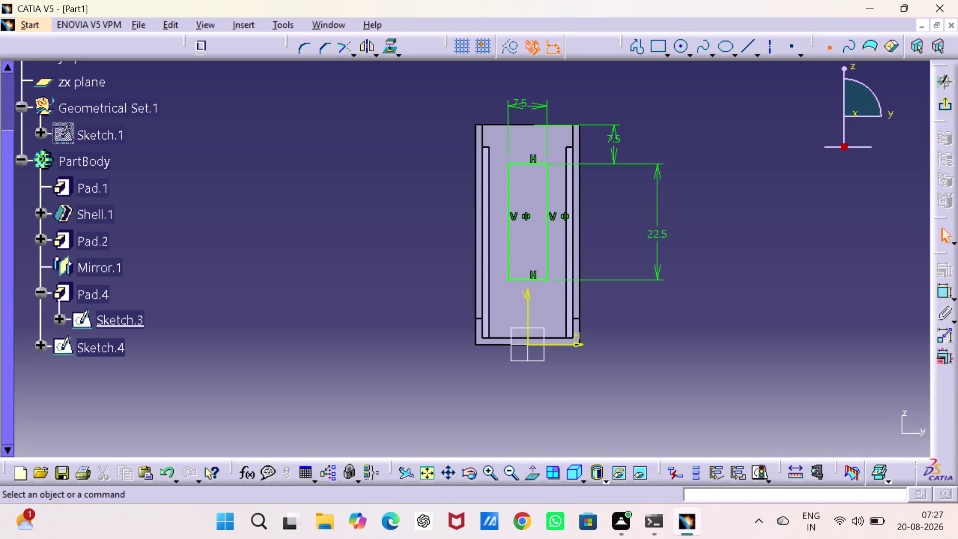
Change the rectangle's top offset from 7.5 to 3.5 mm and exit the sketch.
double_click(619, 138)
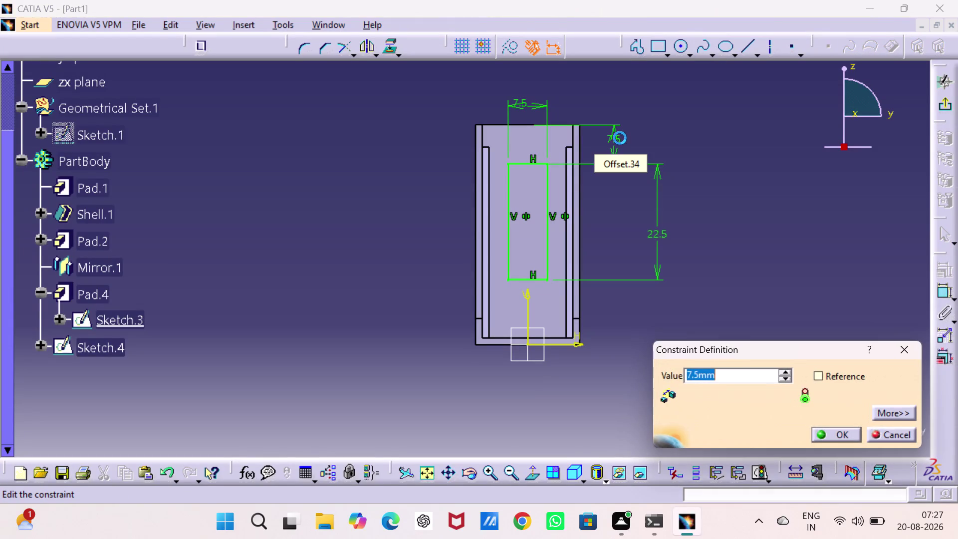
key(5)
key(BackSpace)
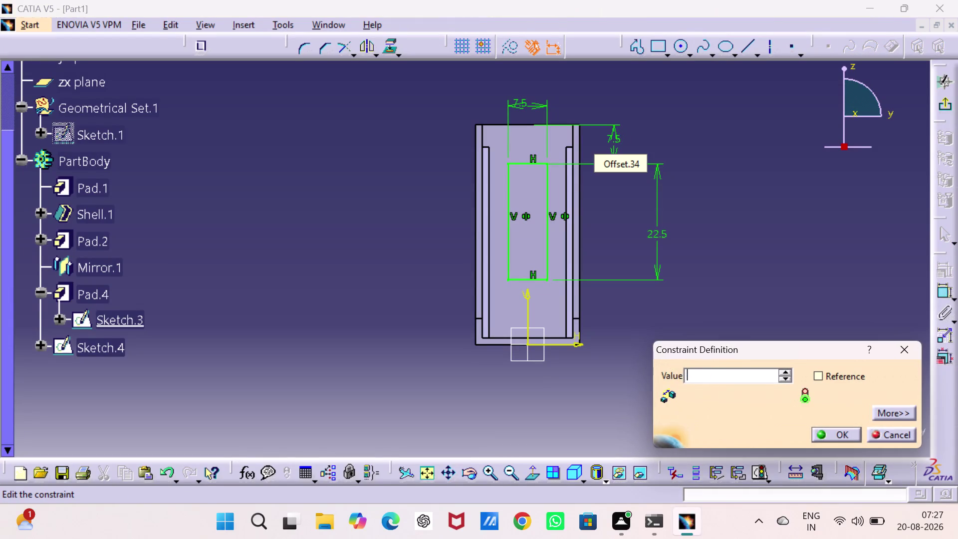
text(3.)
text(5)
key(Return)
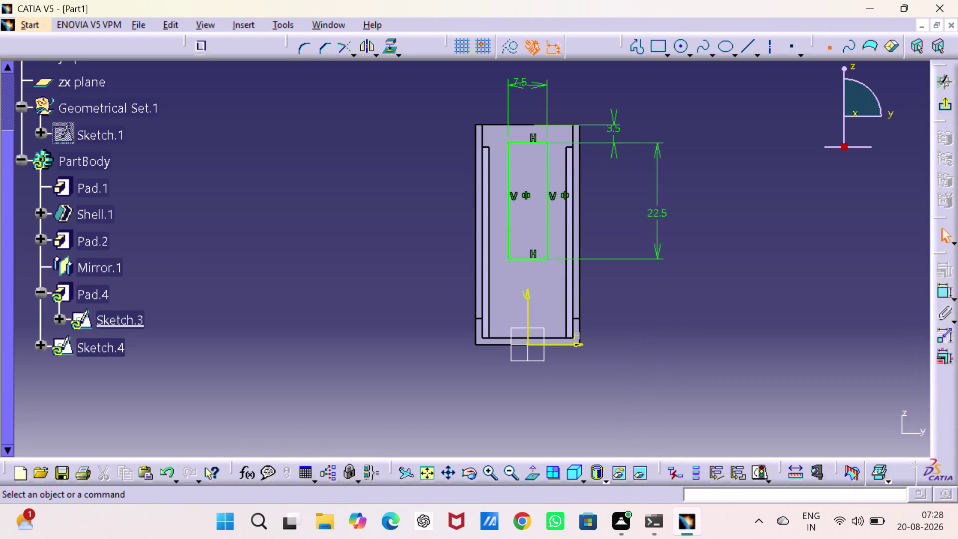
click(751, 147)
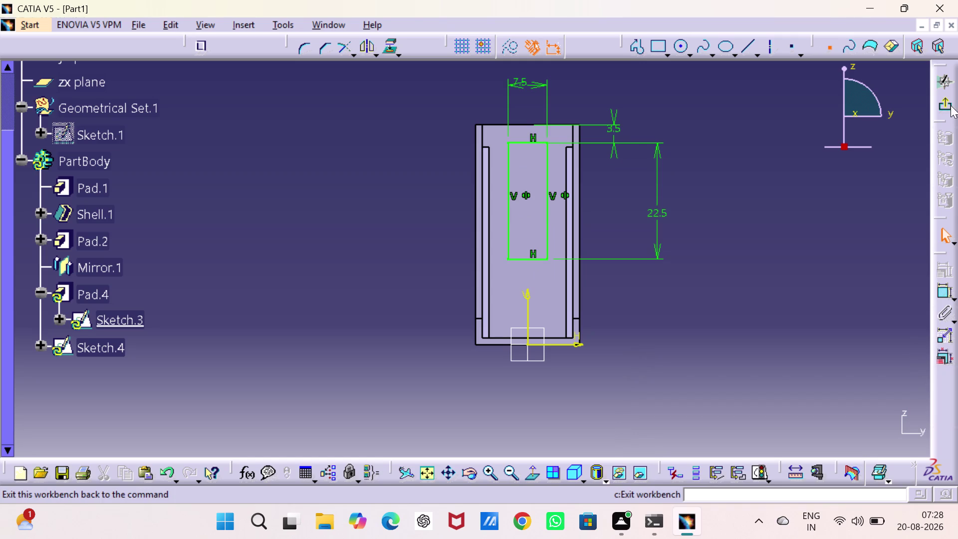
click(948, 105)
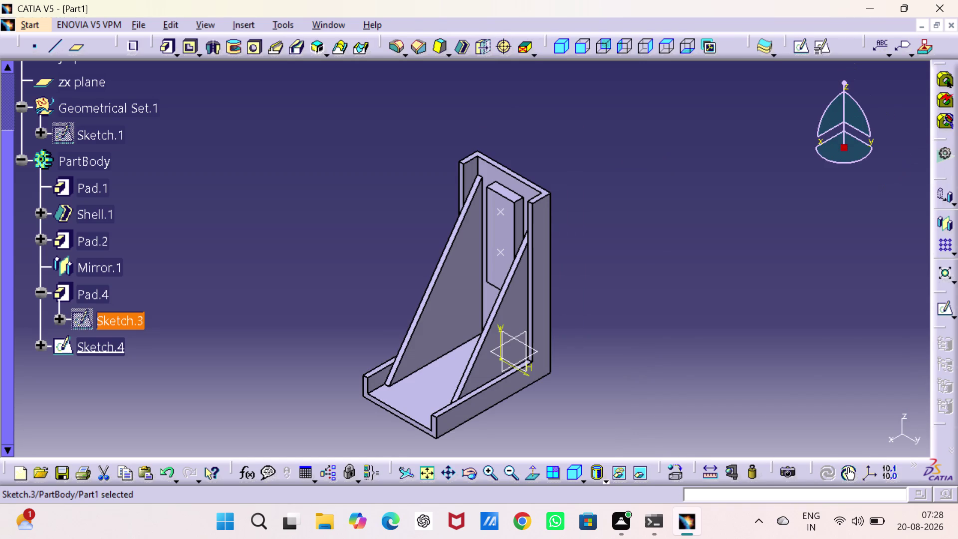
Deselect Sketch.3 and launch the Hole tool on the part.
click(711, 243)
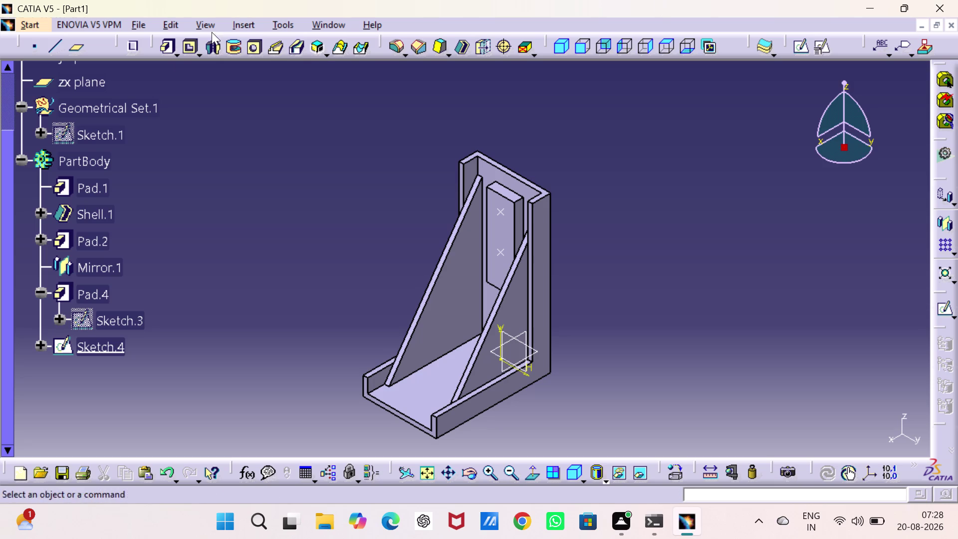
click(424, 466)
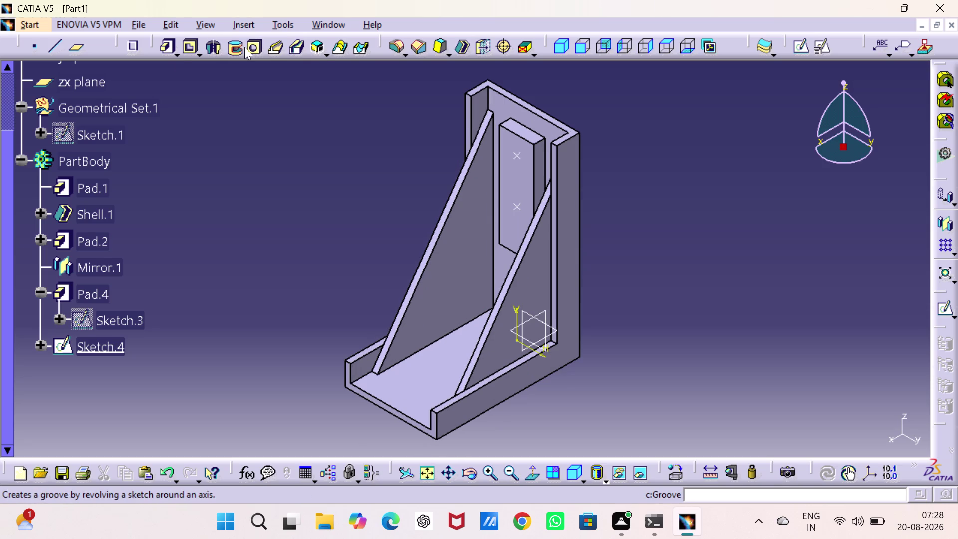
click(249, 47)
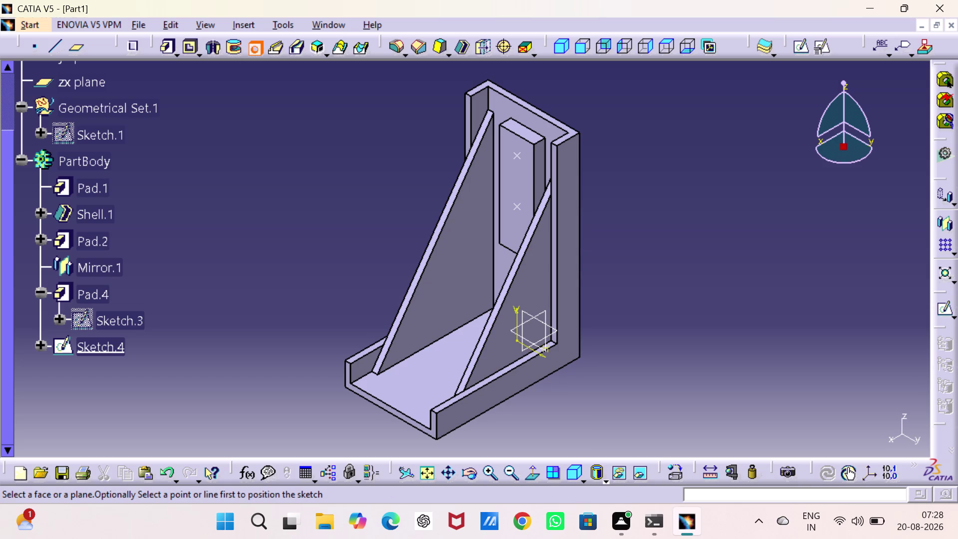
Create a 2.5 mm Up To Last hole in the upper rib face, then place another lower.
click(519, 156)
click(518, 174)
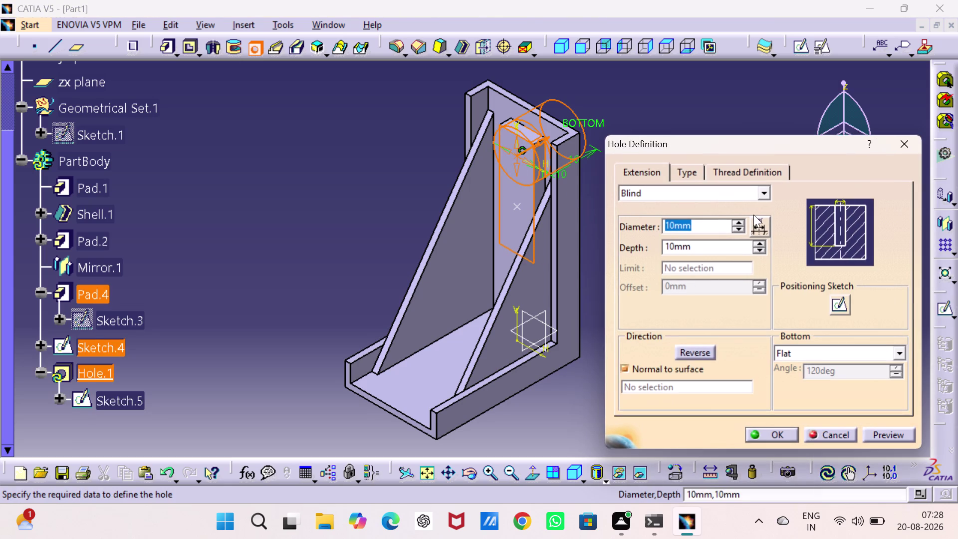
text(2.)
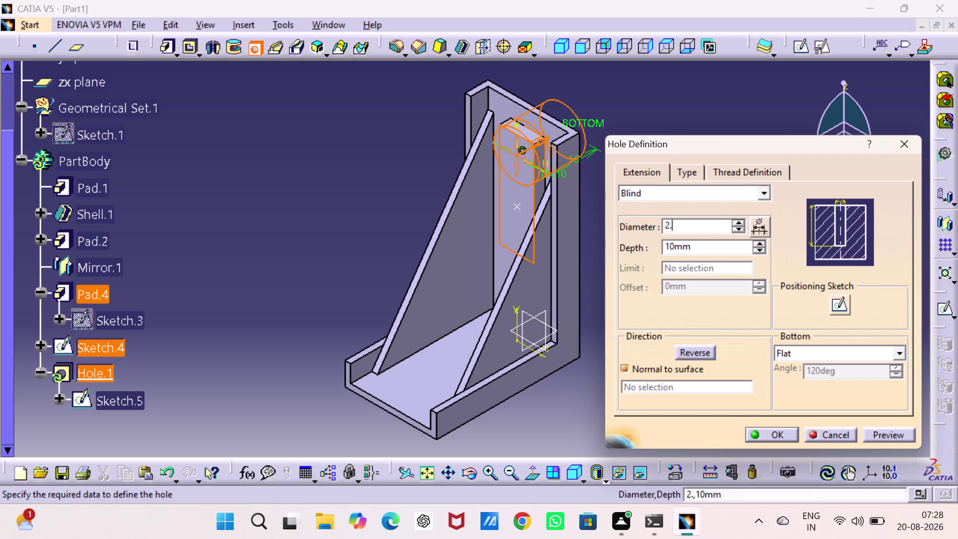
text(5)
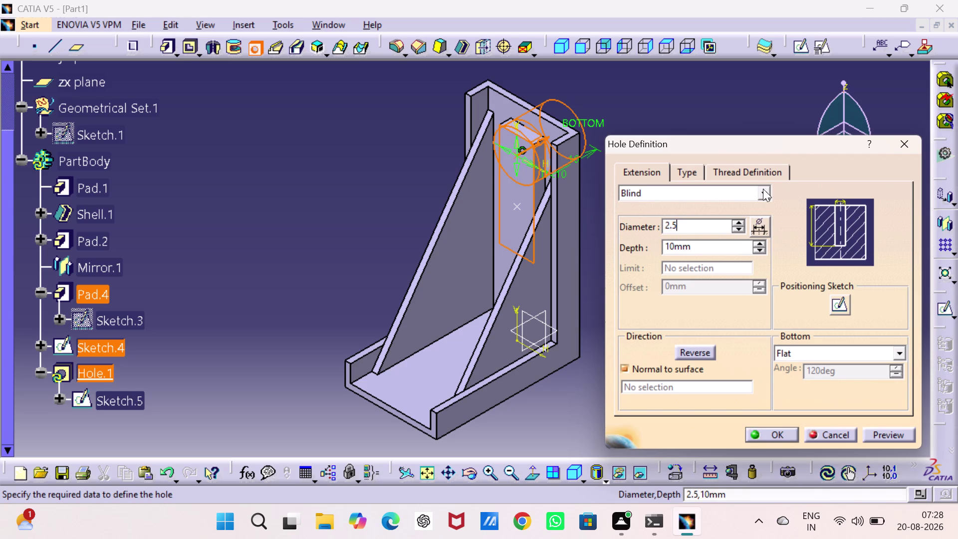
click(764, 188)
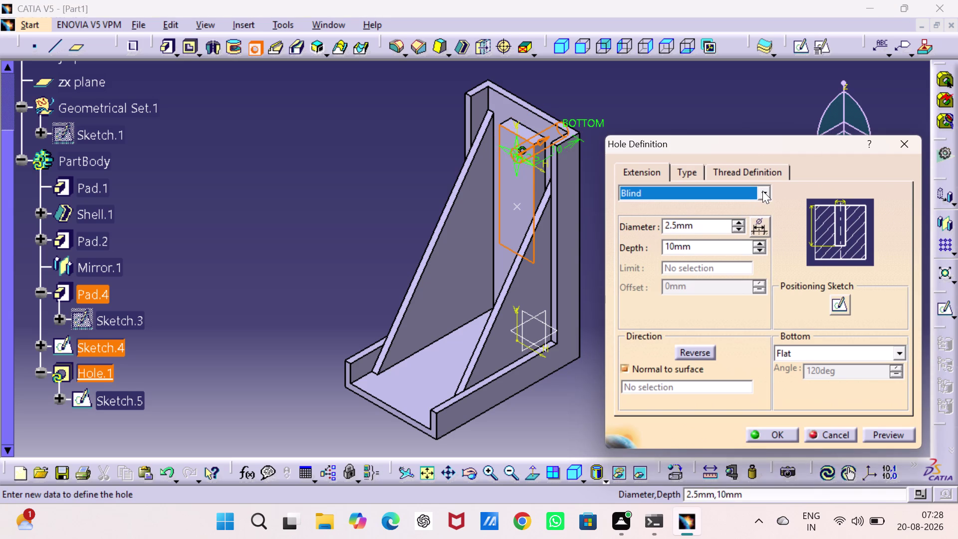
click(764, 191)
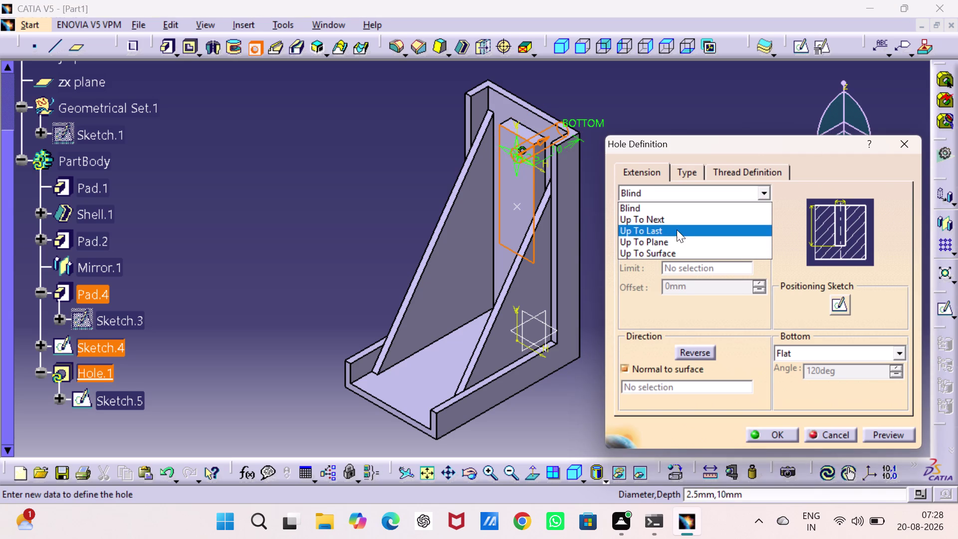
click(677, 230)
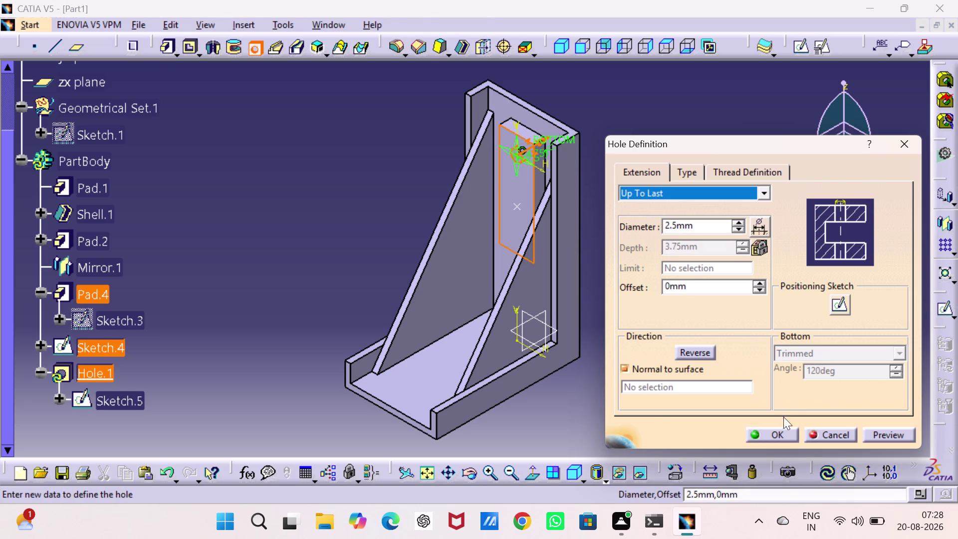
click(780, 434)
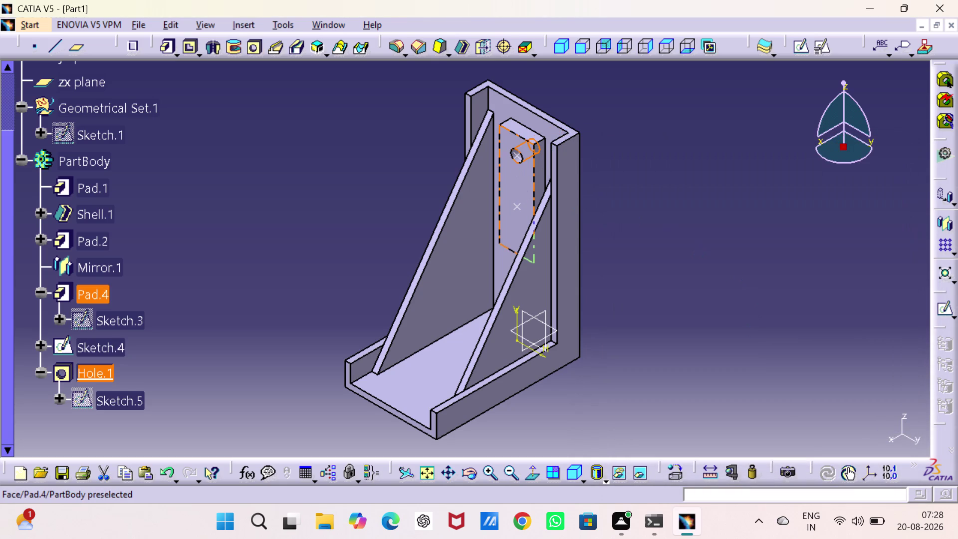
click(248, 49)
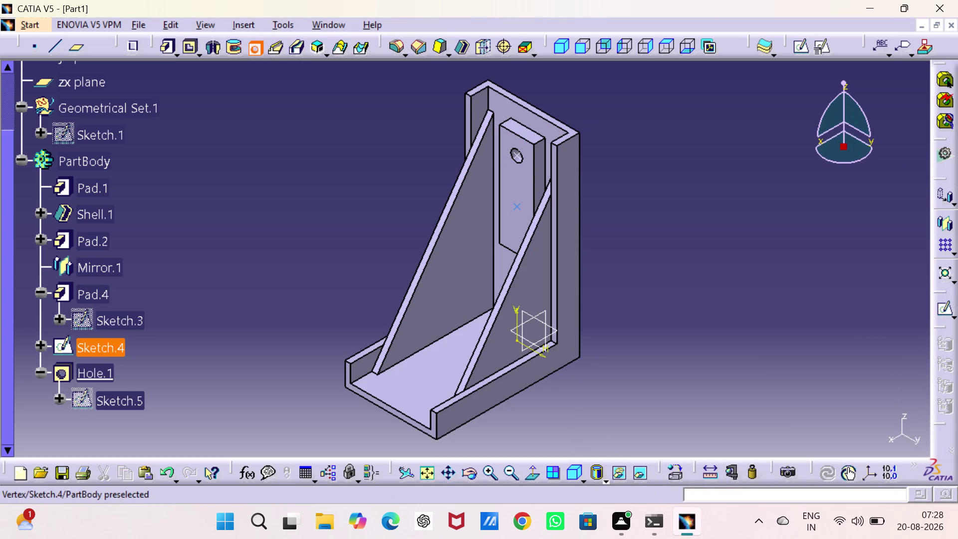
click(518, 208)
Complete the second 2.5 mm hole lower on the rib face.
click(520, 186)
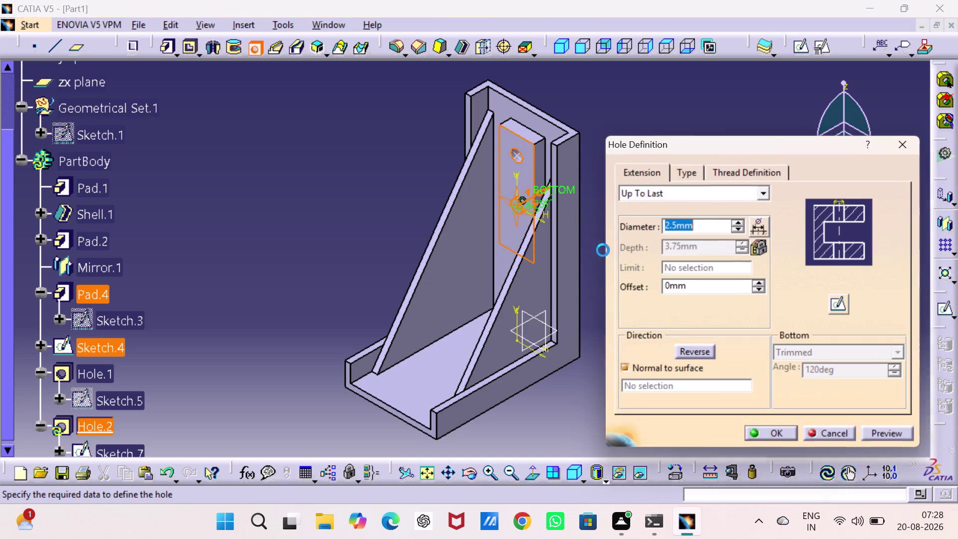
click(761, 430)
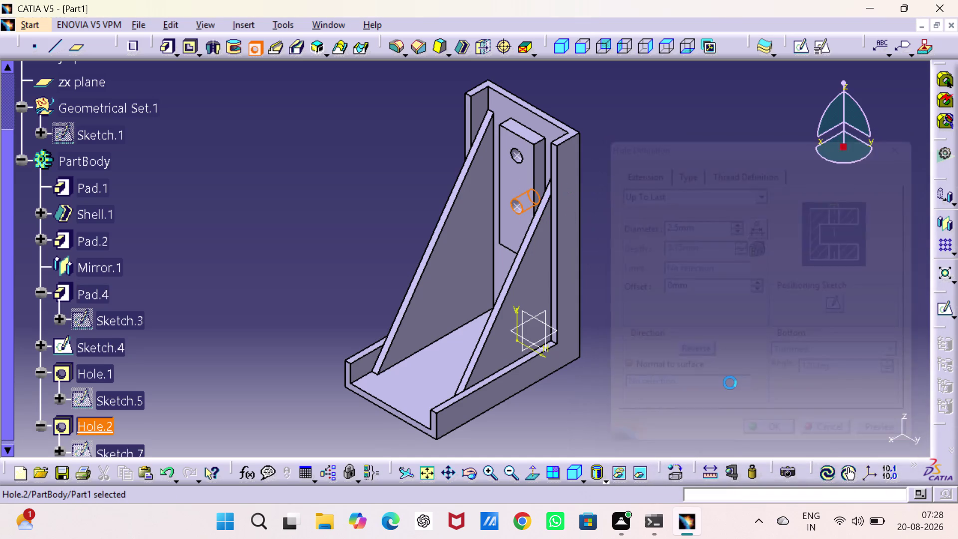
click(716, 290)
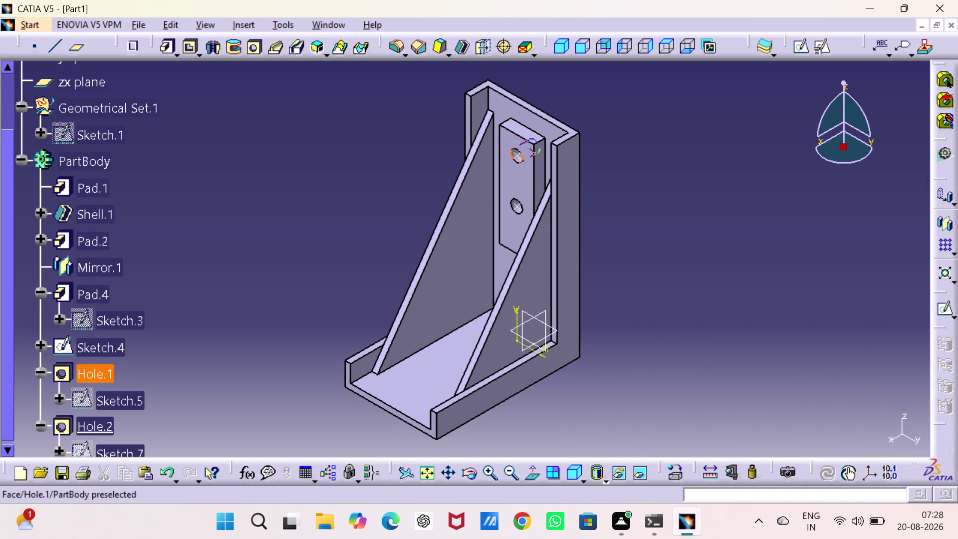
Hide Sketch.4 and collapse the PartBody and Geometrical Set.1 tree branches.
right_click(517, 158)
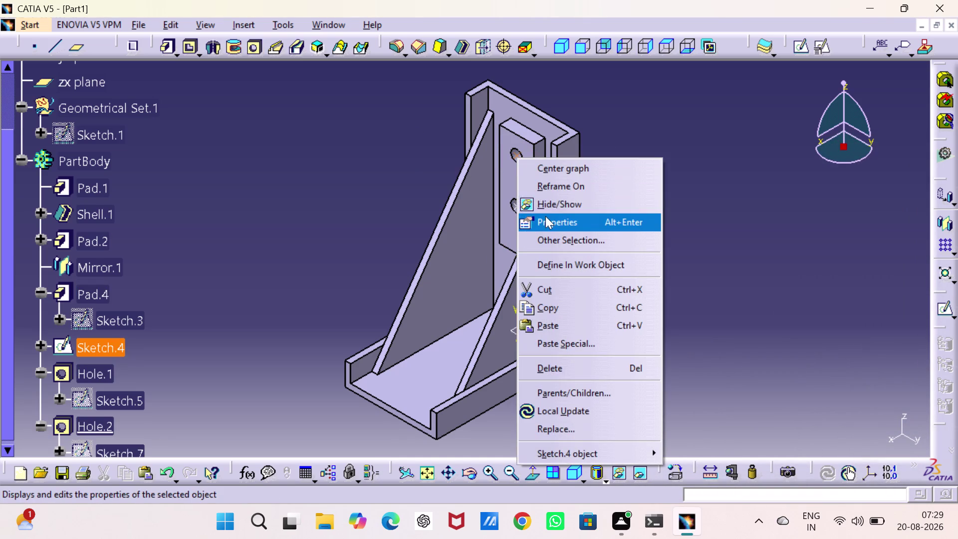
click(547, 211)
click(727, 216)
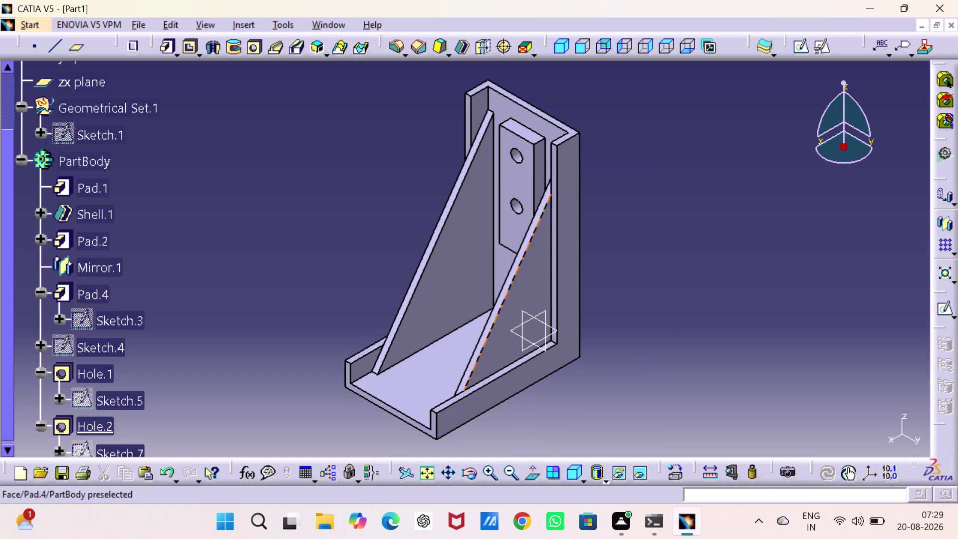
click(24, 160)
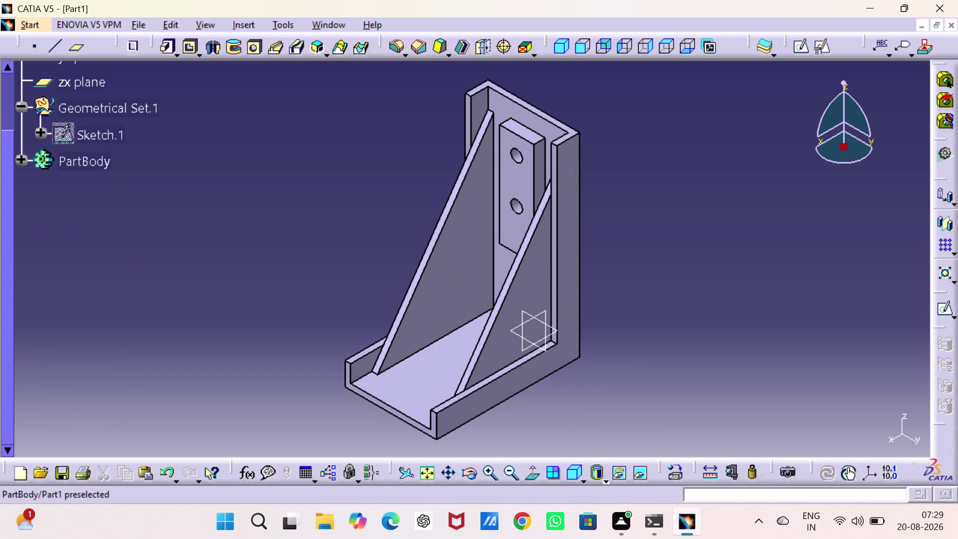
click(24, 107)
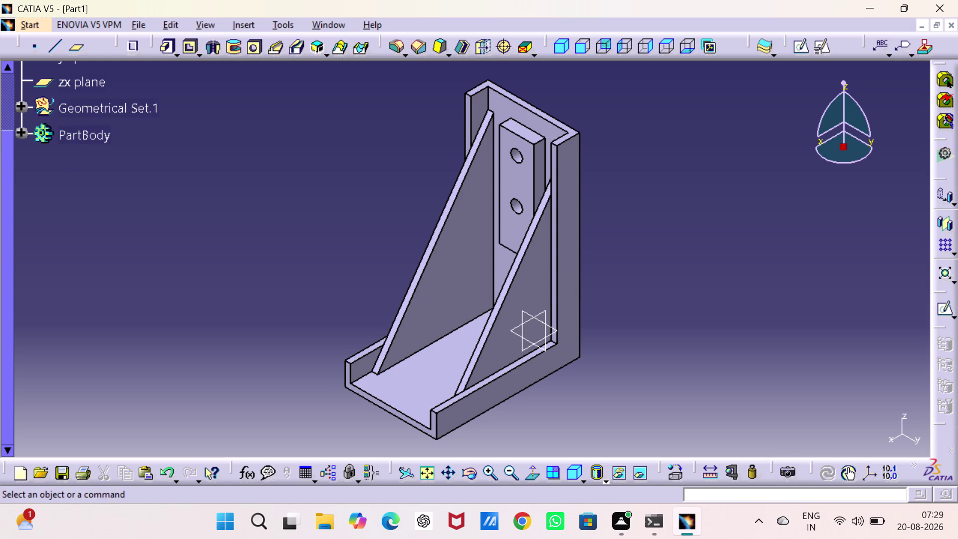
click(679, 471)
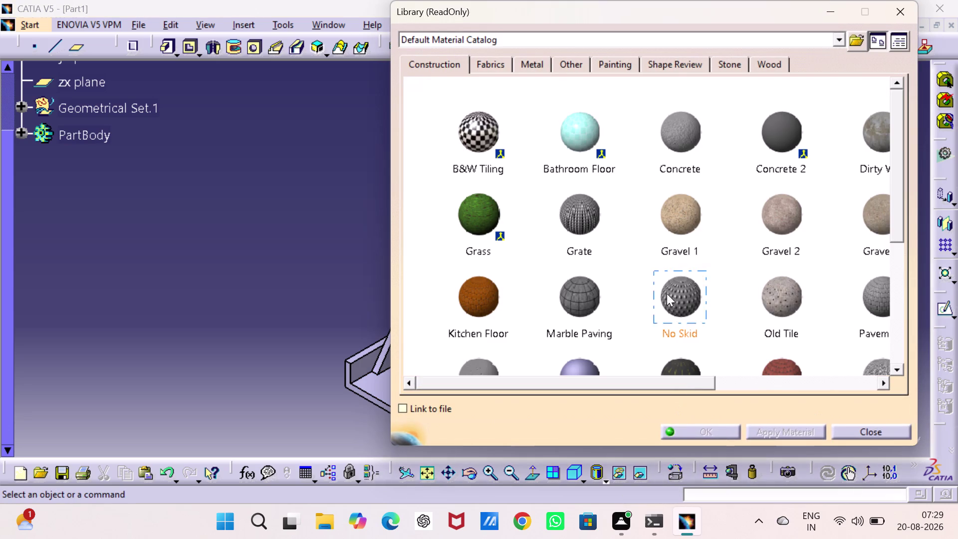
Assign Magnesium from the Metal material tab to PartBody.
scroll(down, 3)
click(648, 60)
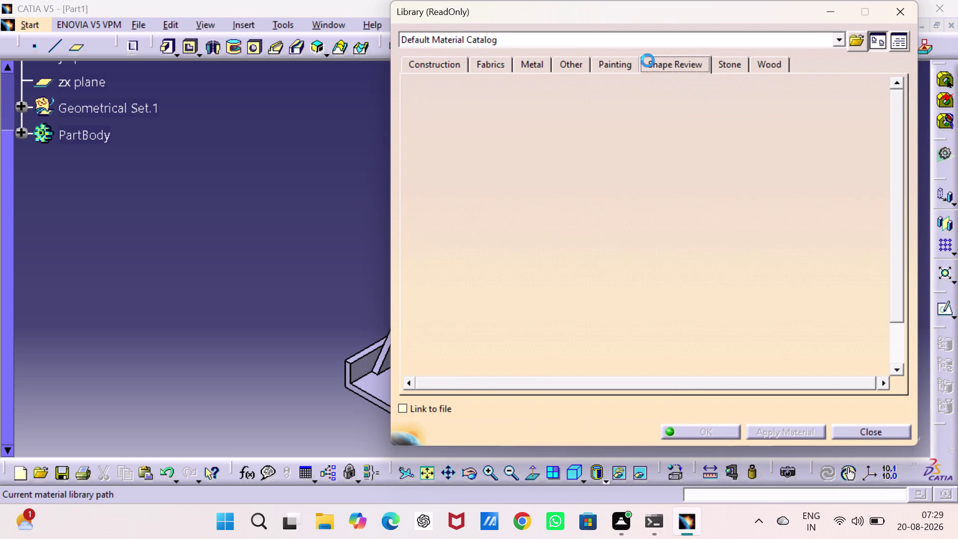
click(605, 62)
click(571, 64)
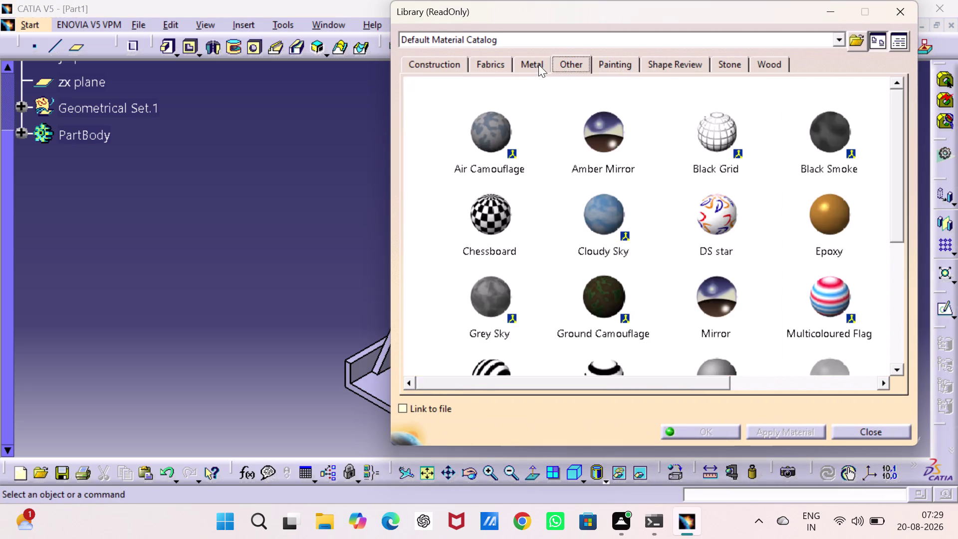
click(539, 64)
click(112, 141)
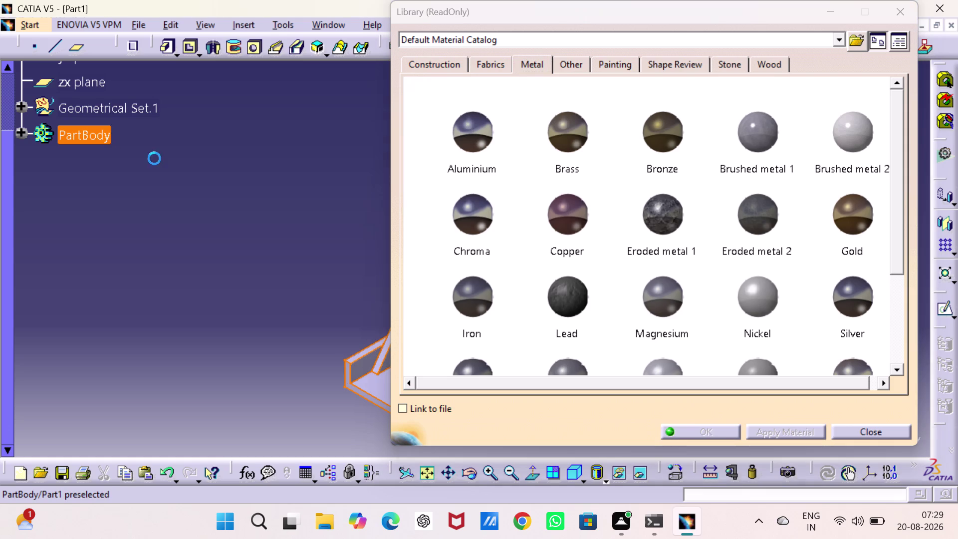
click(646, 293)
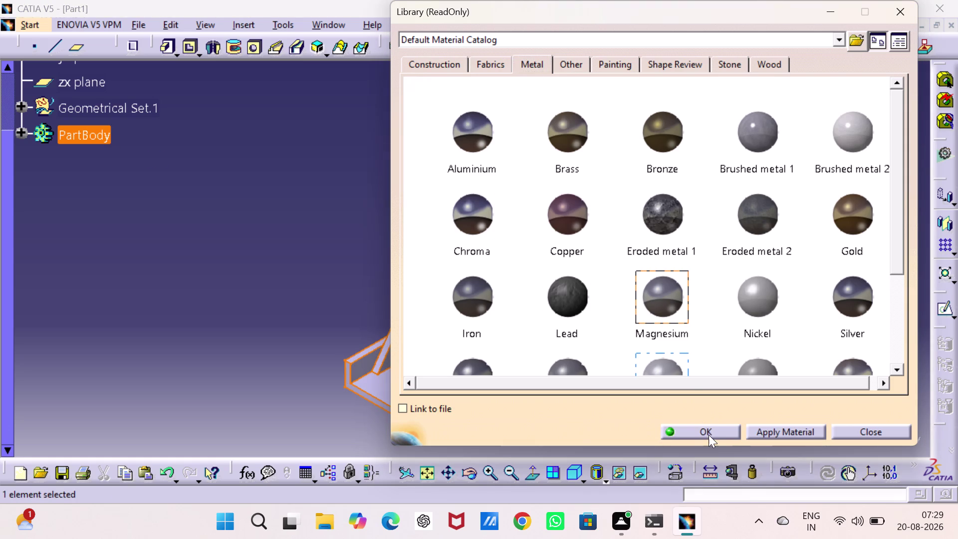
click(710, 432)
click(288, 262)
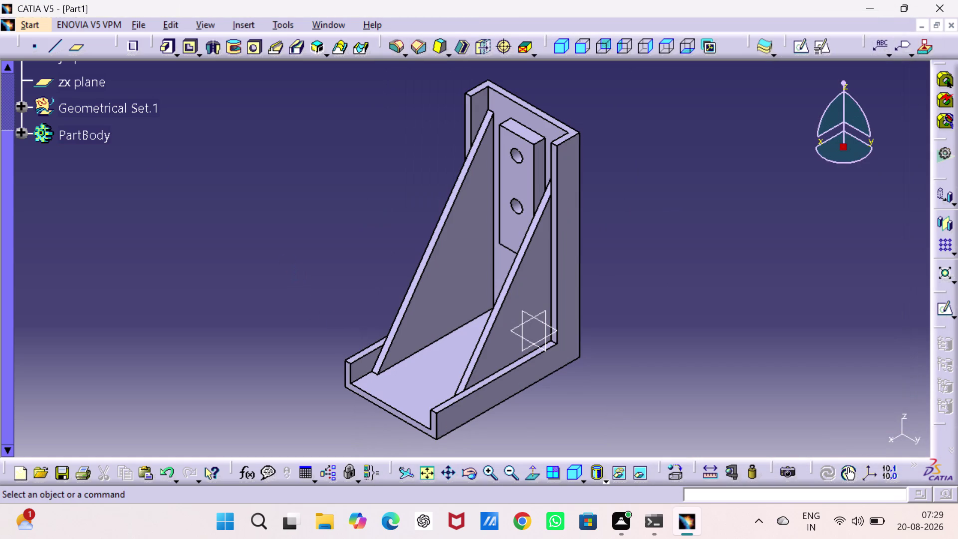
key(ctrl+s)
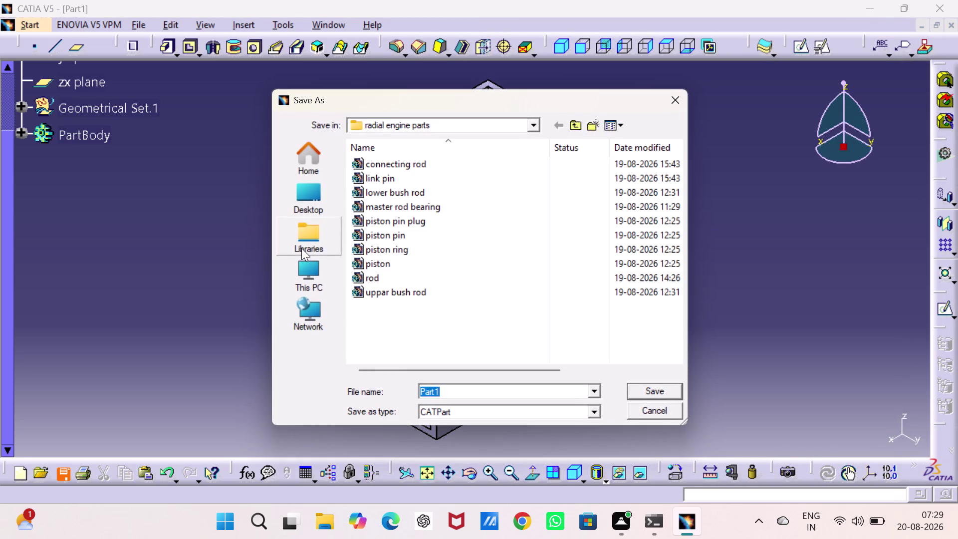
Create a new folder named 'pulley supported assy' in Catia projects.
click(574, 124)
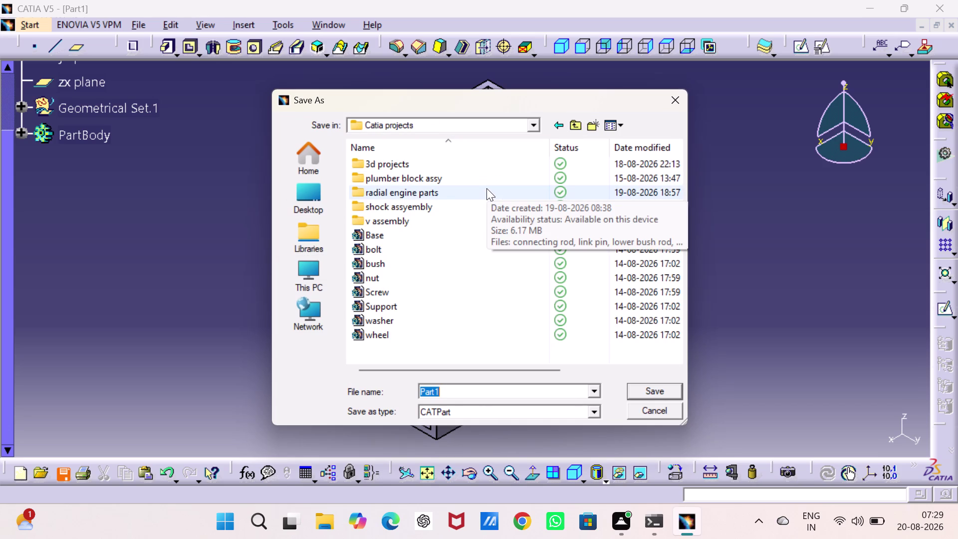
click(590, 126)
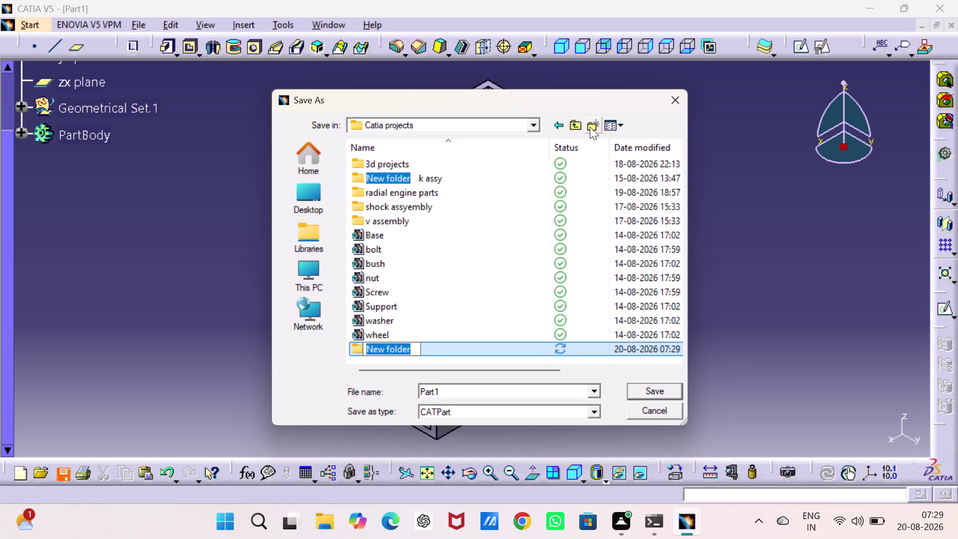
text(pu)
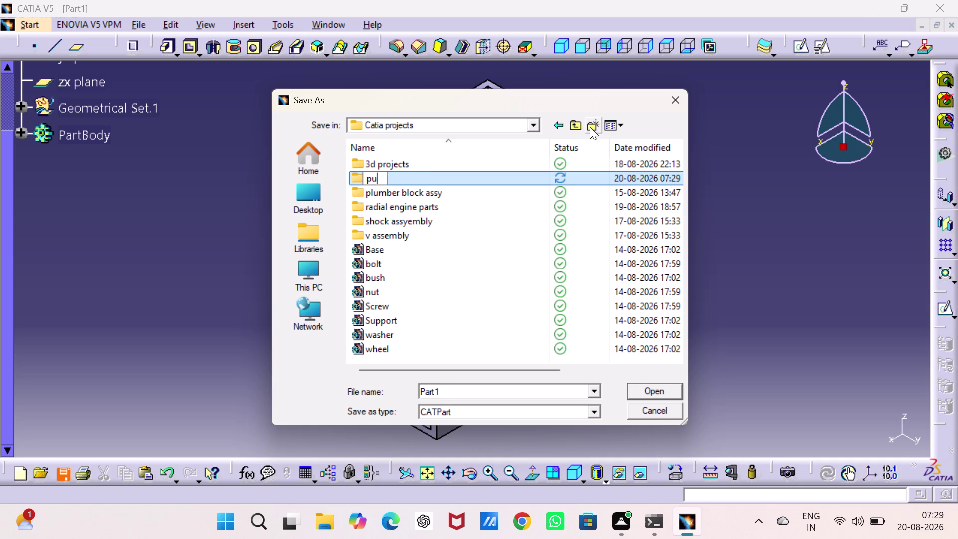
text(lley)
key(space)
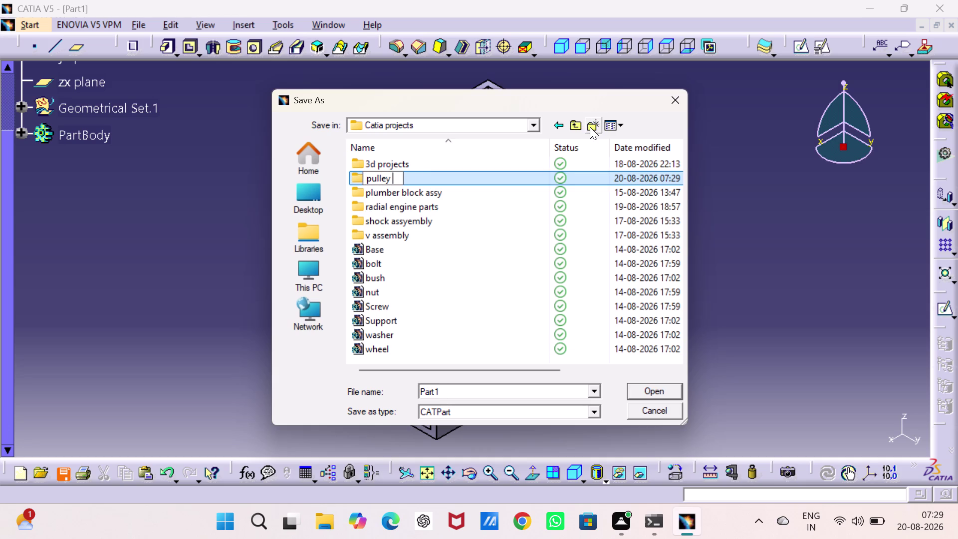
text(suppor)
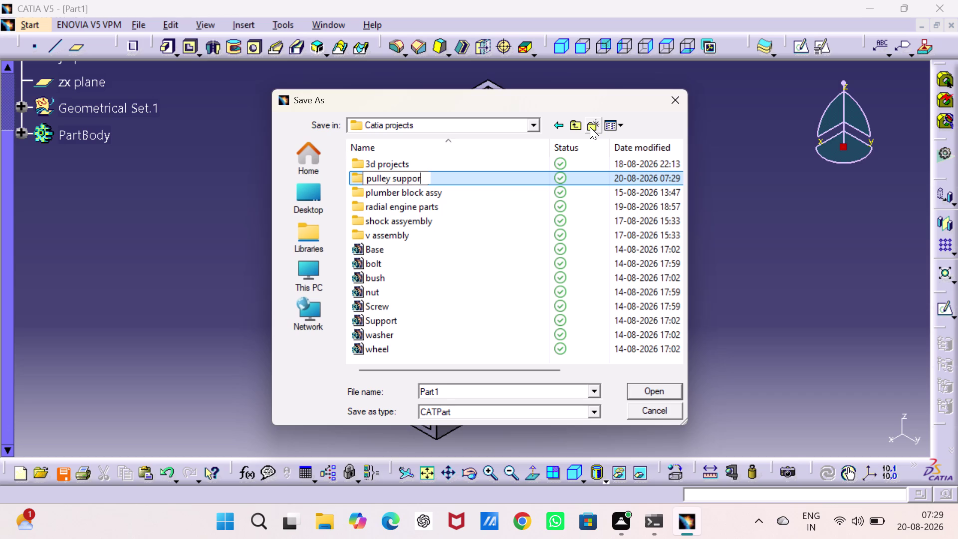
text(ted ass)
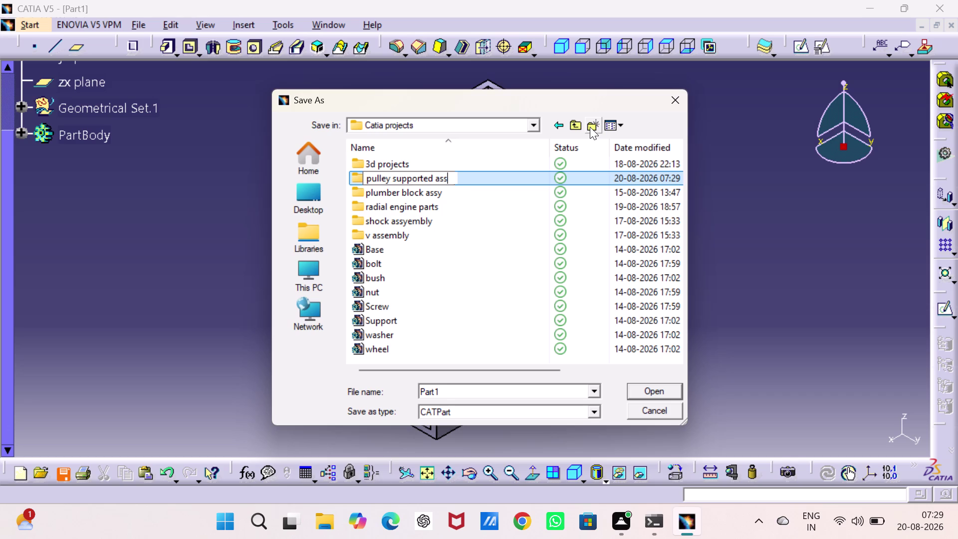
text(y)
key(Return)
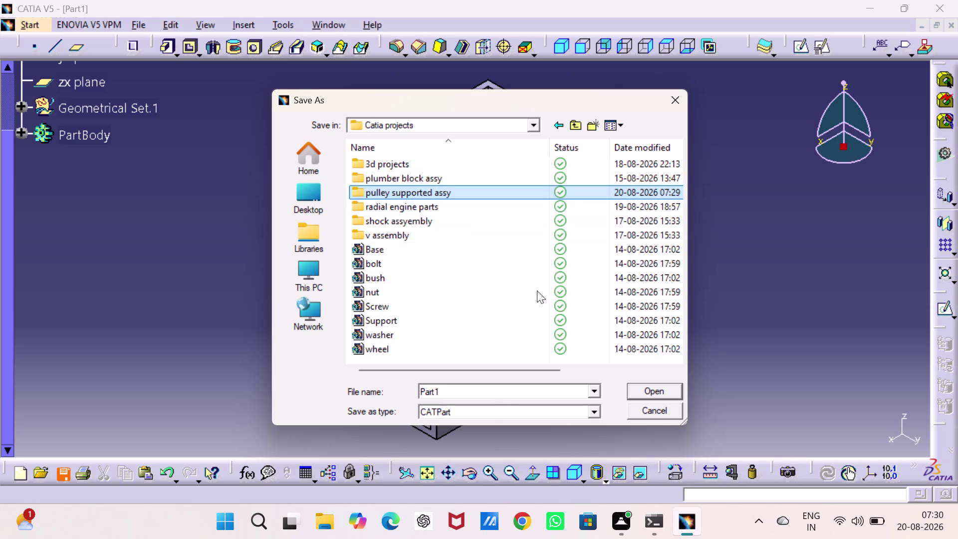
Save the part as 'bracket' inside the pulley supported assy folder.
click(637, 393)
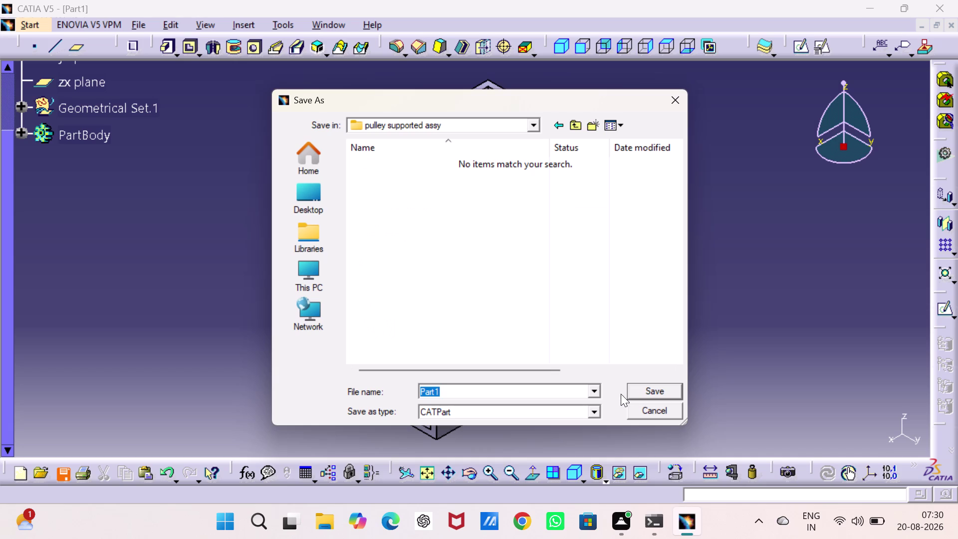
text(bra)
text(cket)
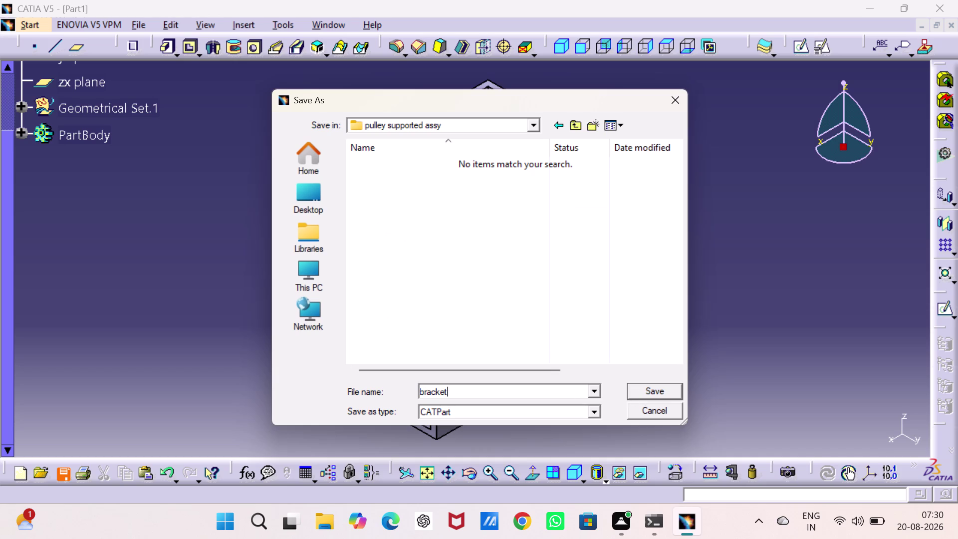
key(Return)
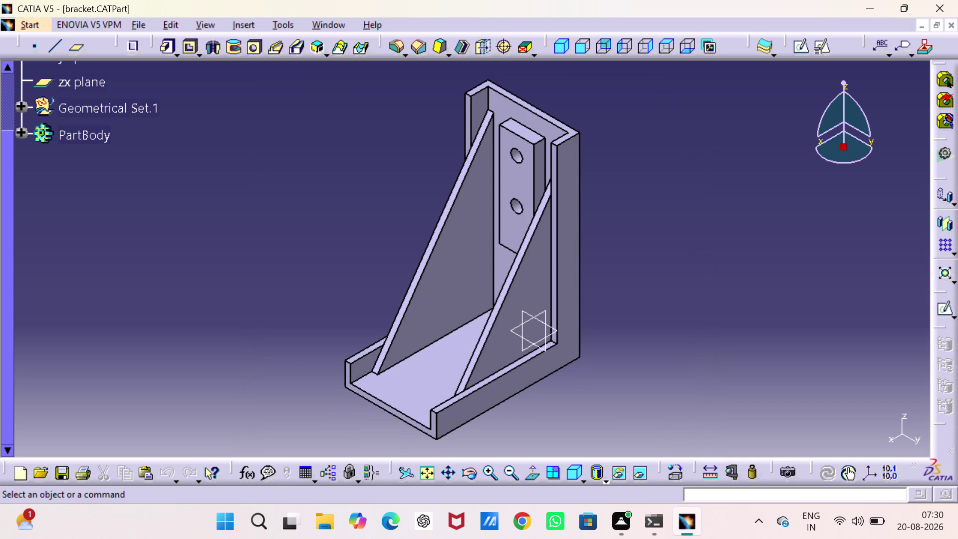
key(ctrl+n)
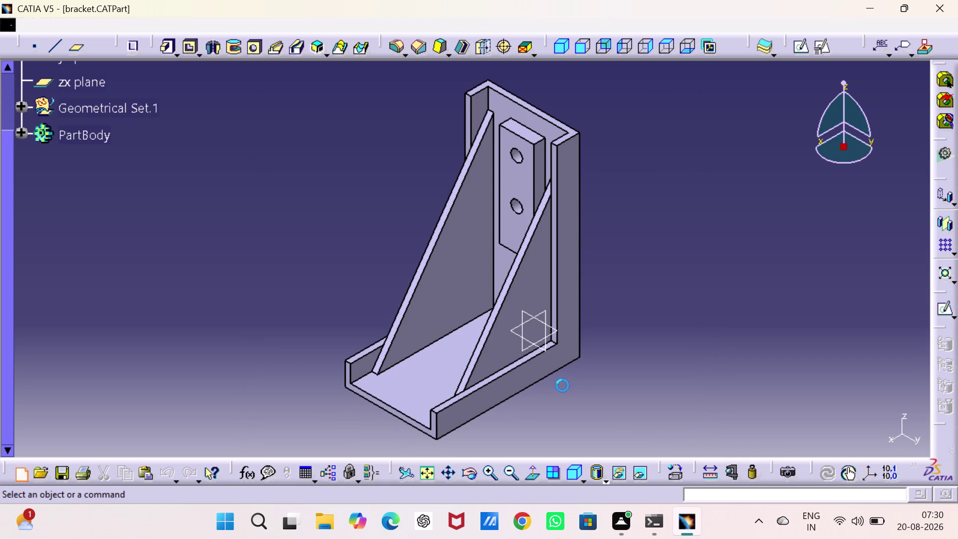
Create a new Part document, Part2, and select its zx plane.
key(p)
key(Return)
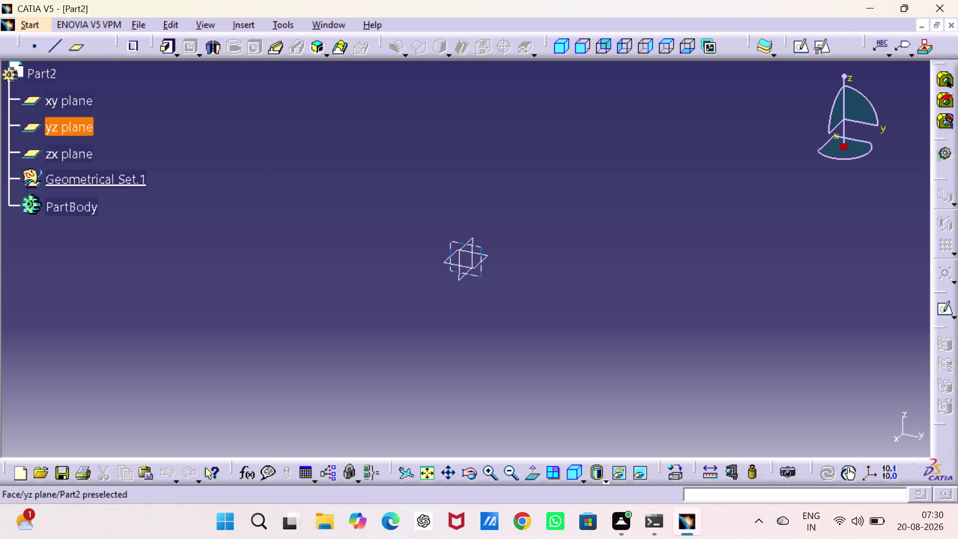
click(462, 261)
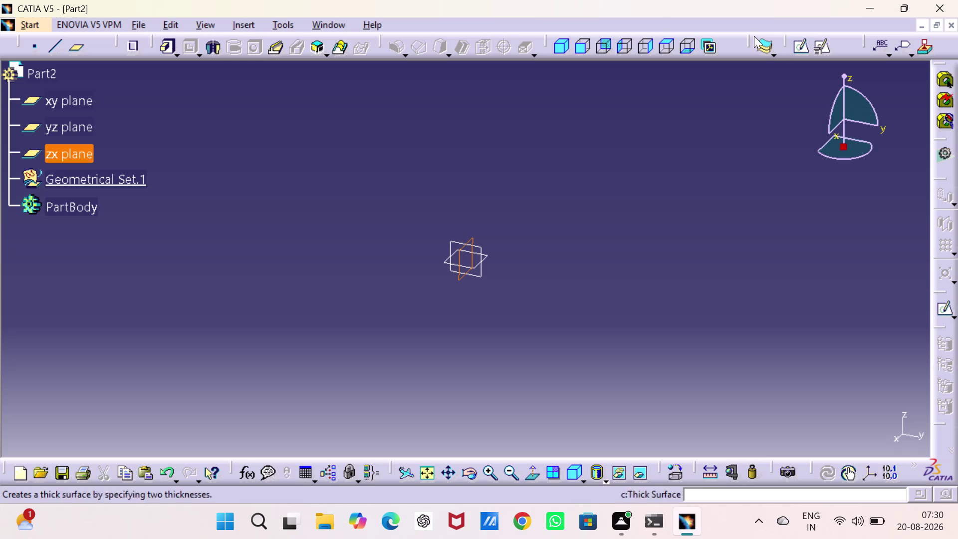
Draw a closed profile on the zx plane: a tall rectangle with a top V-notch.
click(794, 47)
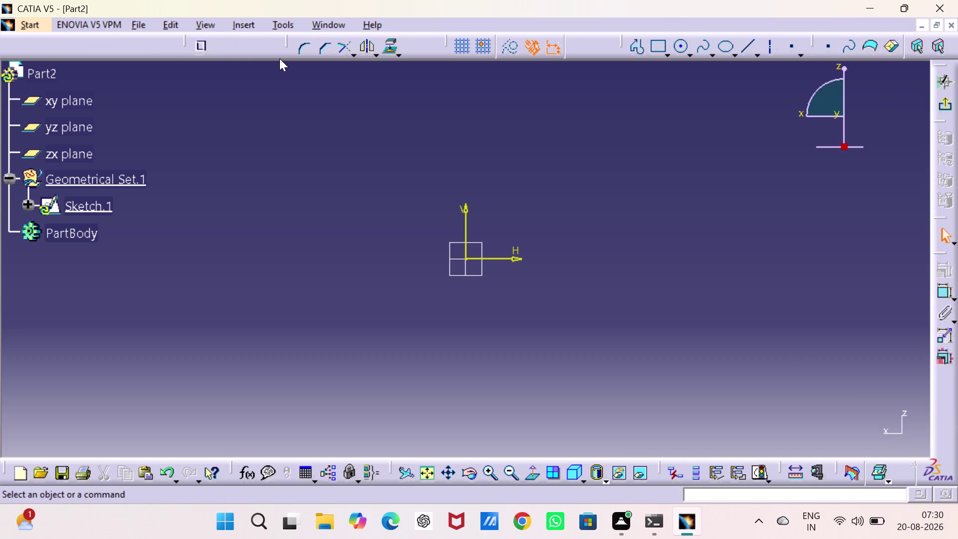
click(637, 47)
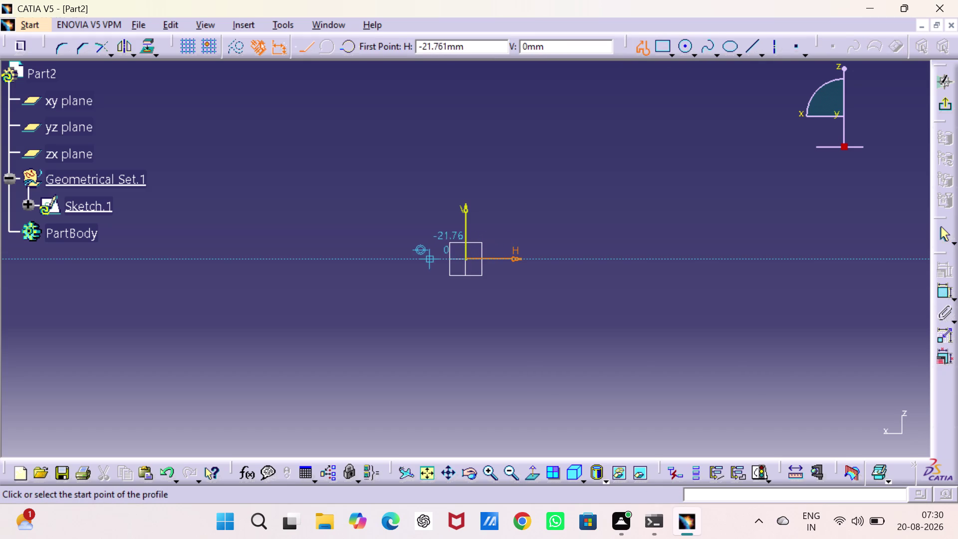
click(418, 256)
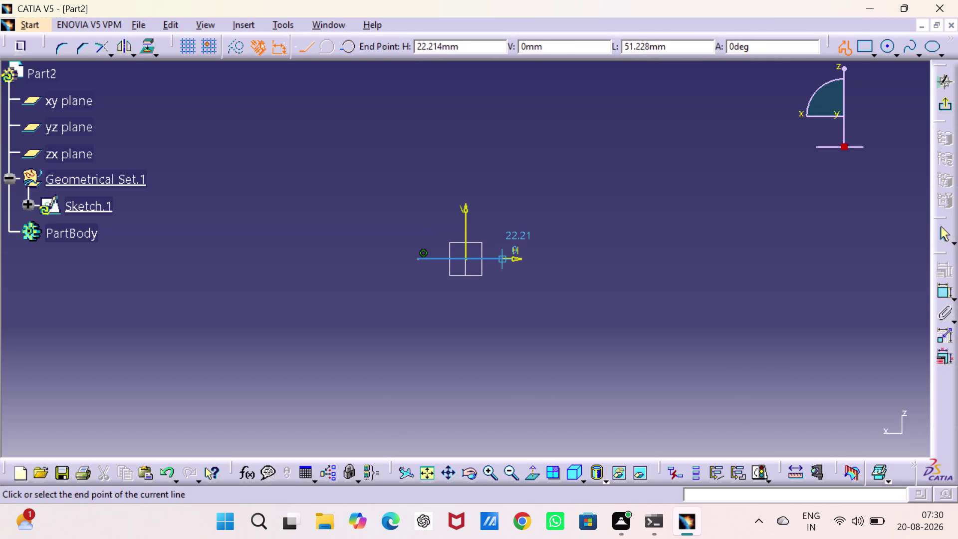
click(514, 257)
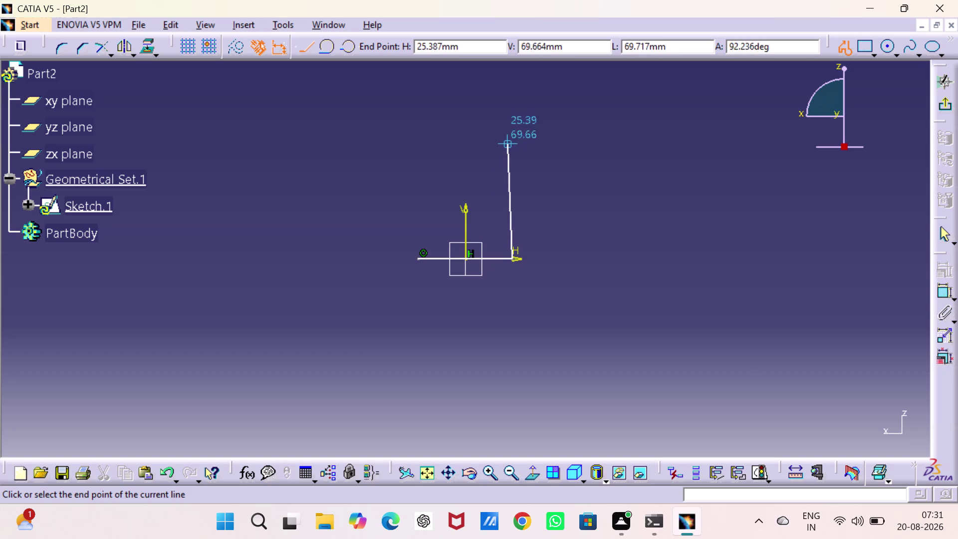
click(514, 142)
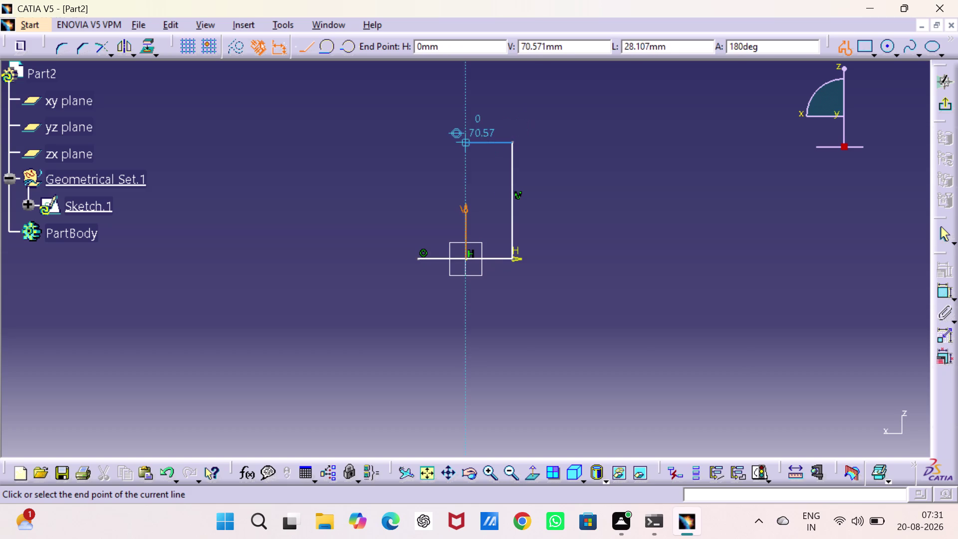
click(483, 143)
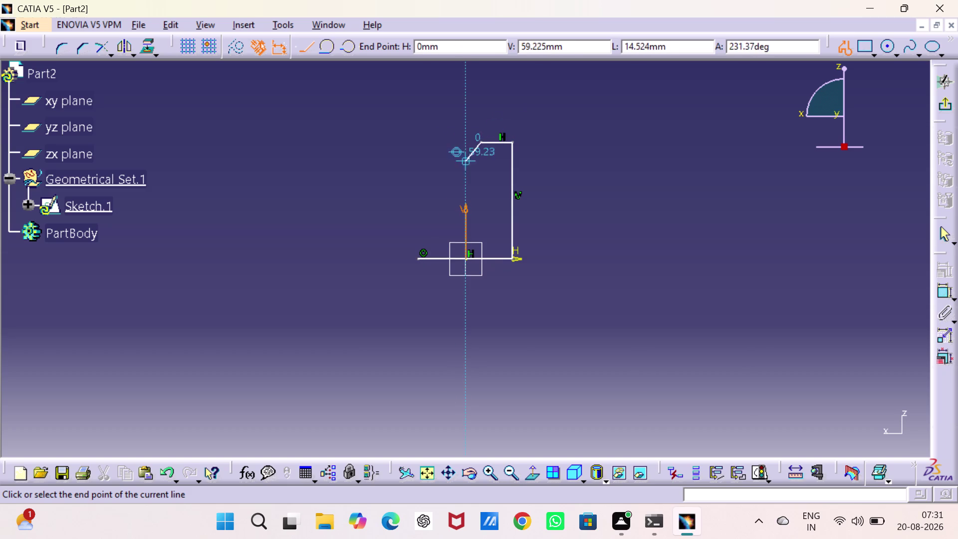
click(467, 161)
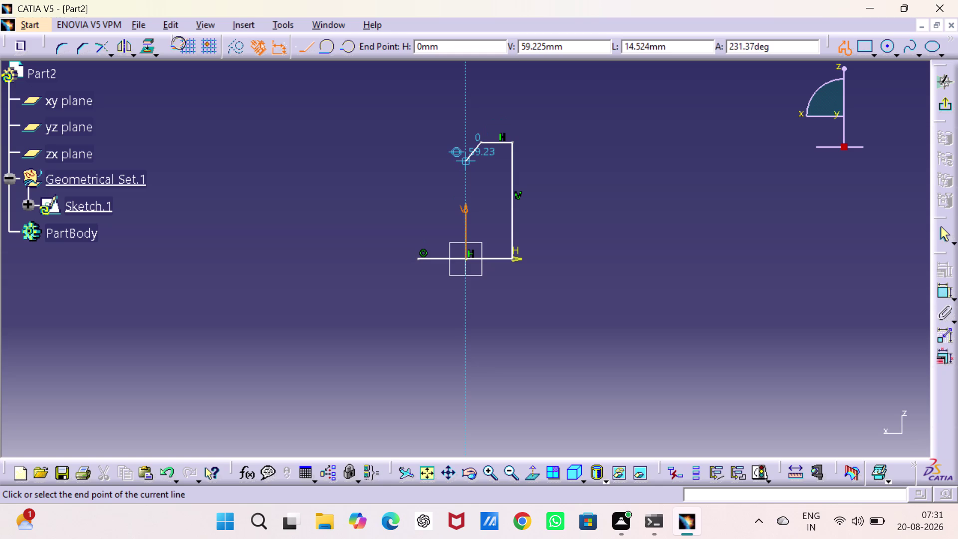
click(440, 142)
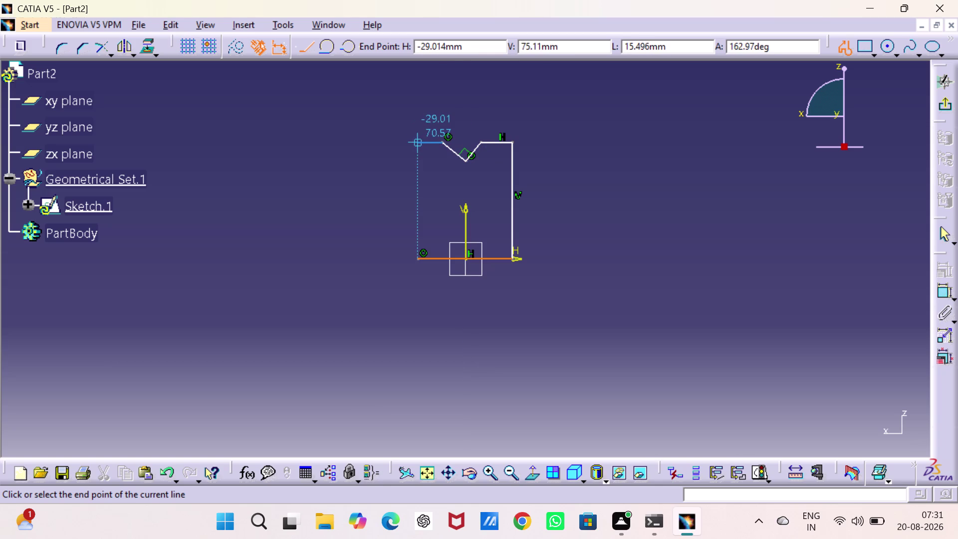
click(417, 142)
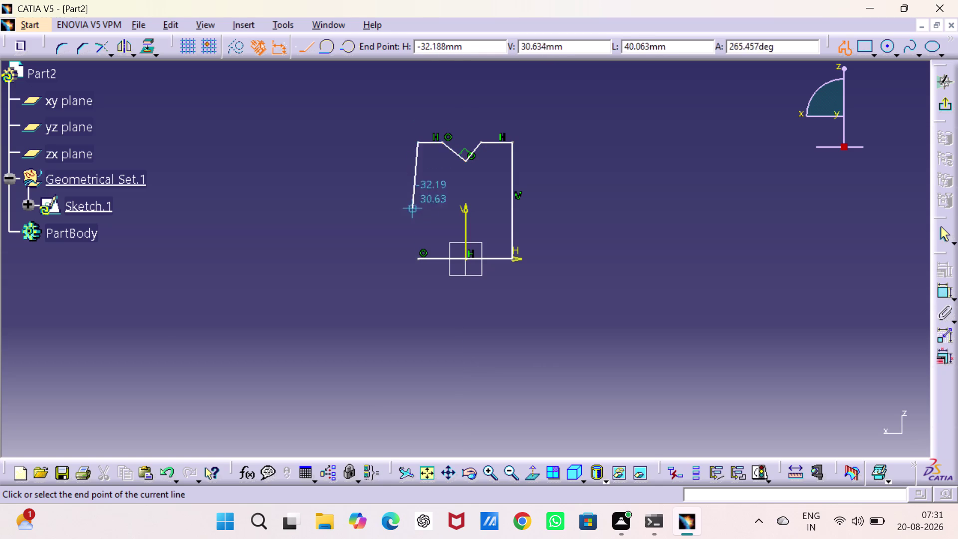
click(419, 258)
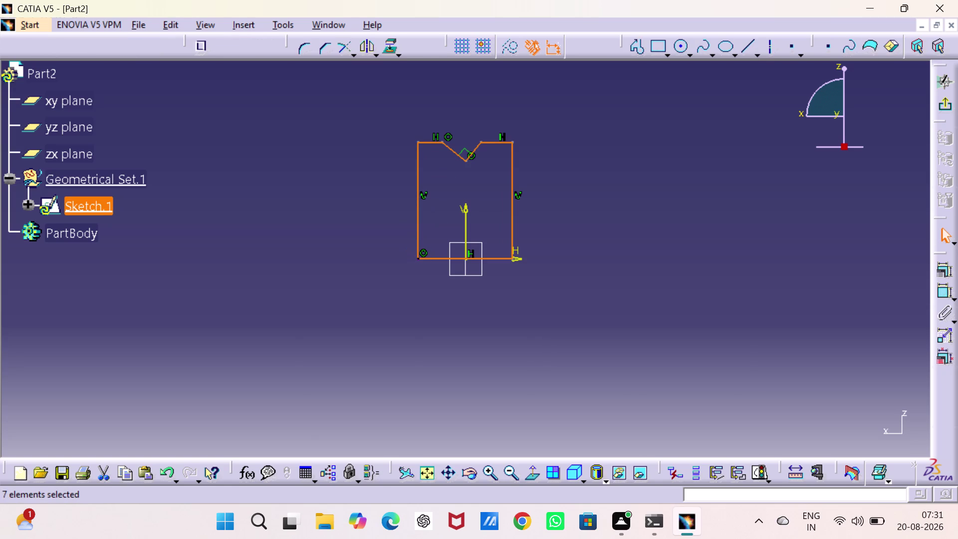
click(635, 195)
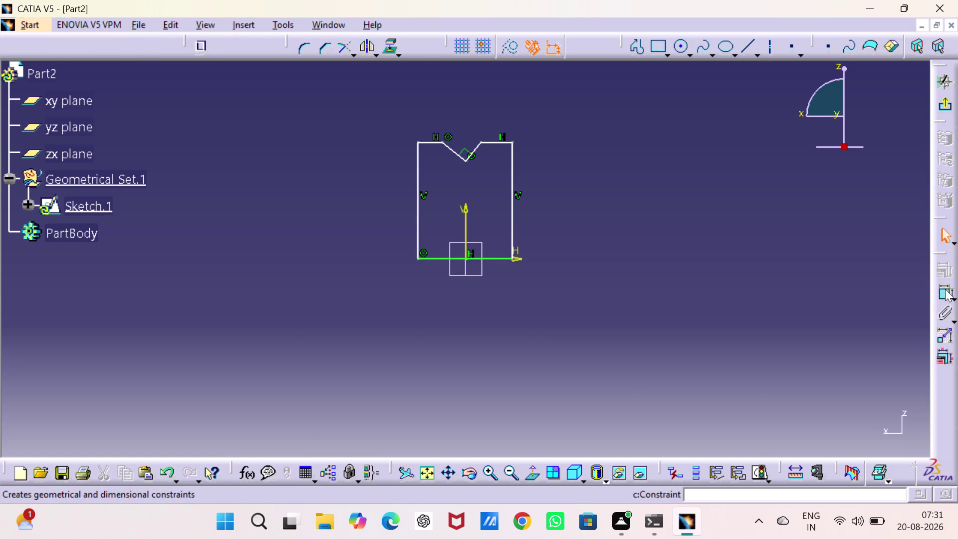
Constrain the profile's left and right sides symmetric about the vertical axis.
double_click(946, 289)
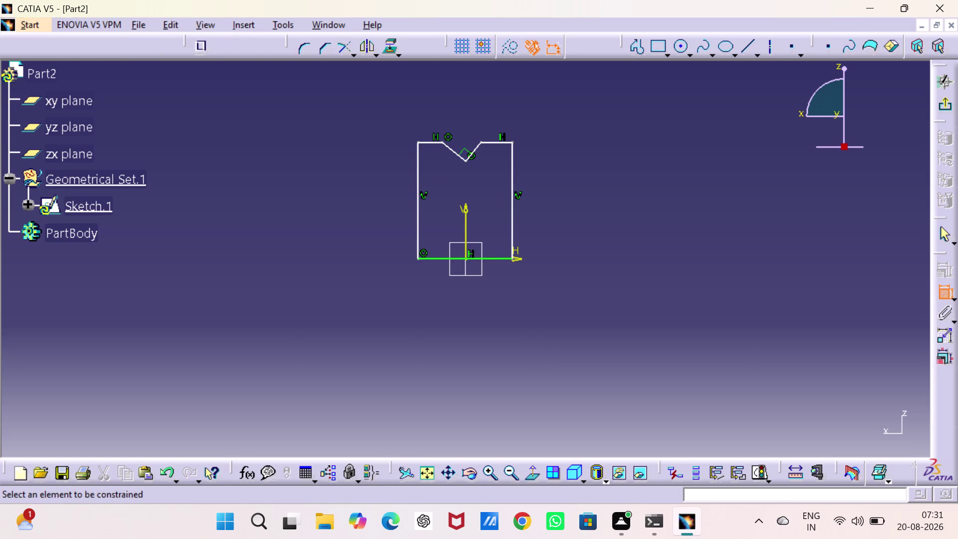
click(418, 170)
click(513, 178)
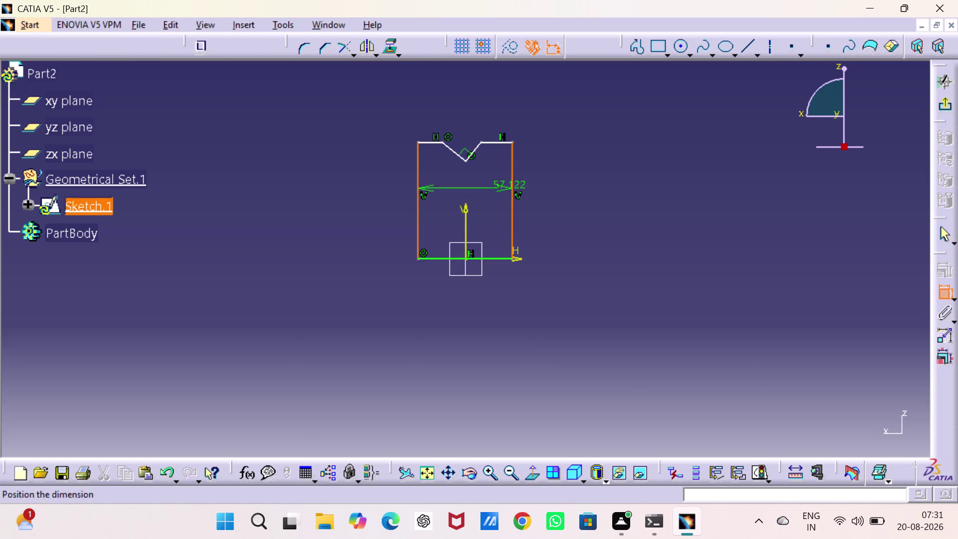
right_click(461, 216)
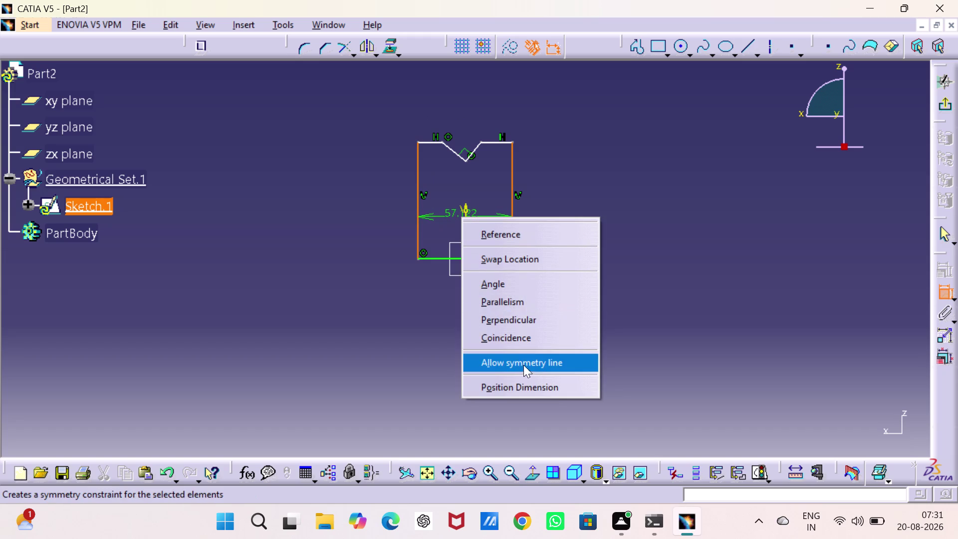
click(523, 361)
click(466, 238)
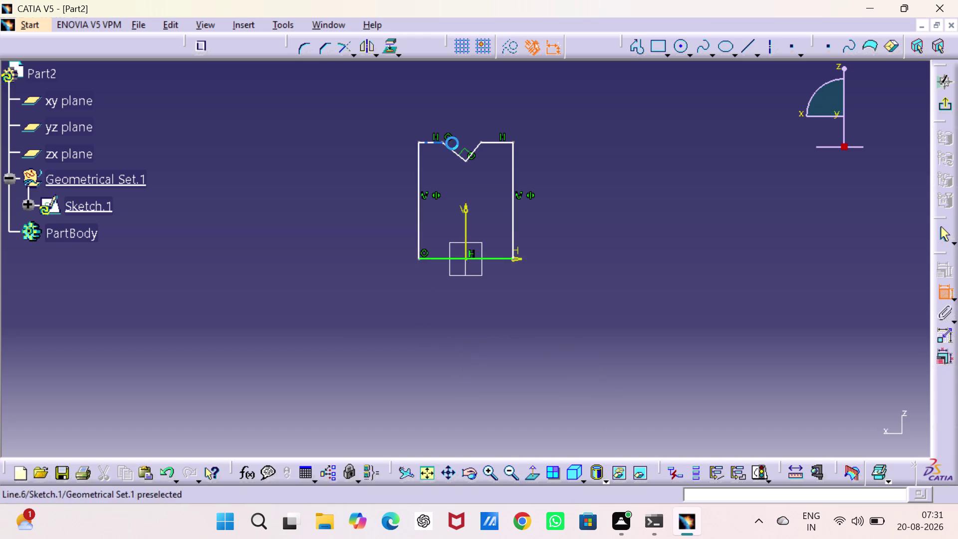
Make the notch edges symmetric about the vertical axis and dimension the short top edge.
click(447, 148)
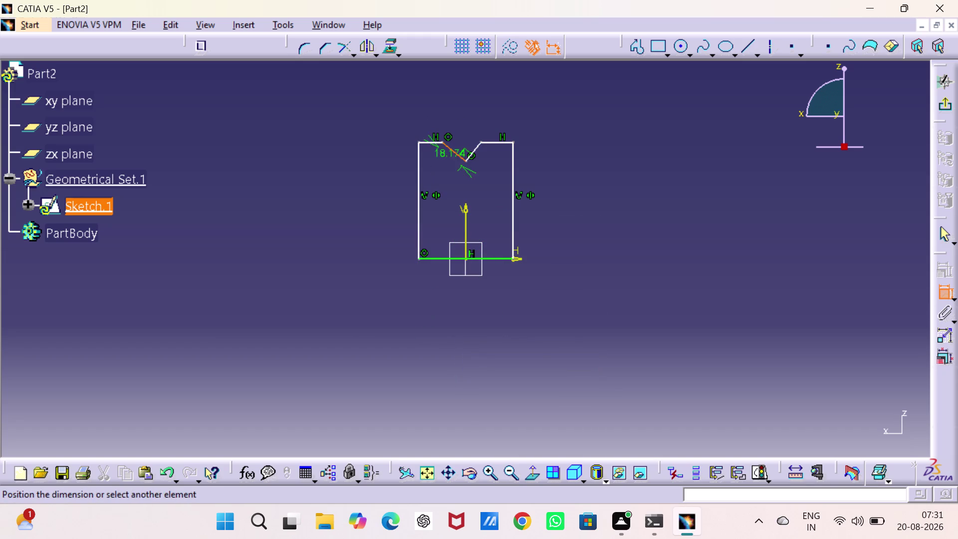
click(474, 149)
right_click(450, 117)
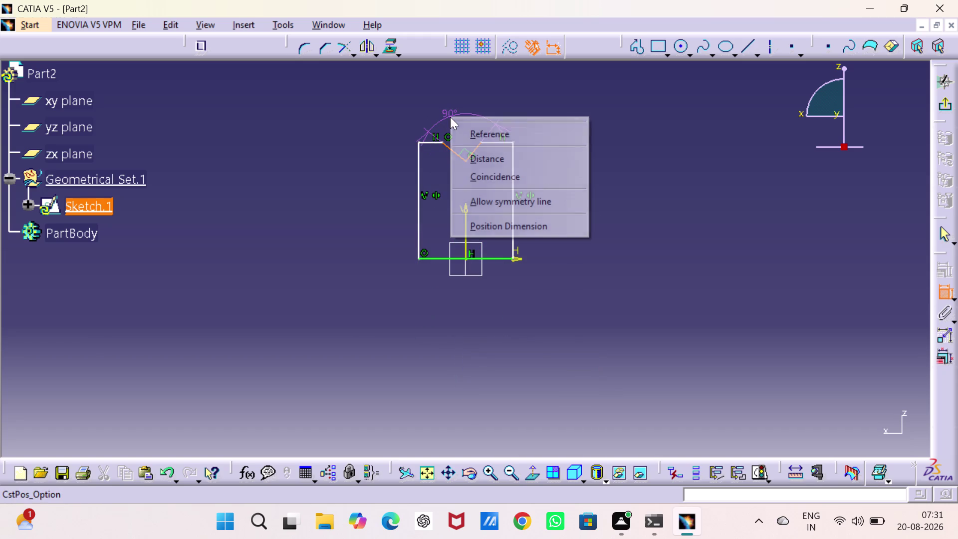
click(489, 205)
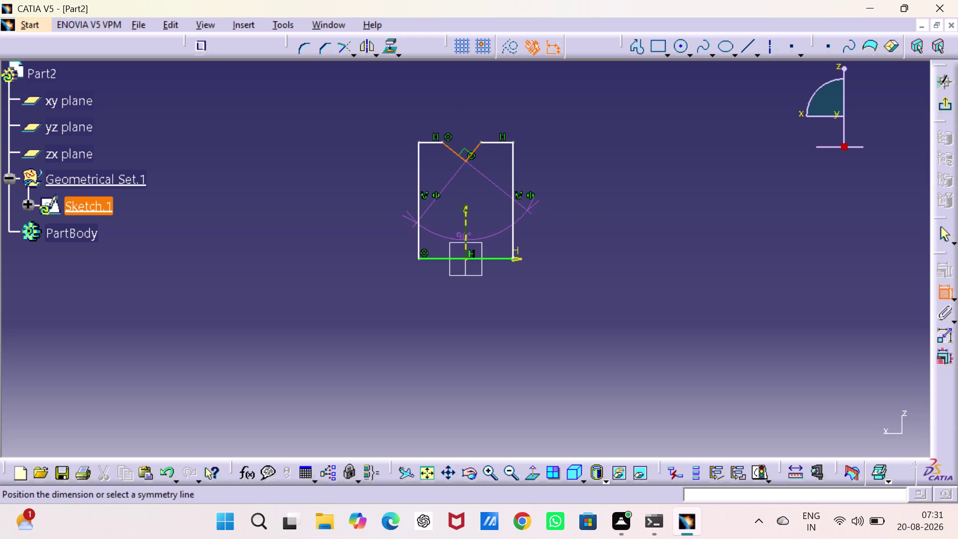
click(467, 240)
click(648, 188)
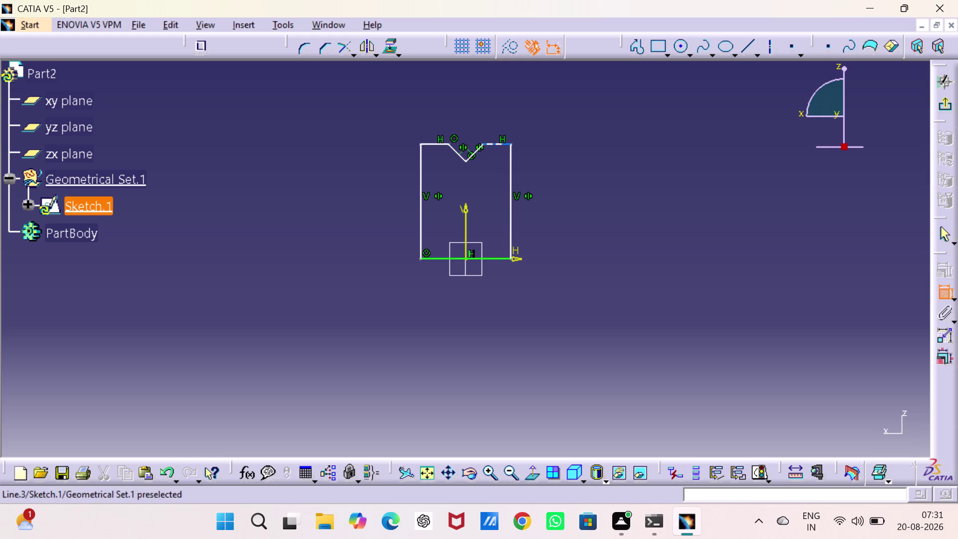
drag(498, 142, 497, 117)
click(493, 86)
Set the top edge length to 2.5 and add a 10 mm offset dimension.
double_click(494, 83)
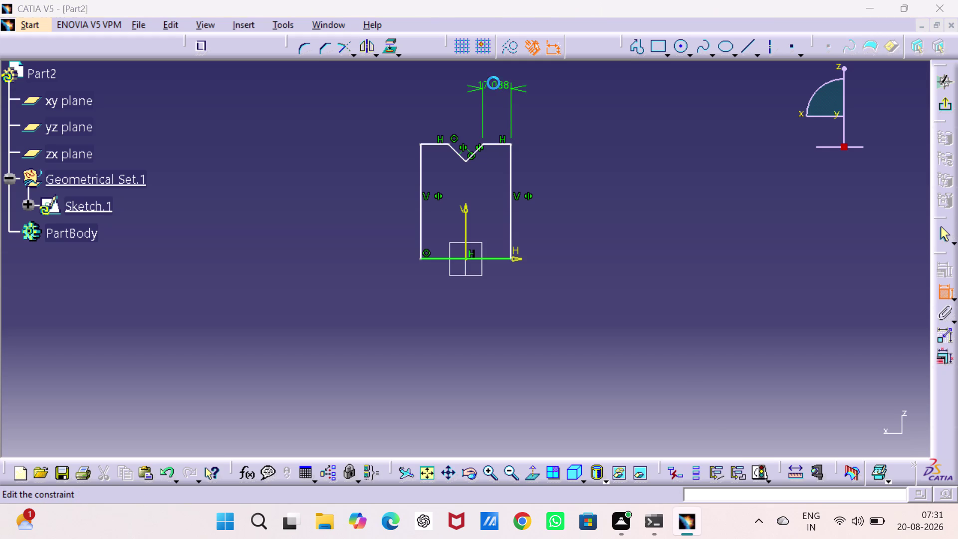
text(2.)
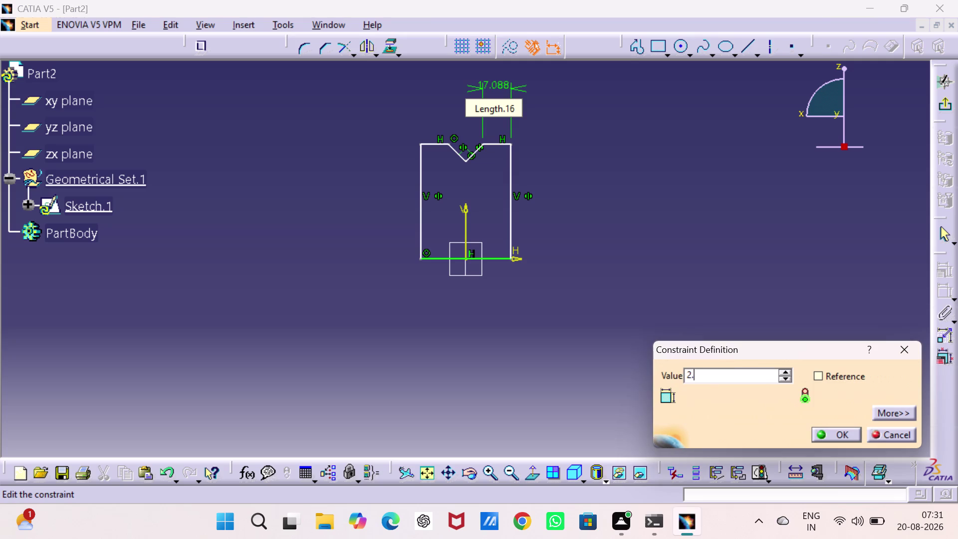
key(5)
key(Return)
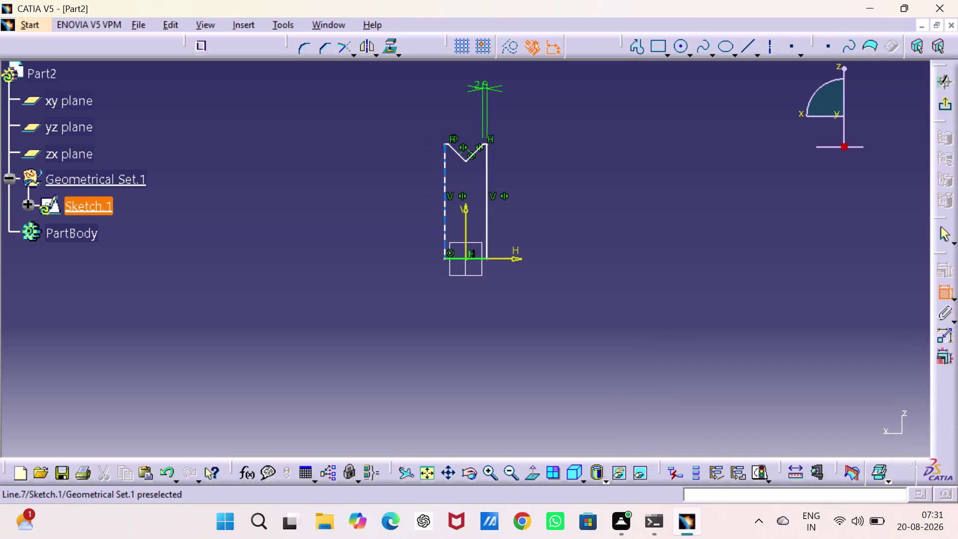
click(443, 155)
click(486, 171)
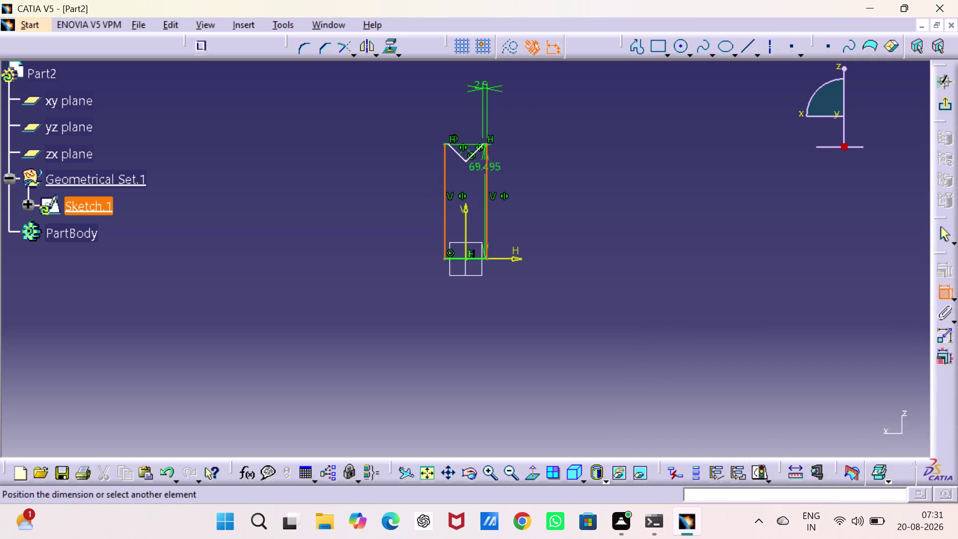
click(454, 119)
double_click(456, 114)
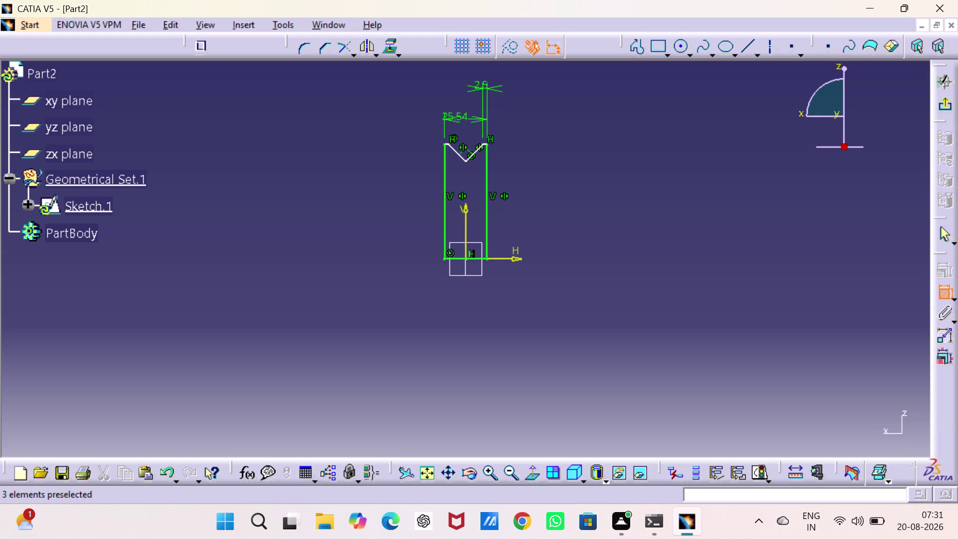
text(10)
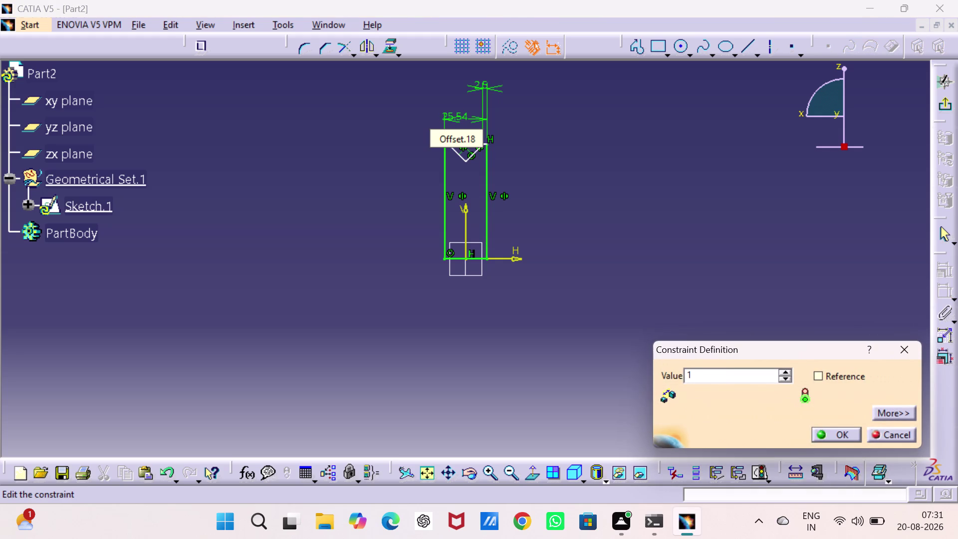
key(Return)
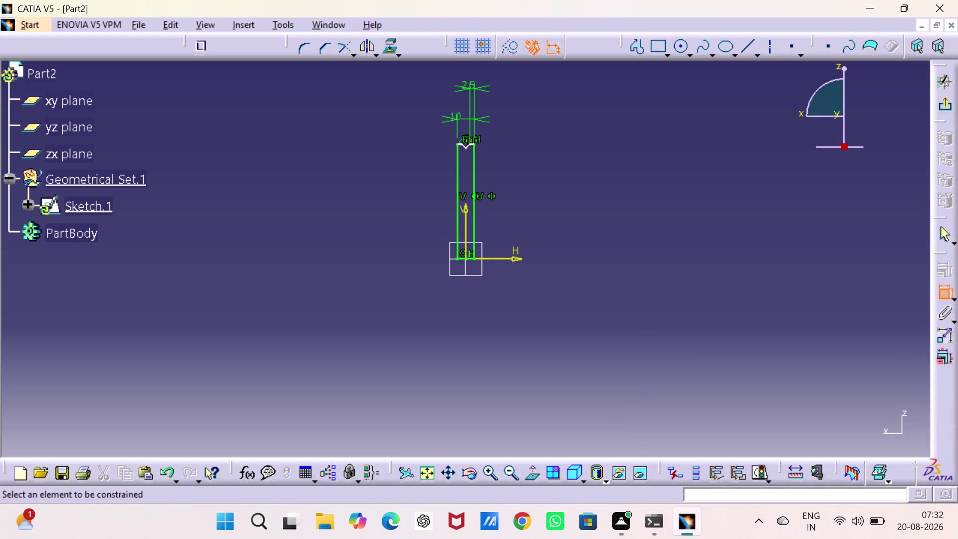
Dimension the profile height as 15 mm and exit the sketch.
click(473, 181)
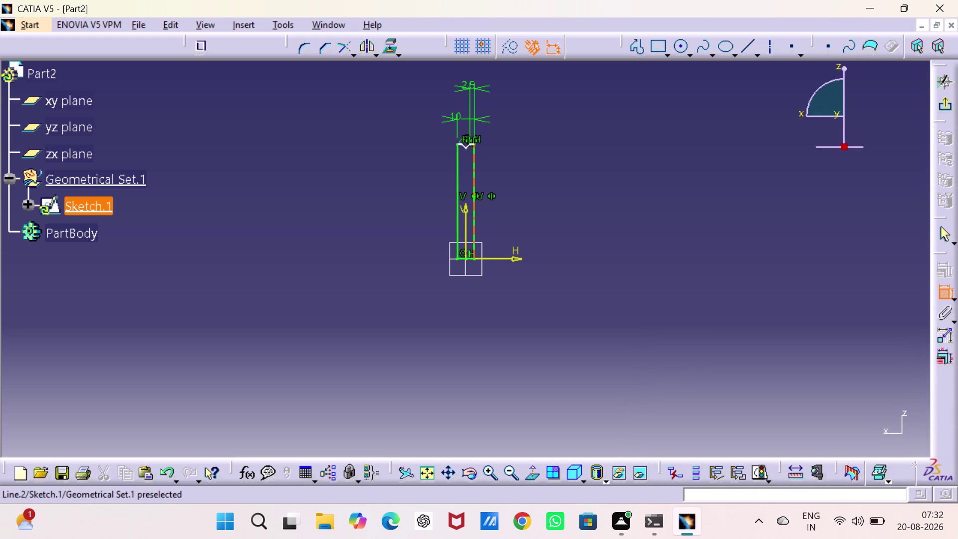
click(550, 195)
double_click(527, 190)
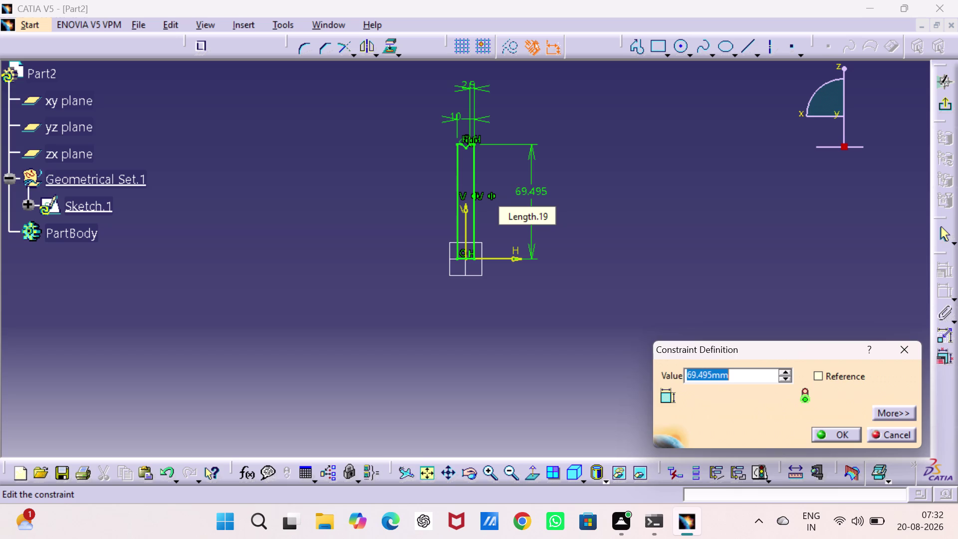
key(1)
key(5)
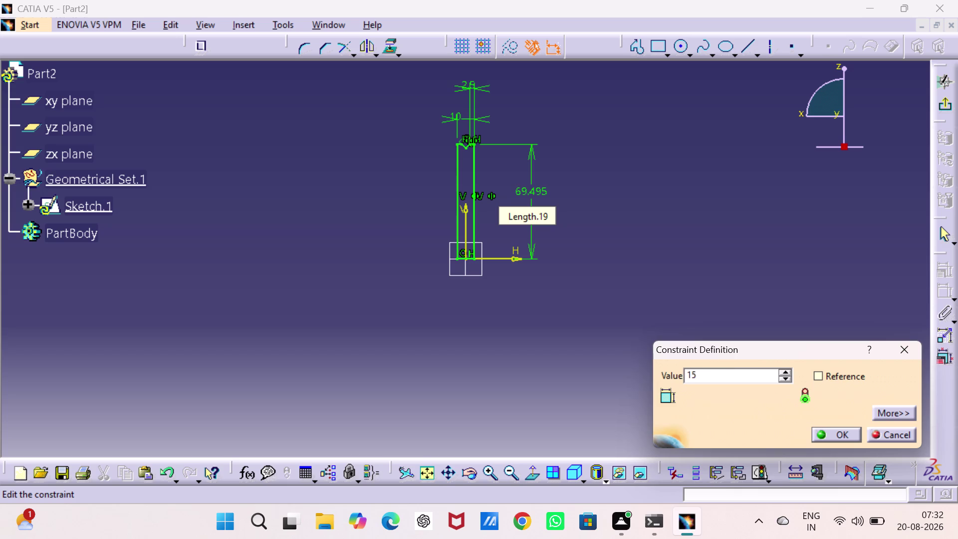
key(Return)
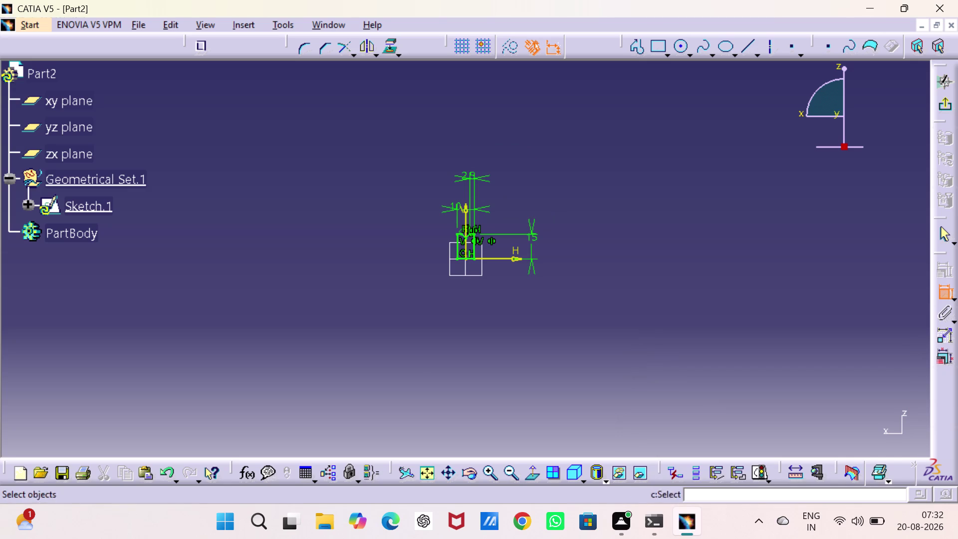
click(948, 103)
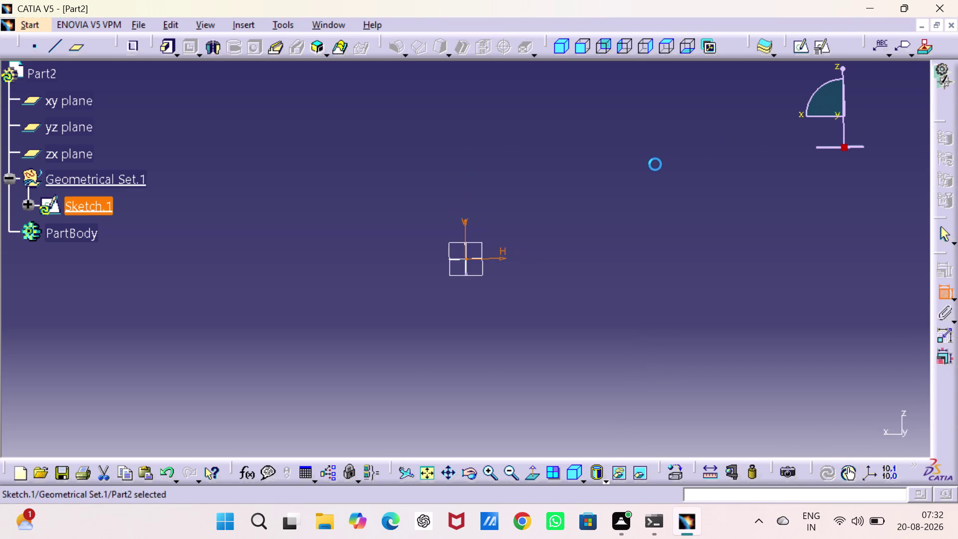
Revolve the notched profile a full 360° about a sketch edge into a grooved disc.
click(207, 51)
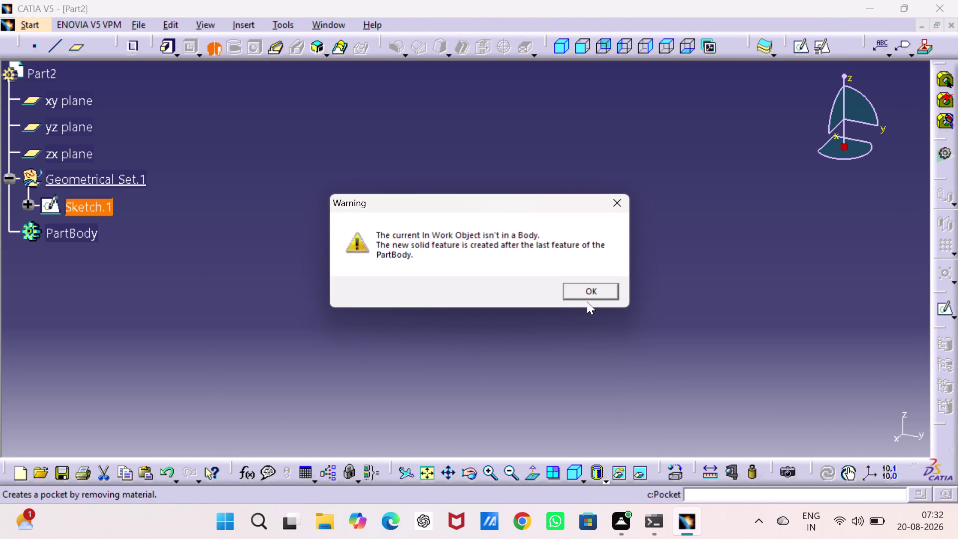
click(586, 285)
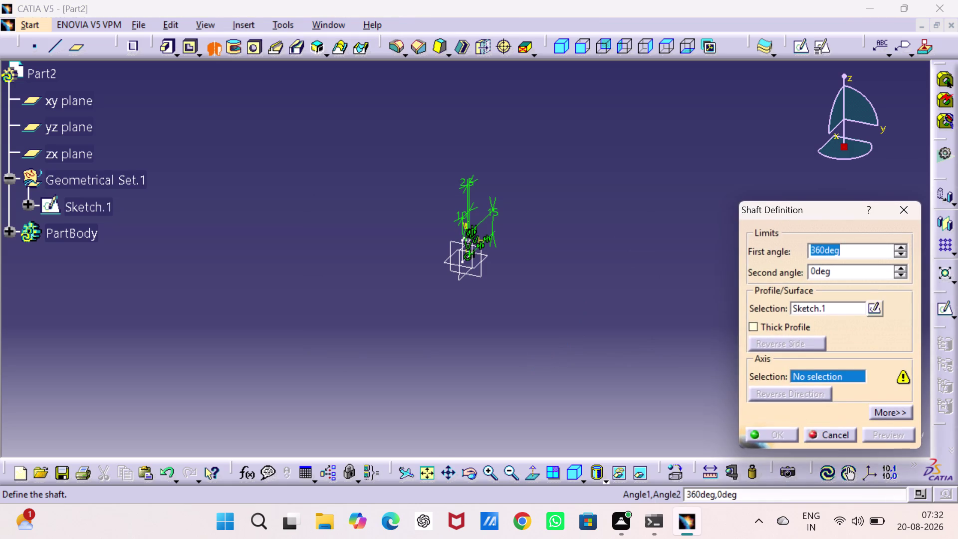
click(430, 470)
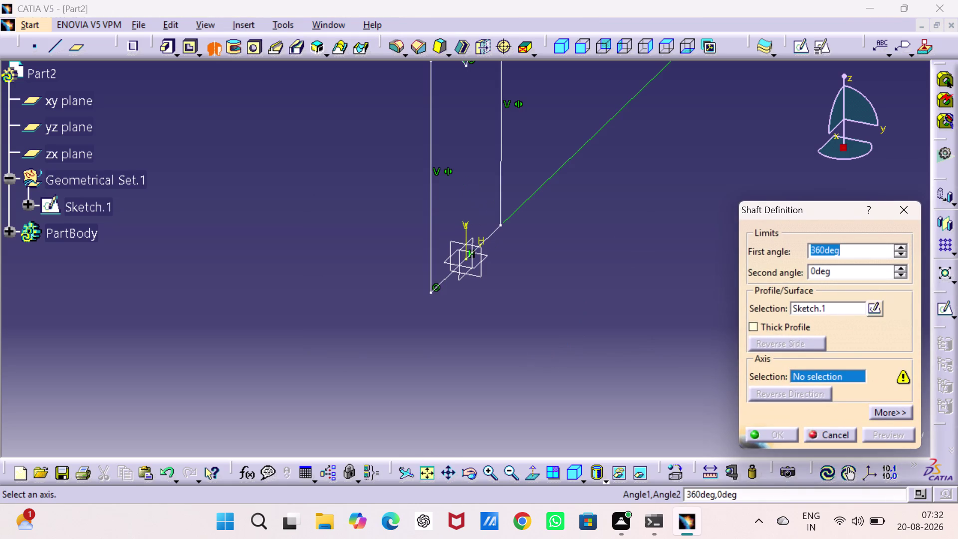
click(448, 277)
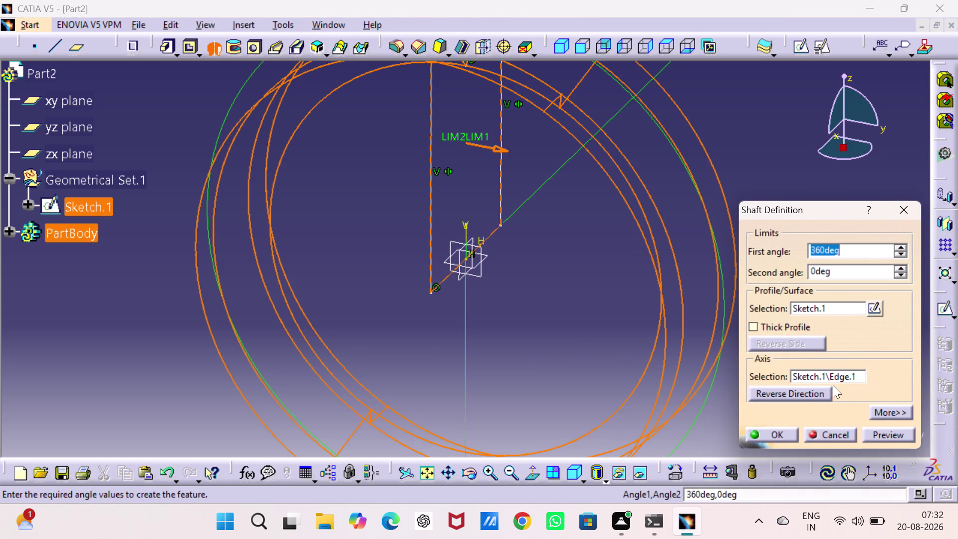
click(782, 434)
click(793, 284)
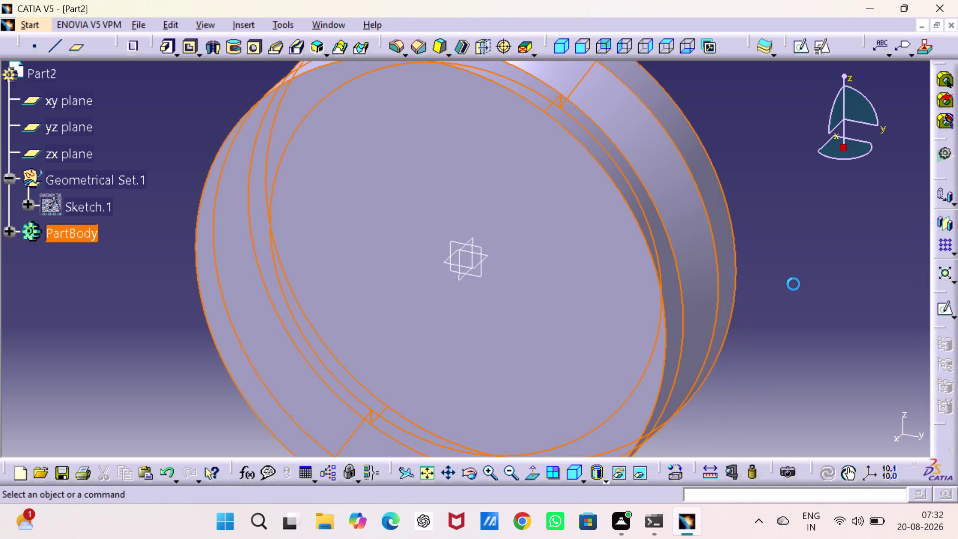
click(516, 323)
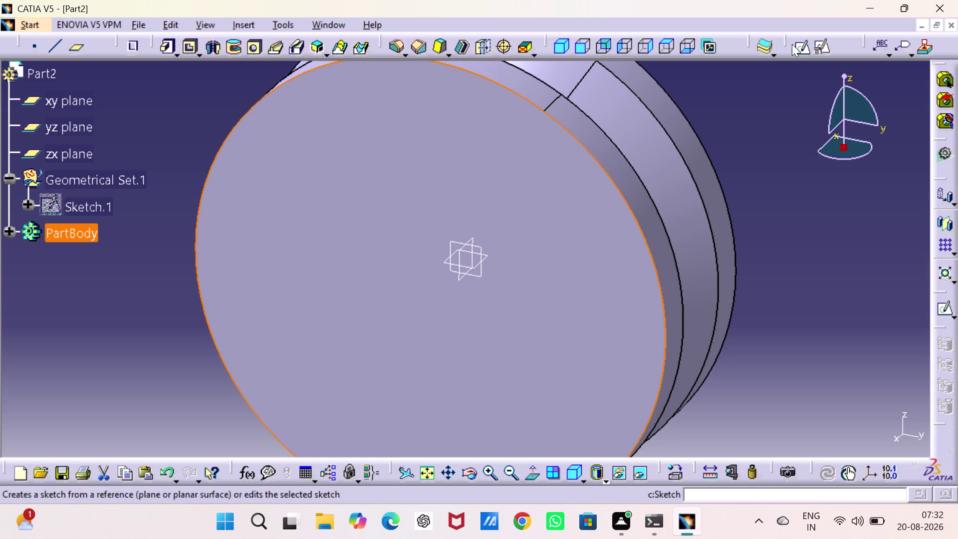
Draw a circle centred at the origin on the disc's flat face.
click(792, 44)
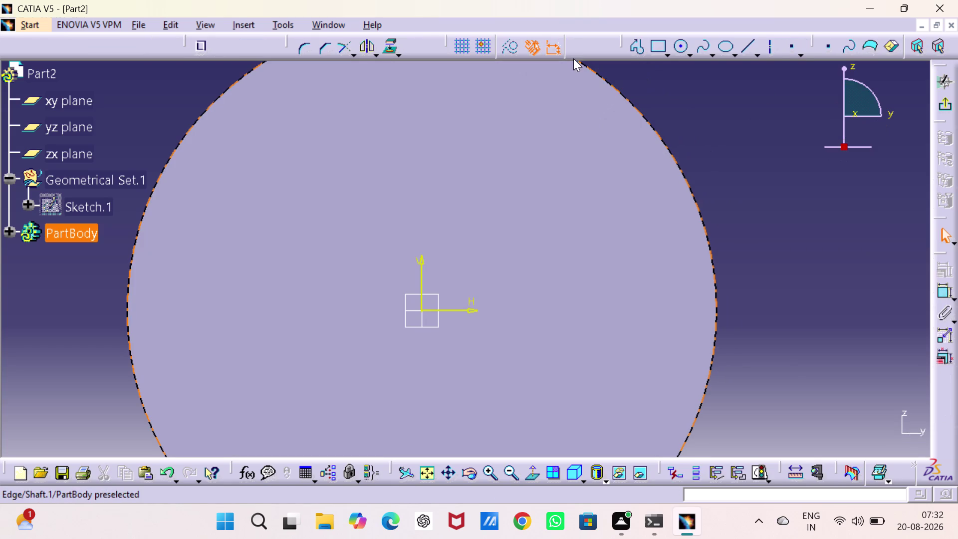
click(677, 45)
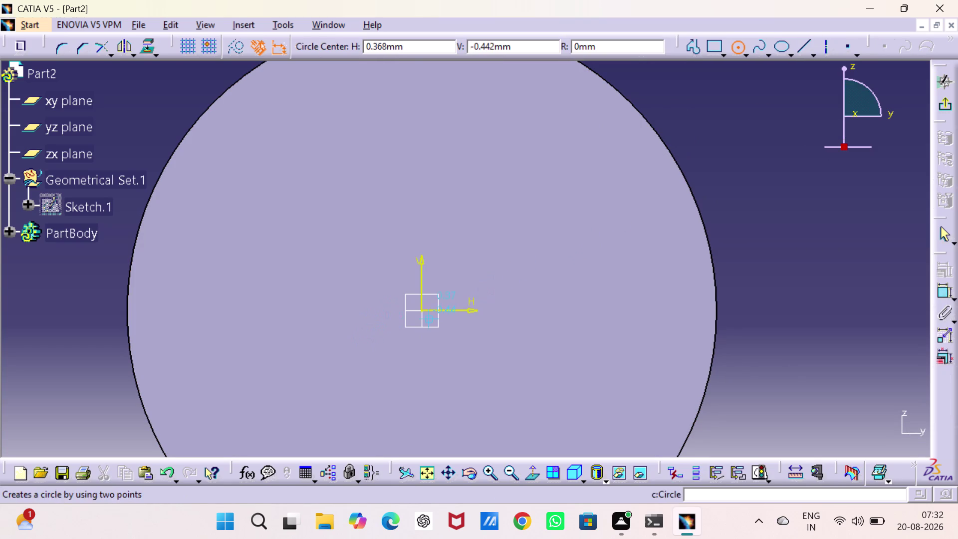
click(421, 309)
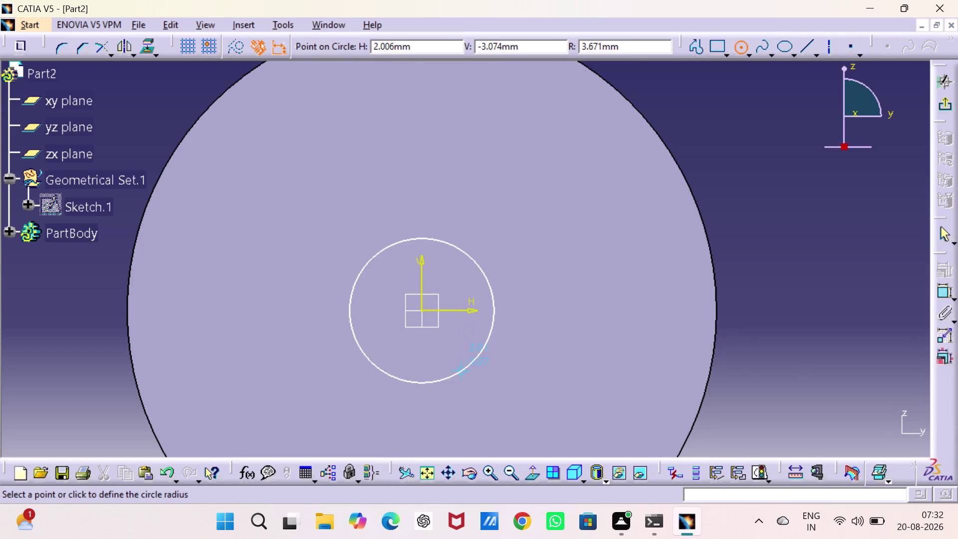
click(464, 379)
Dimension the circle to 11.25 mm diameter and exit the sketcher.
click(942, 289)
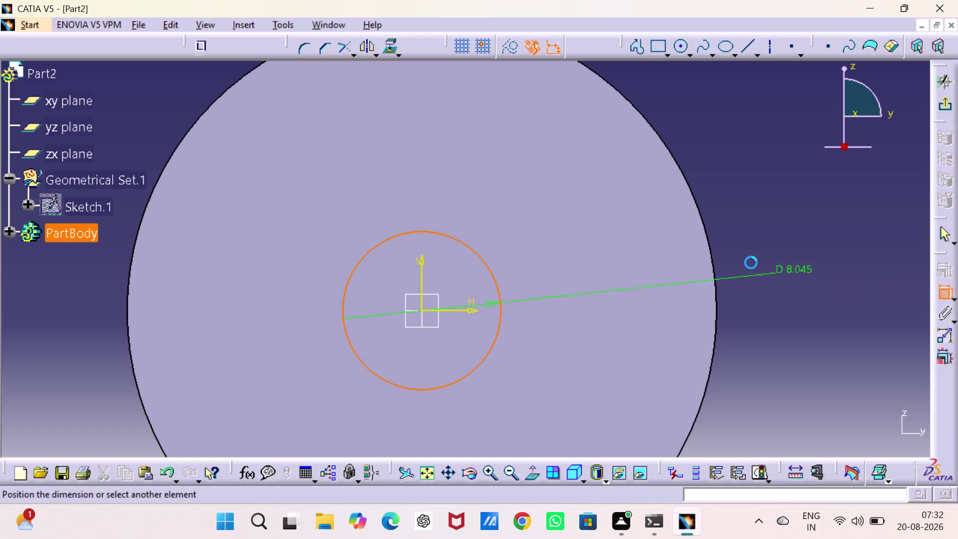
click(748, 233)
double_click(748, 232)
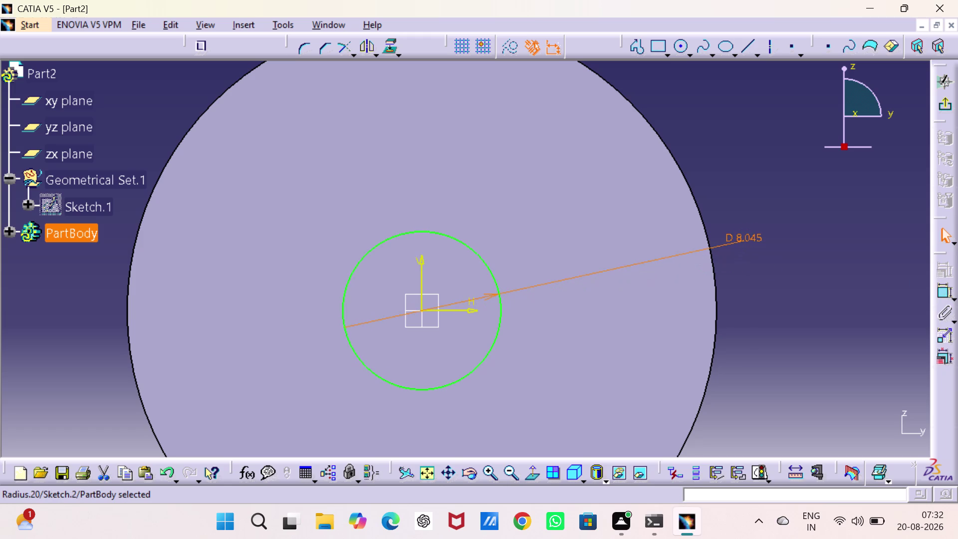
text(11)
double_click(747, 232)
text(11)
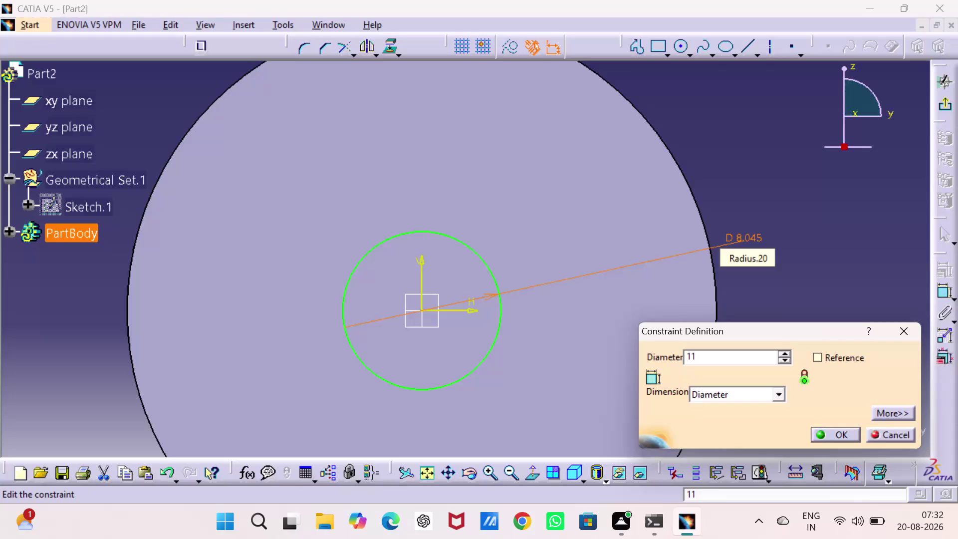
key(period)
text(26)
key(BackSpace)
key(5)
key(Return)
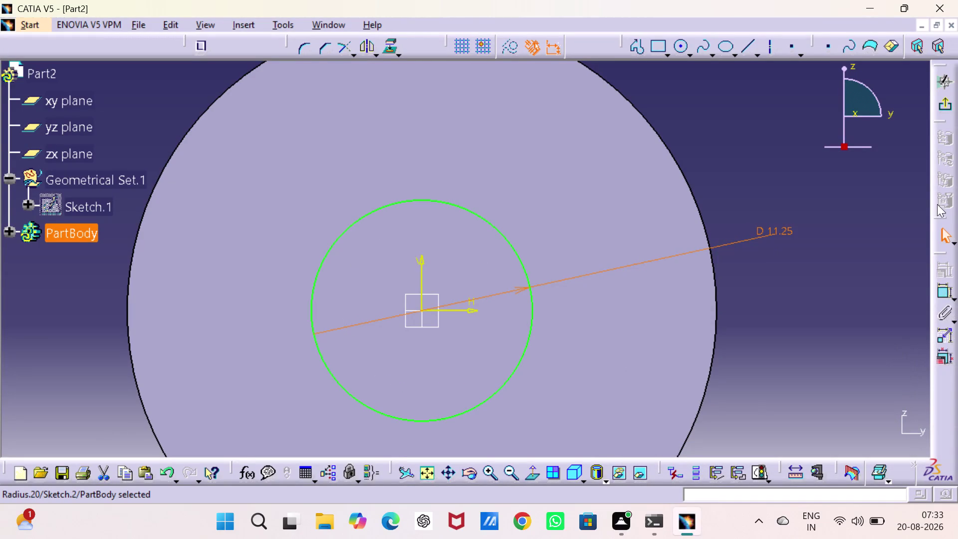
click(941, 107)
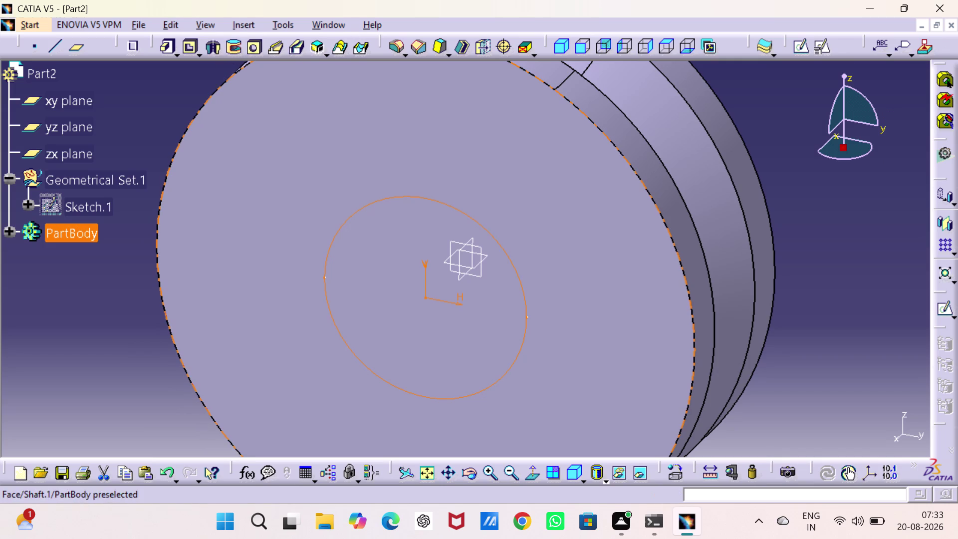
Pocket the 11.25 mm circle with type Up to last, boring through the disc.
click(189, 48)
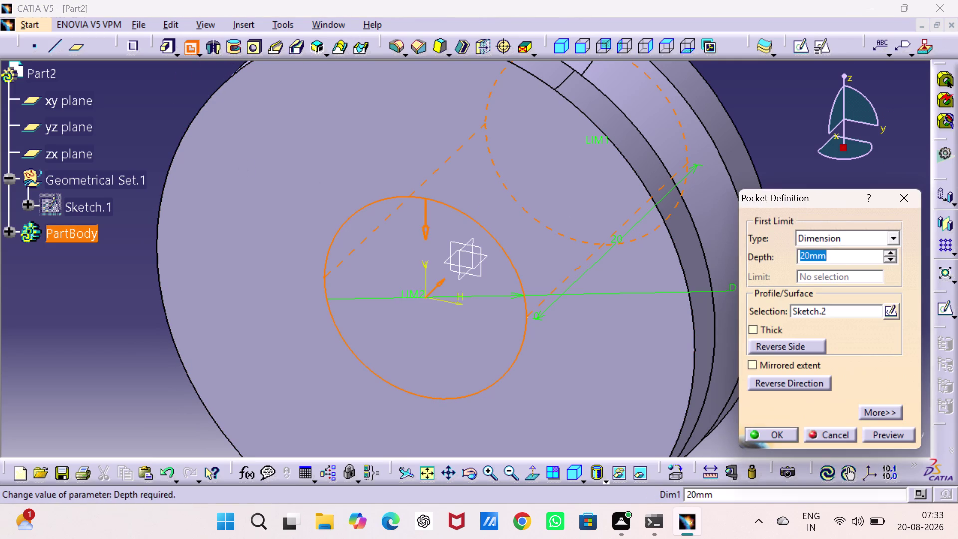
click(894, 235)
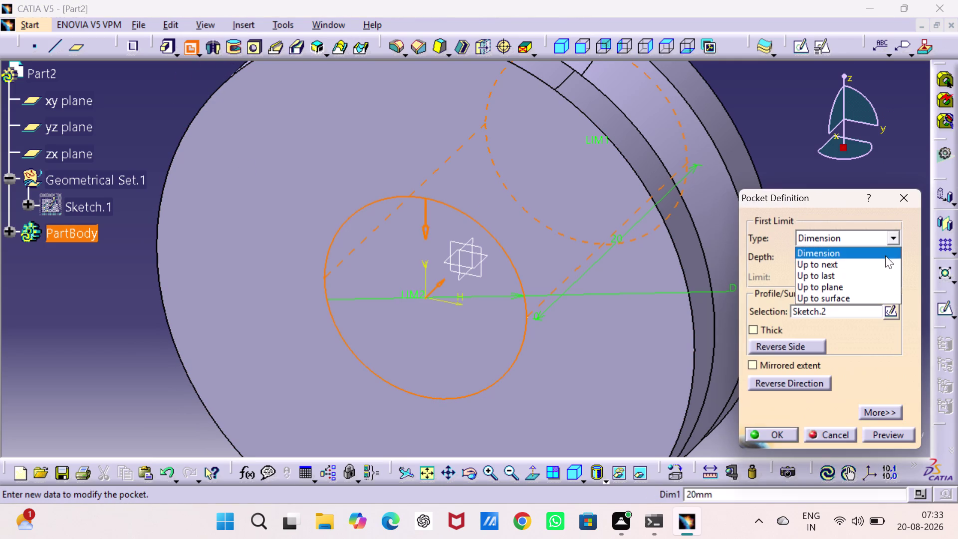
click(853, 278)
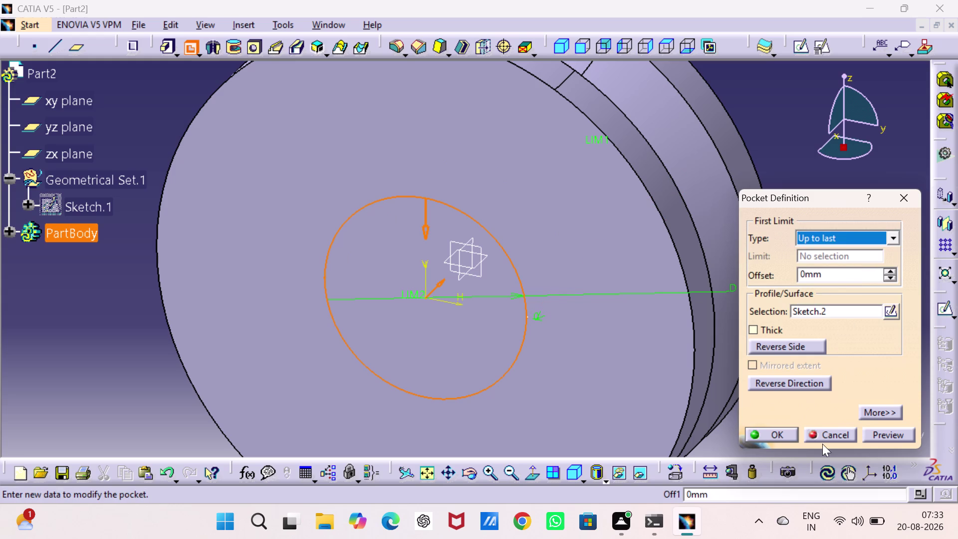
click(764, 432)
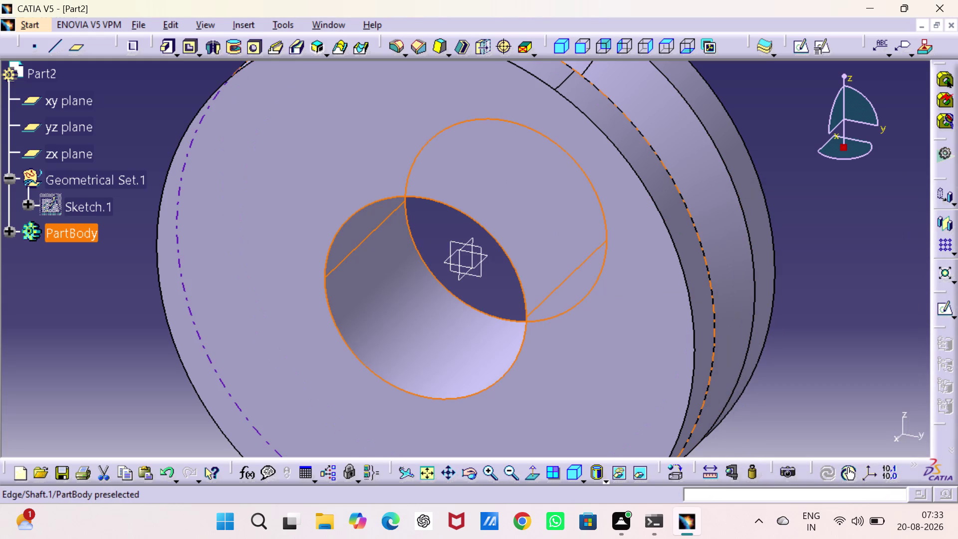
Apply Bronze from the Metal materials library to the bored disc.
click(676, 472)
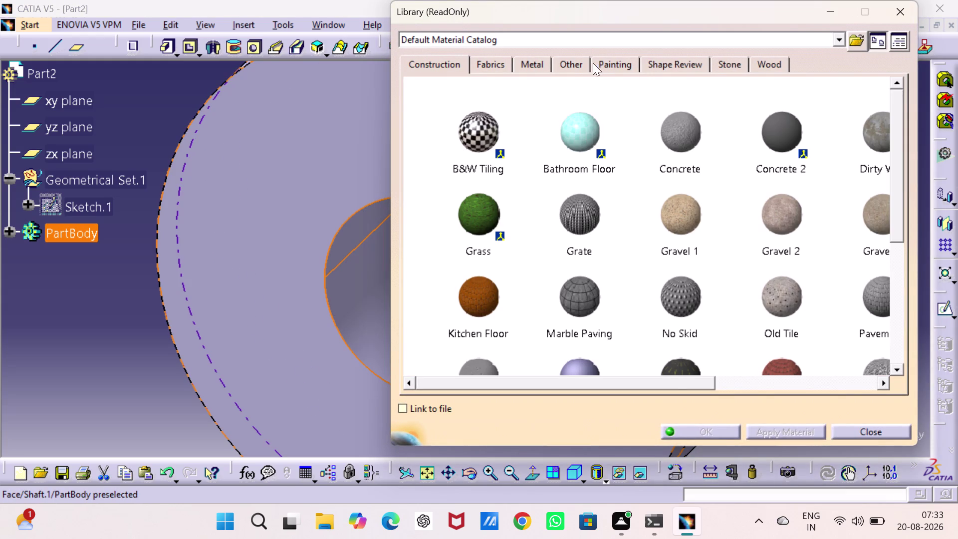
click(525, 65)
click(664, 131)
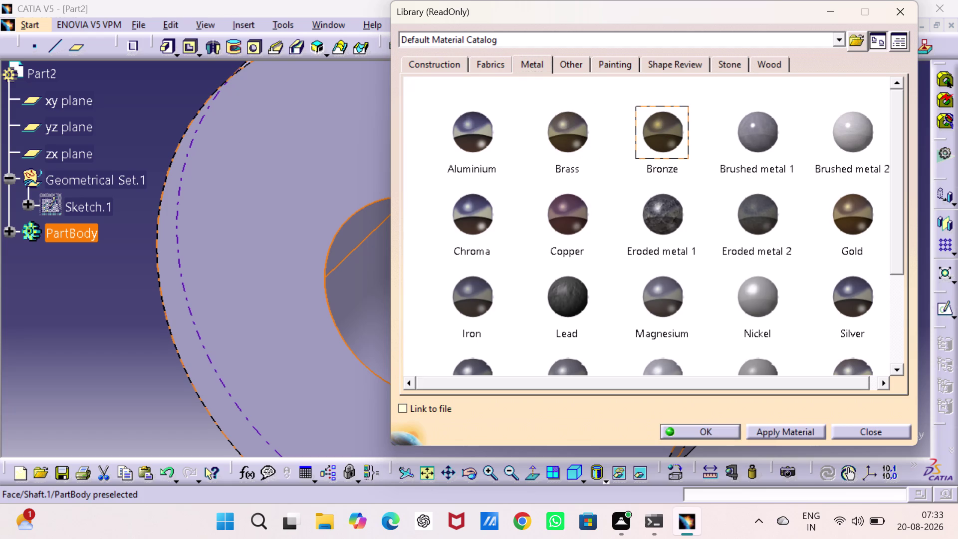
click(710, 428)
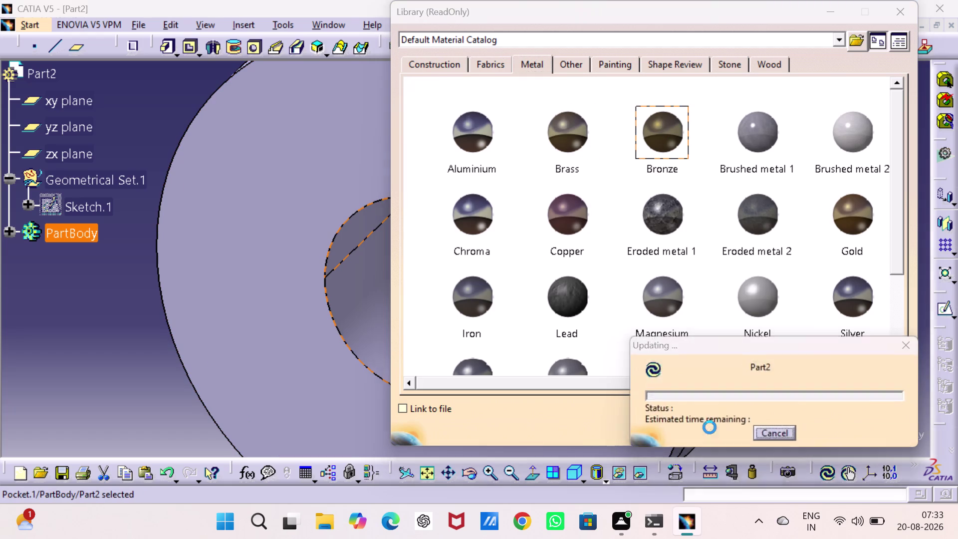
click(860, 271)
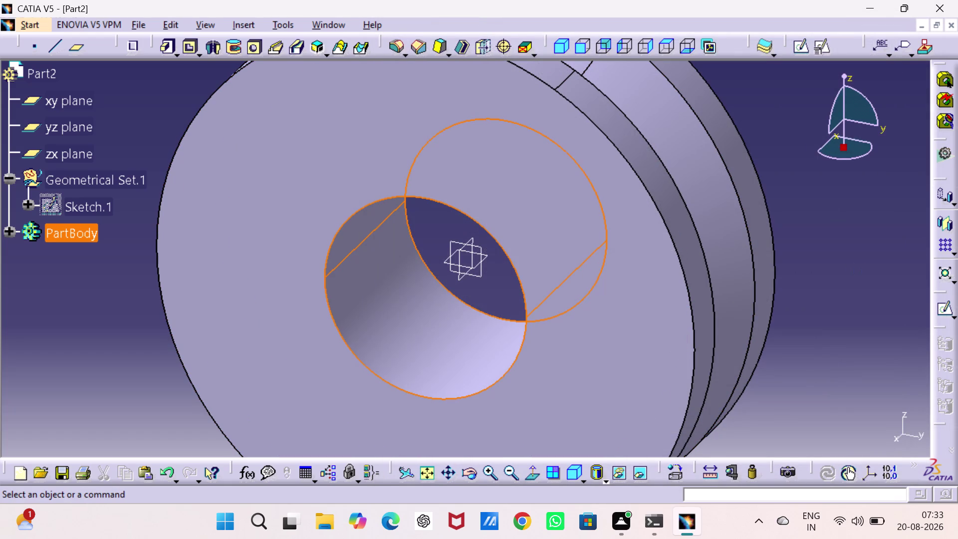
key(ctrl+s)
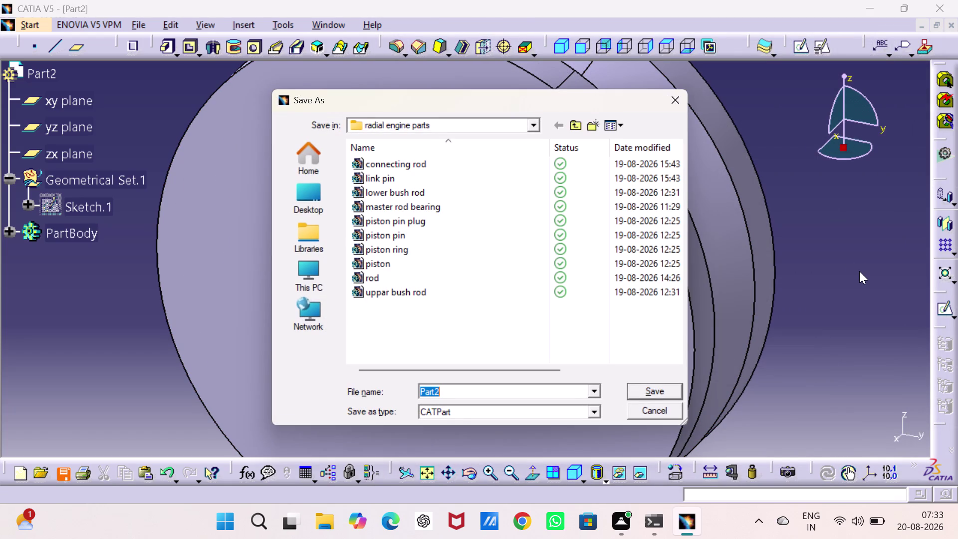
Browse to Catia projects > pulley supported assy in the save dialog.
click(572, 122)
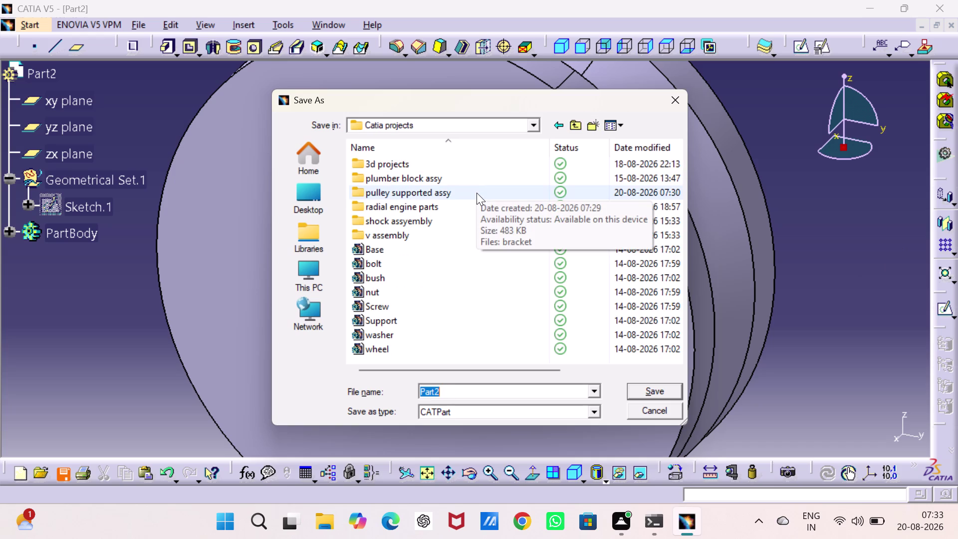
double_click(477, 192)
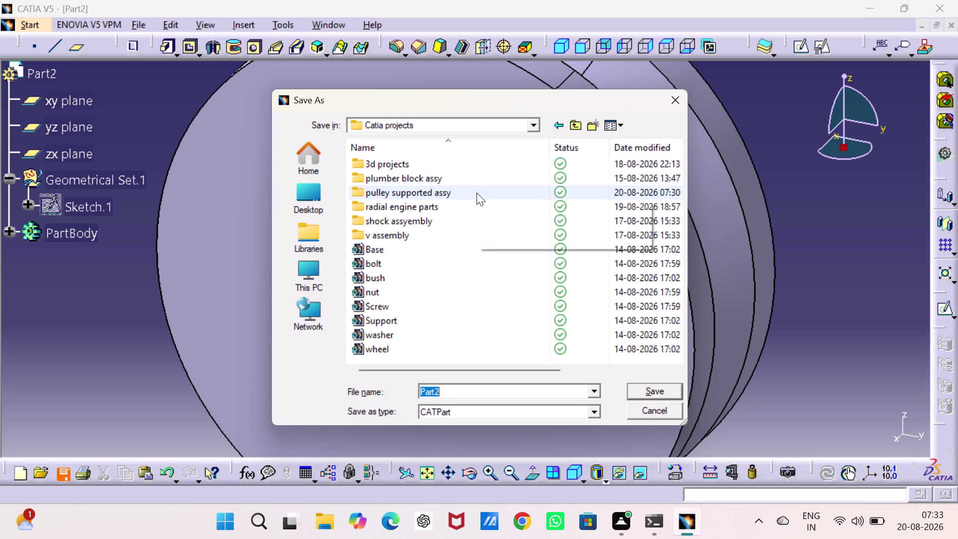
text(pi)
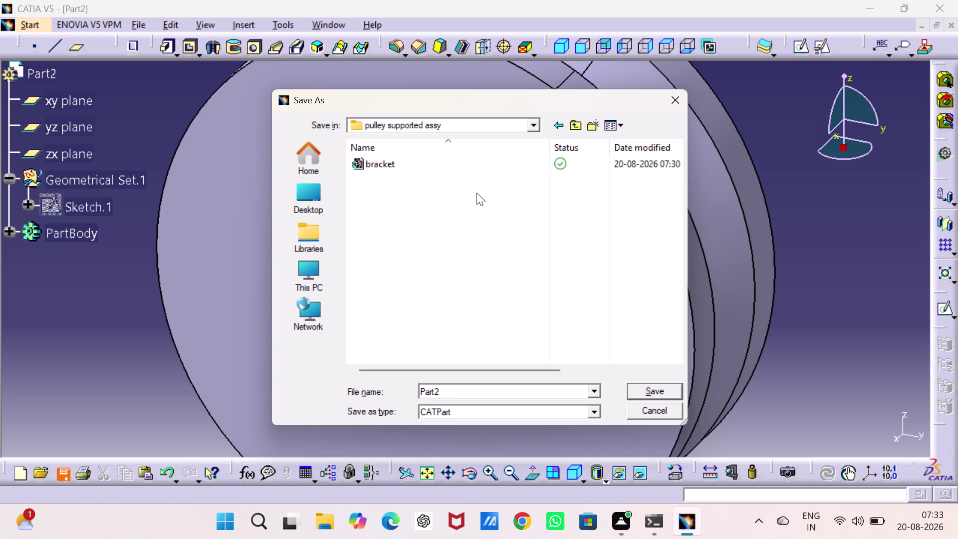
key(BackSpace)
key(y)
key(BackSpace)
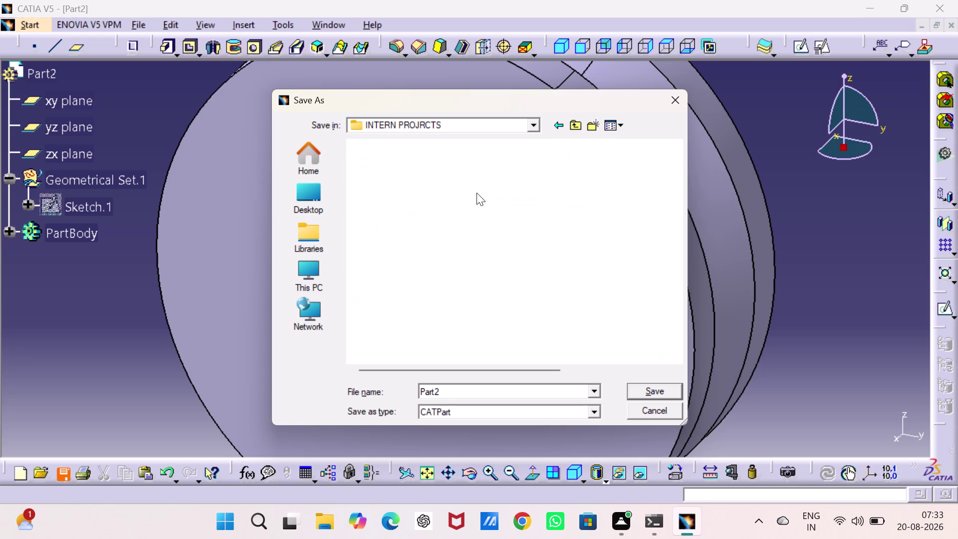
key(u)
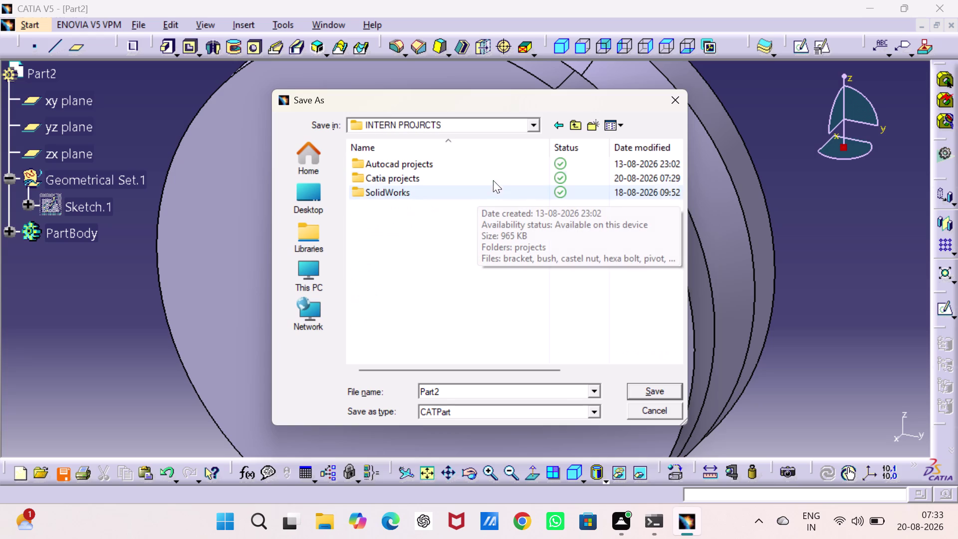
double_click(458, 178)
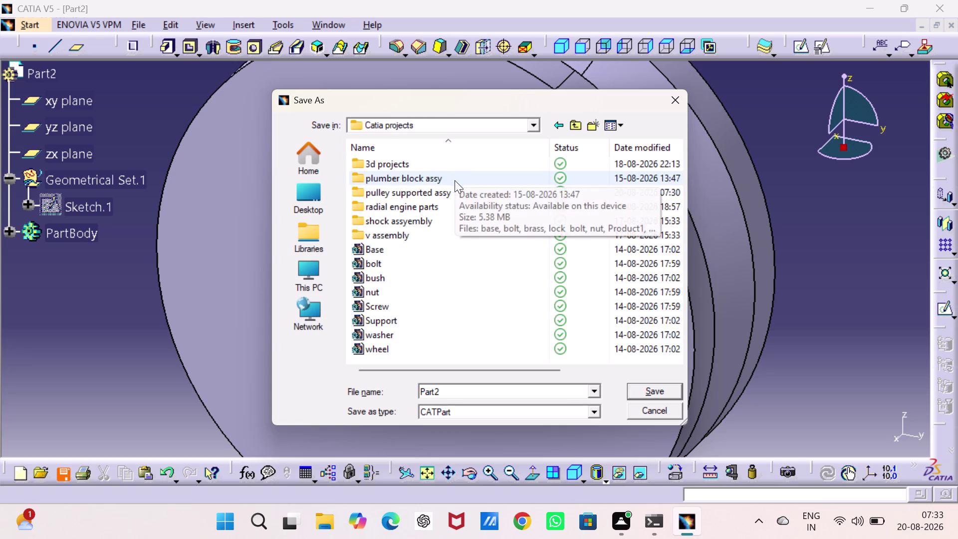
double_click(450, 194)
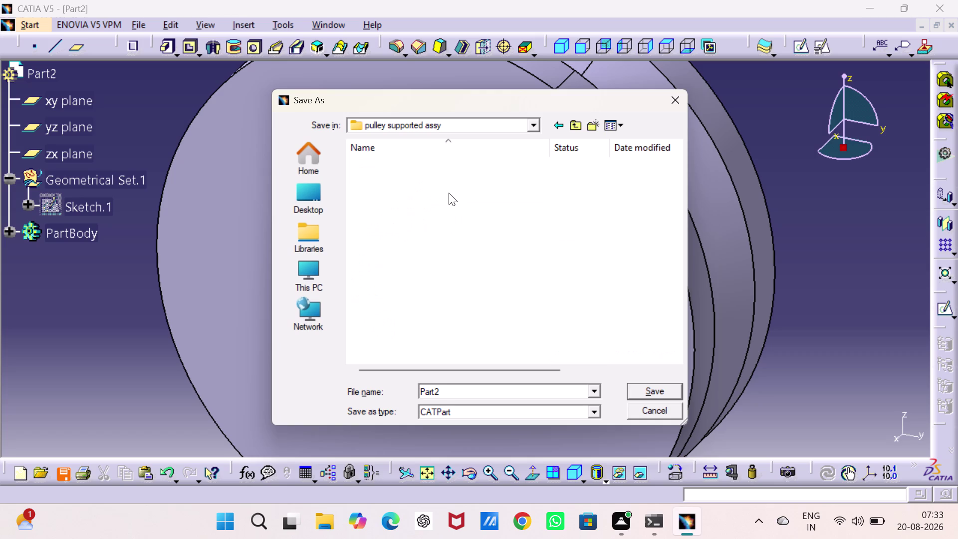
Save the part with the file name 'pulley'.
click(487, 390)
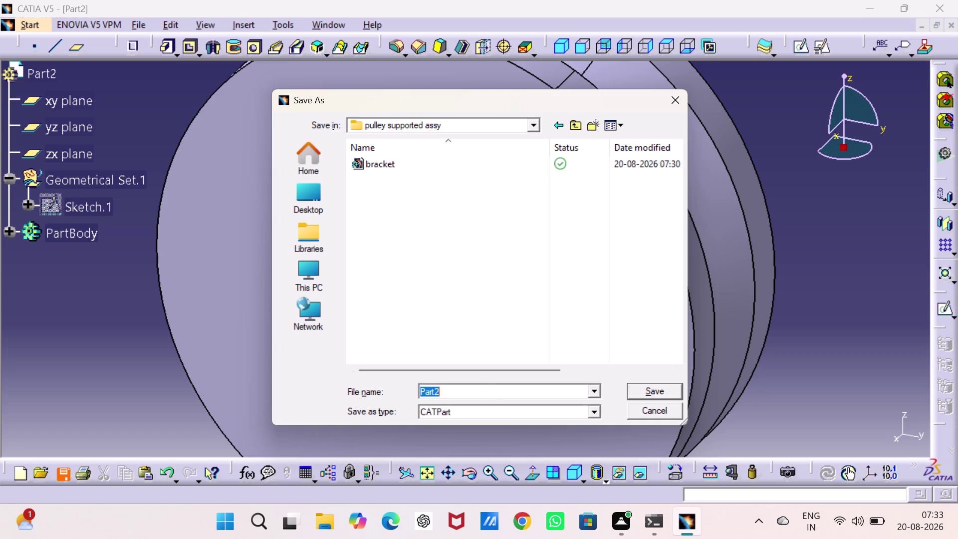
text(pulle)
text(y)
key(Return)
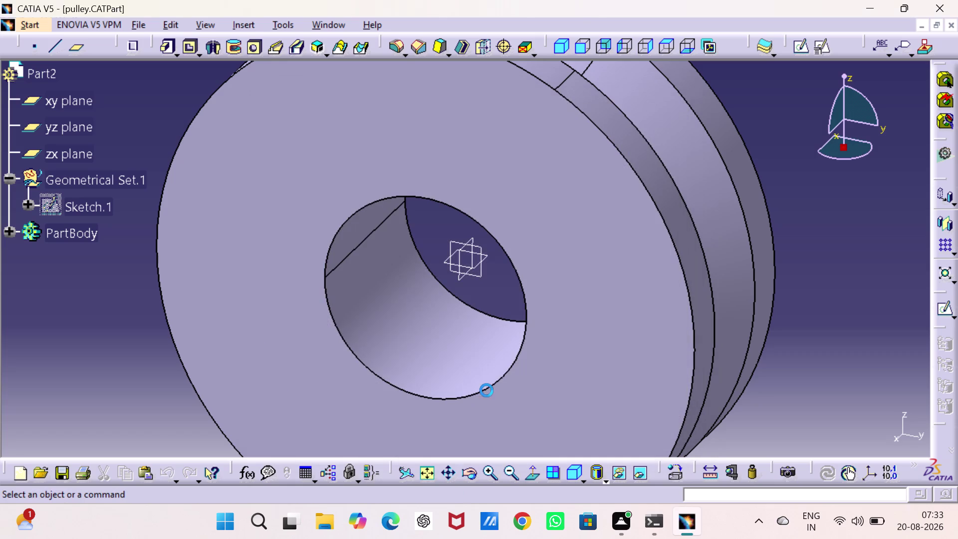
key(ctrl+n)
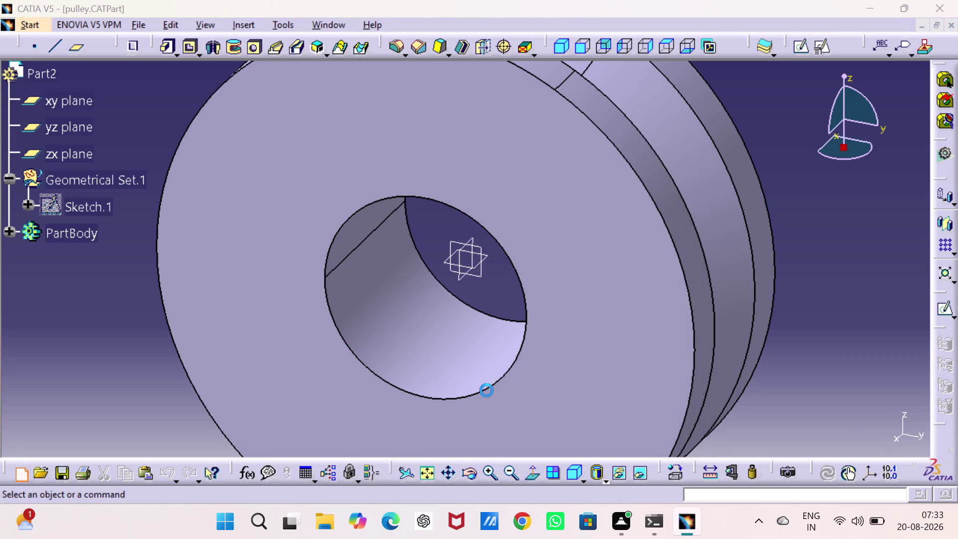
Create a new Part and draw a circle at the origin on the yz plane.
key(p)
key(Return)
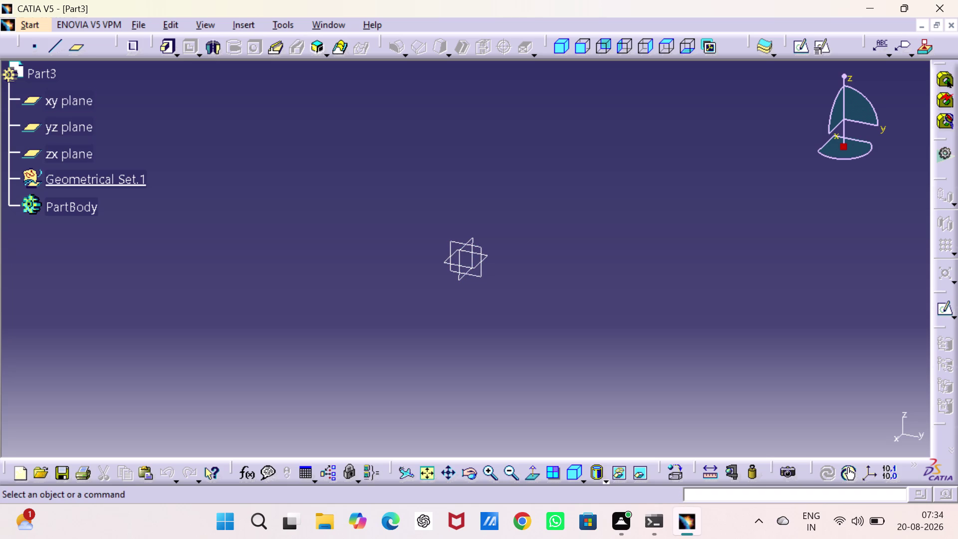
click(451, 239)
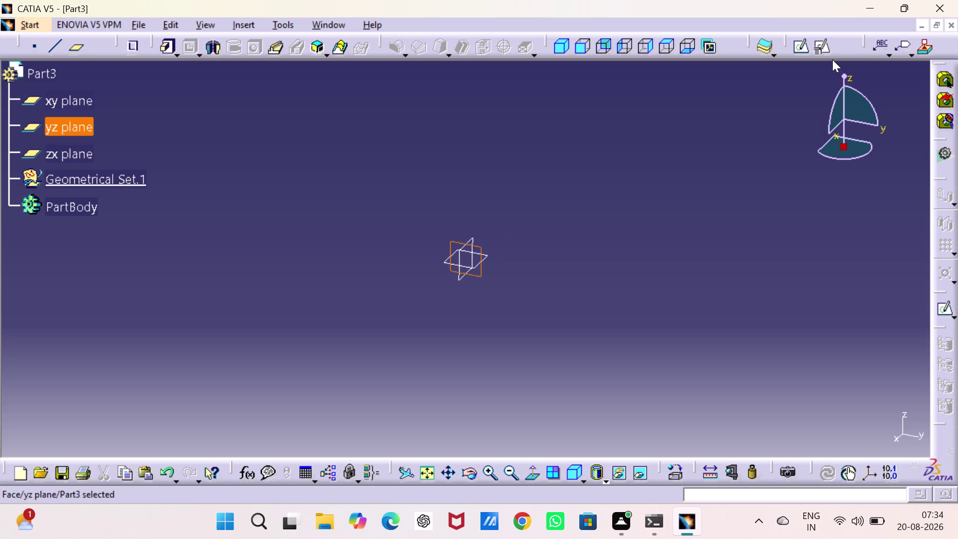
click(802, 45)
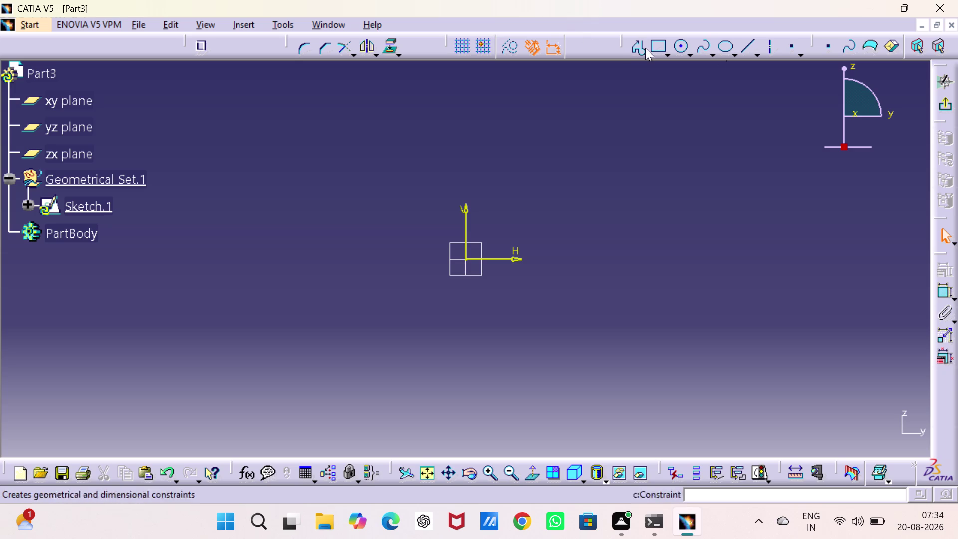
click(680, 47)
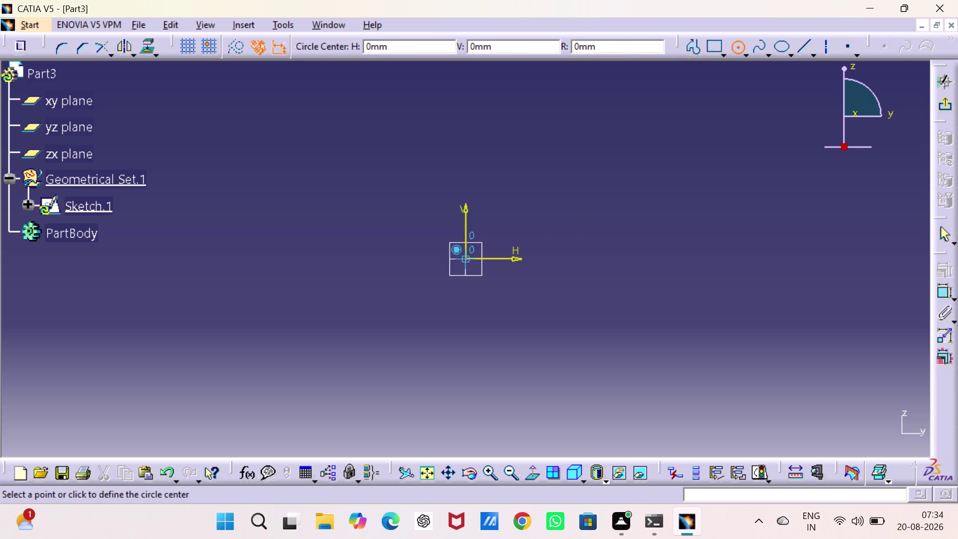
drag(467, 258, 467, 263)
click(474, 295)
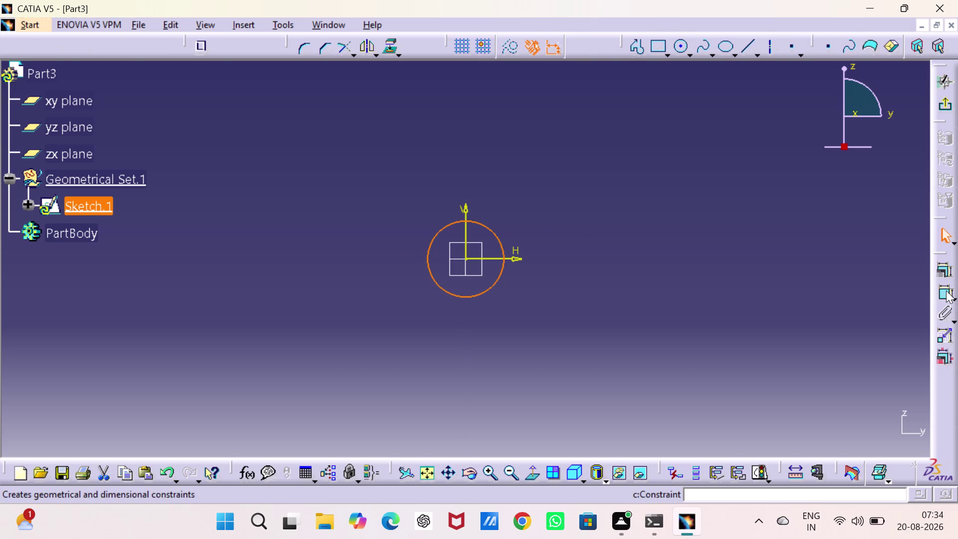
Constrain the circle to 11.25 mm diameter and exit the sketch.
click(946, 290)
click(577, 212)
double_click(580, 209)
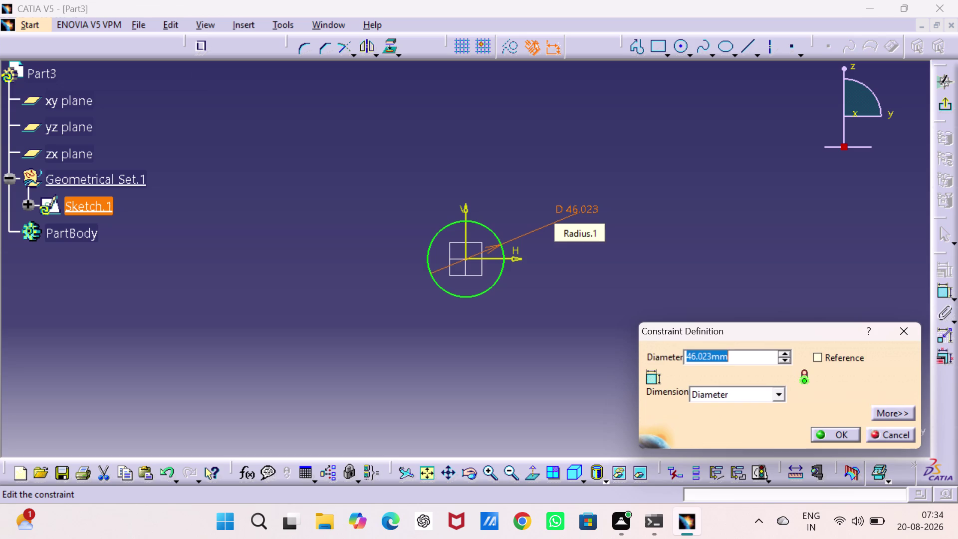
text(11)
text(.2)
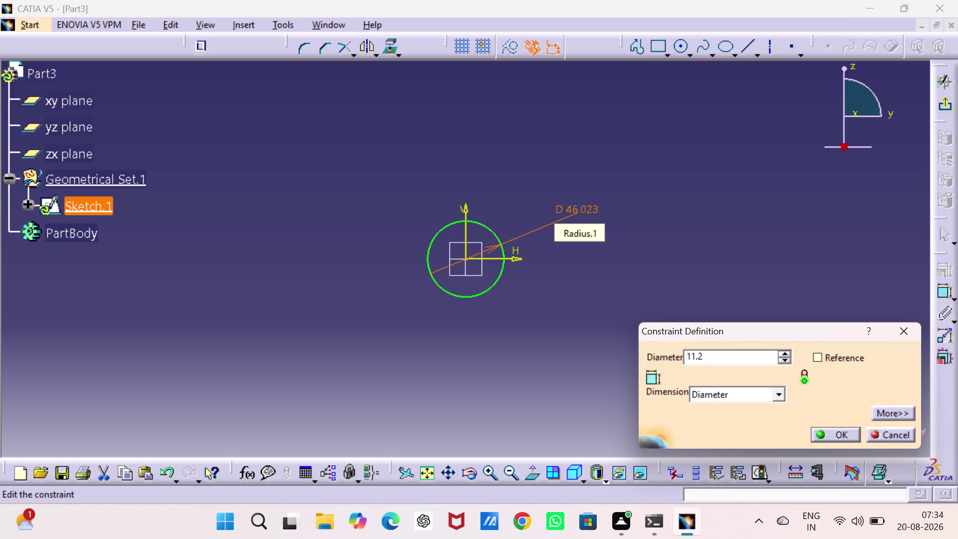
key(5)
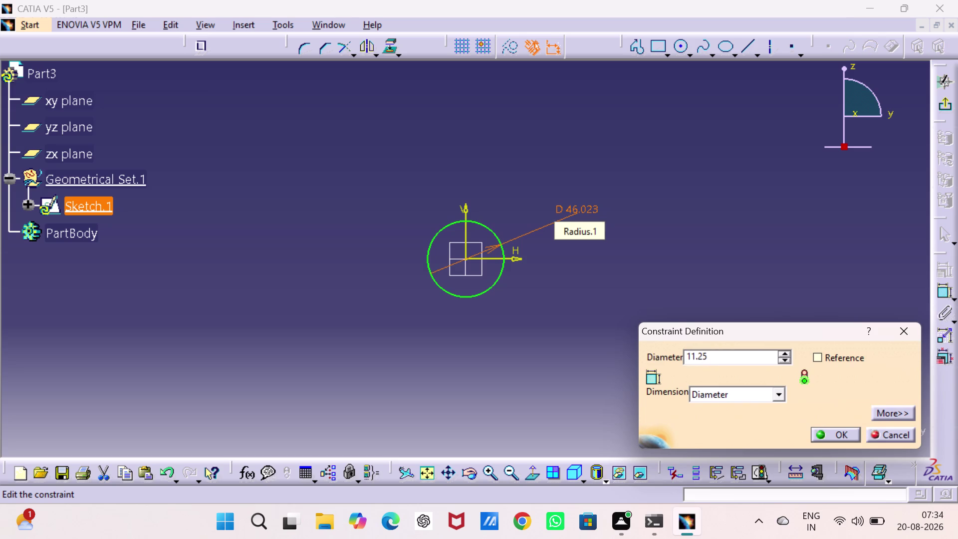
key(Return)
right_click(580, 205)
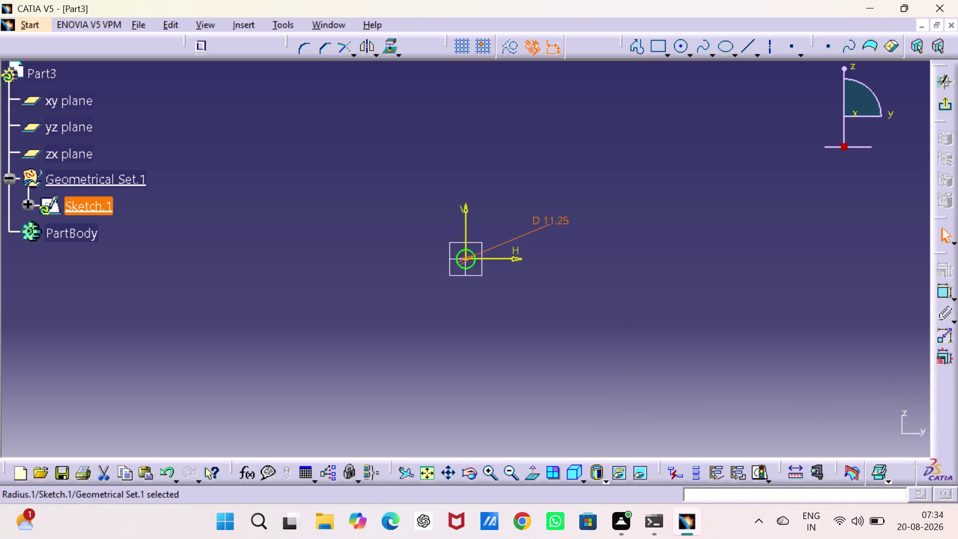
click(943, 103)
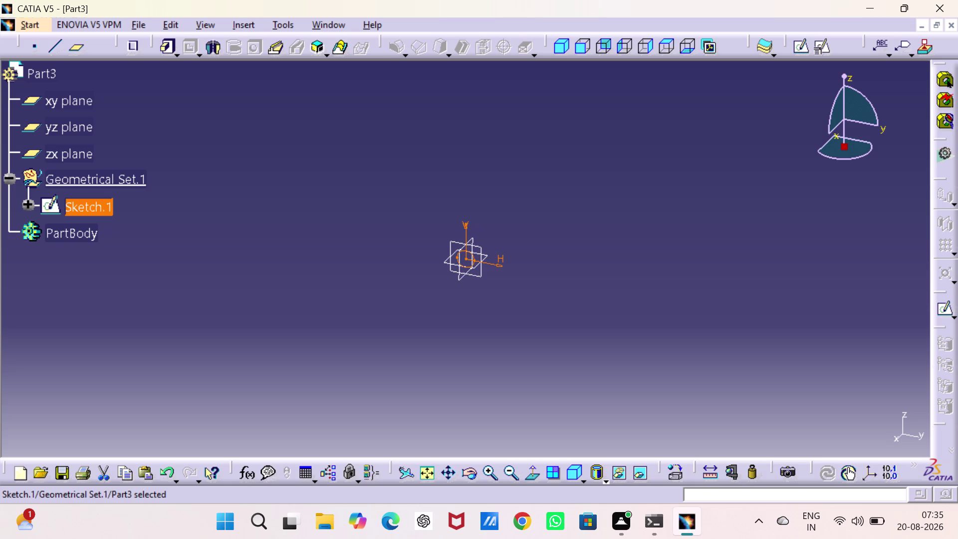
Pad the 11.25 mm circle to a length of 8.75 mm.
click(165, 46)
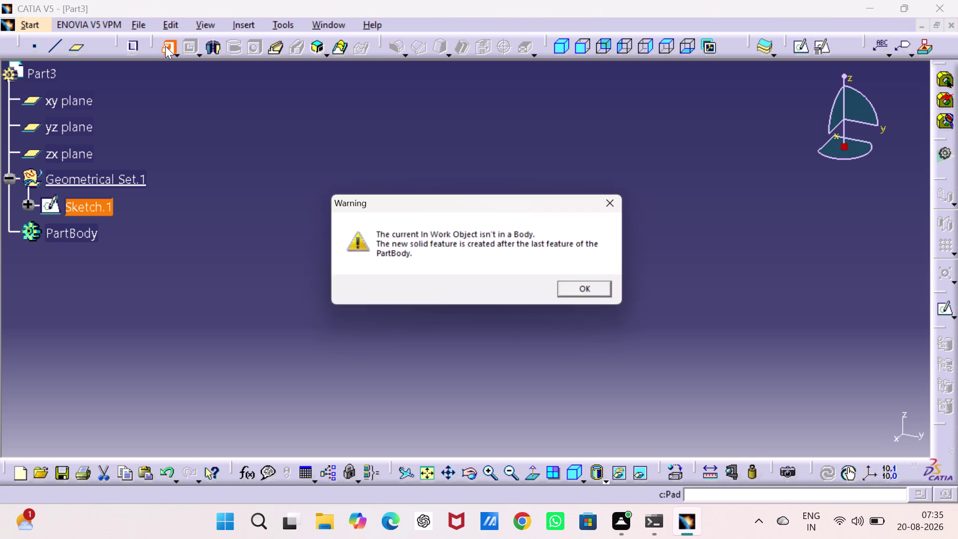
click(578, 293)
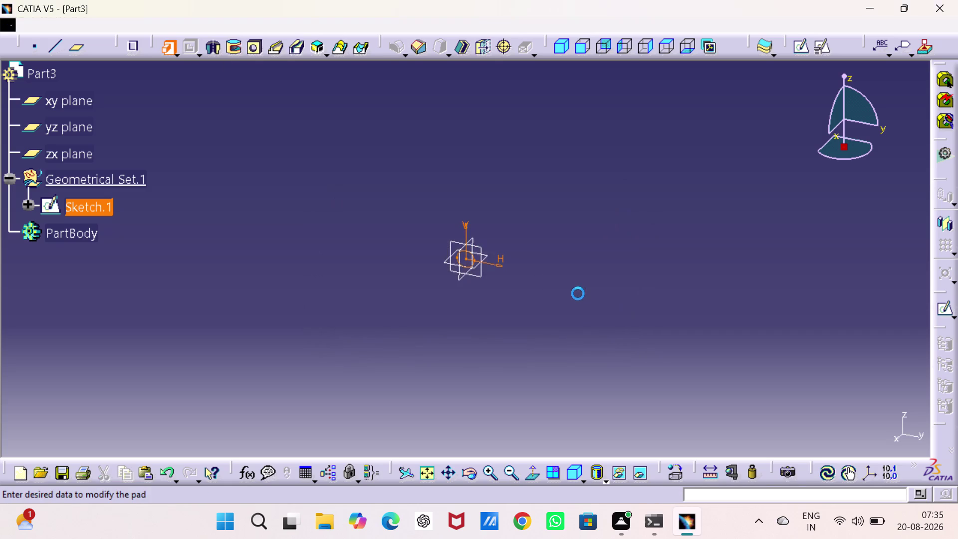
text(8.)
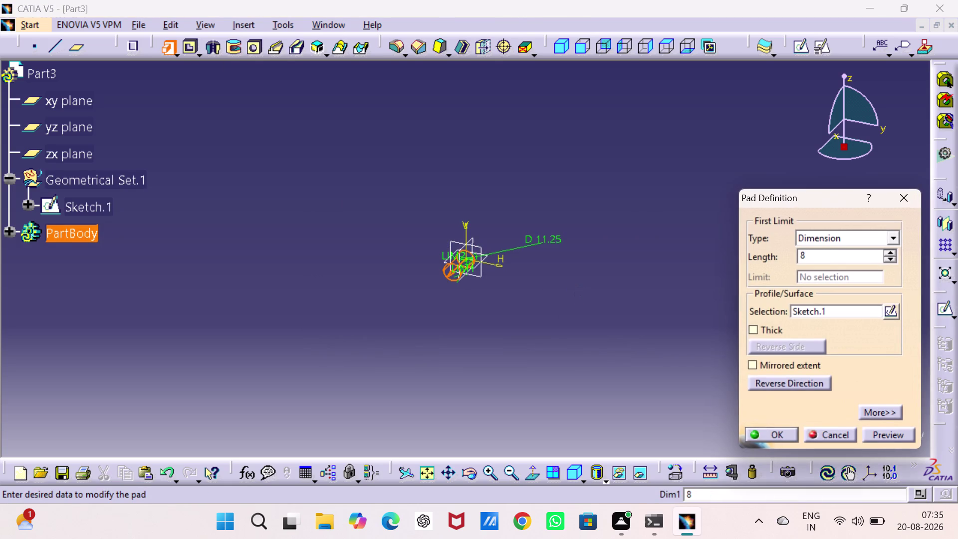
text(75)
key(Return)
click(556, 164)
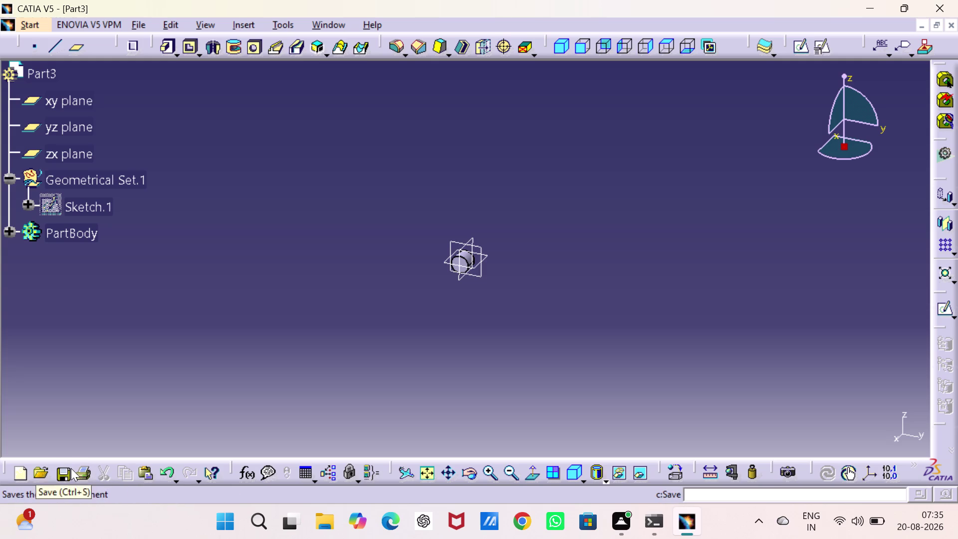
click(430, 470)
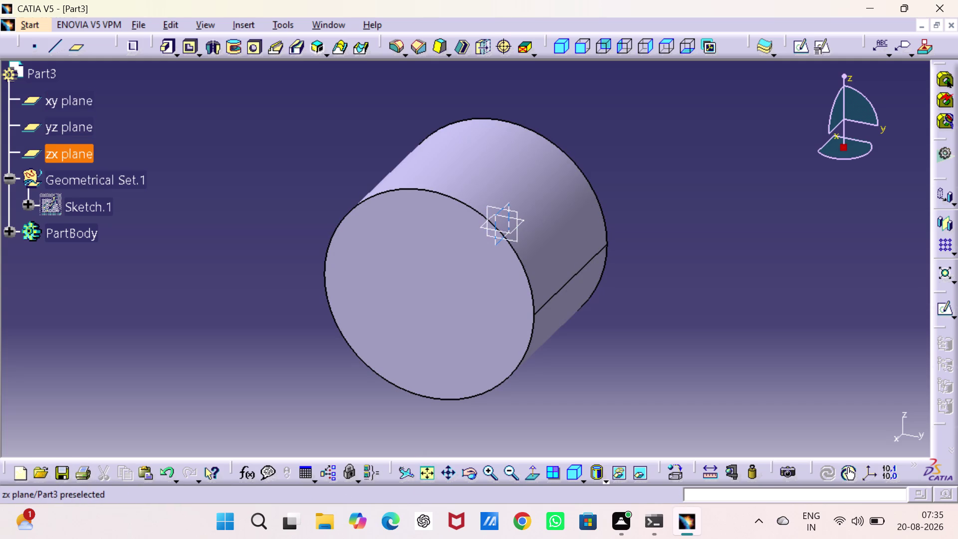
Hide the xy, yz and zx reference planes.
drag(110, 155, 16, 88)
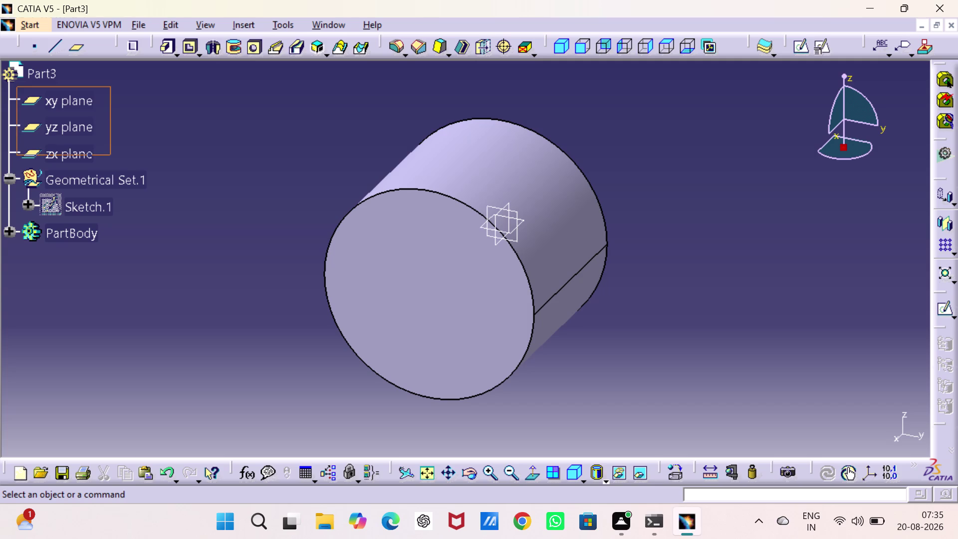
drag(15, 87, 15, 87)
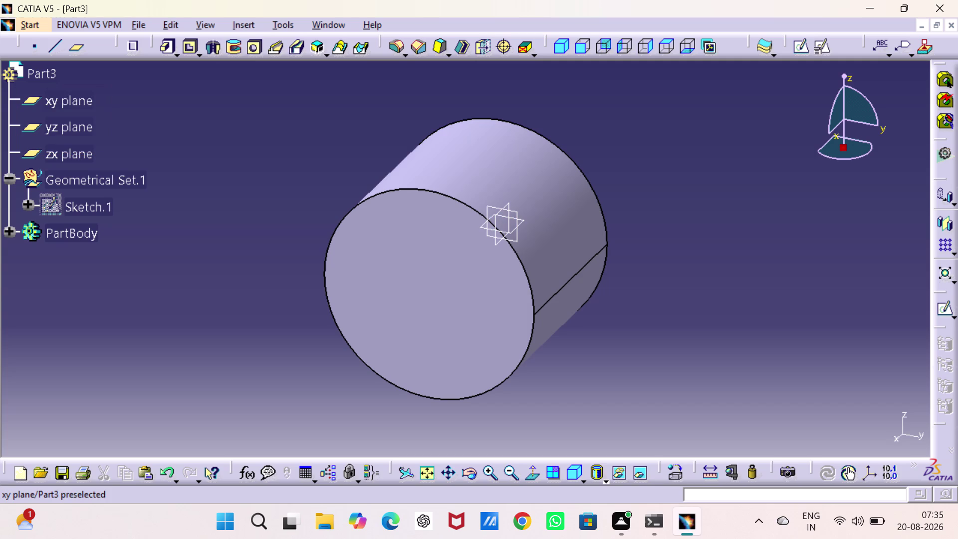
click(19, 95)
click(37, 102)
click(45, 127)
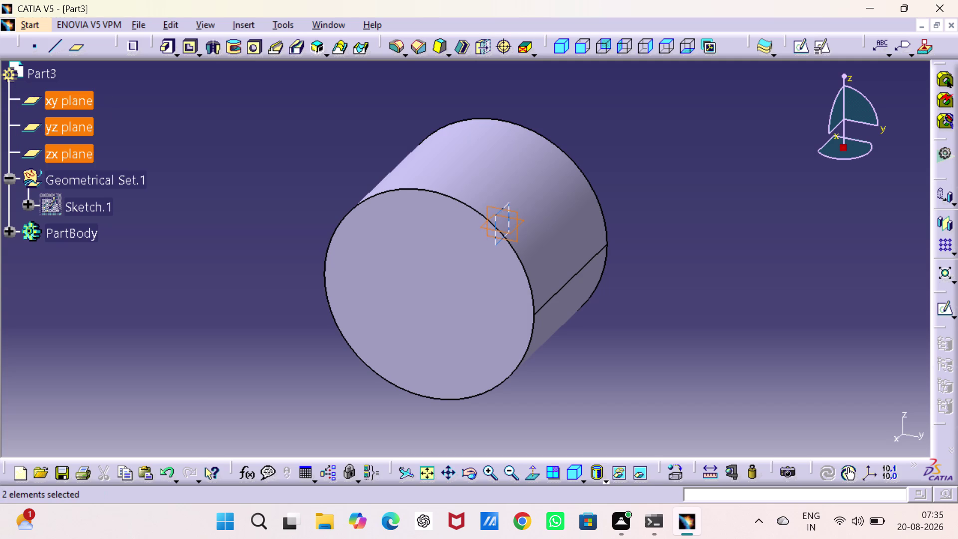
click(53, 148)
right_click(53, 147)
click(95, 192)
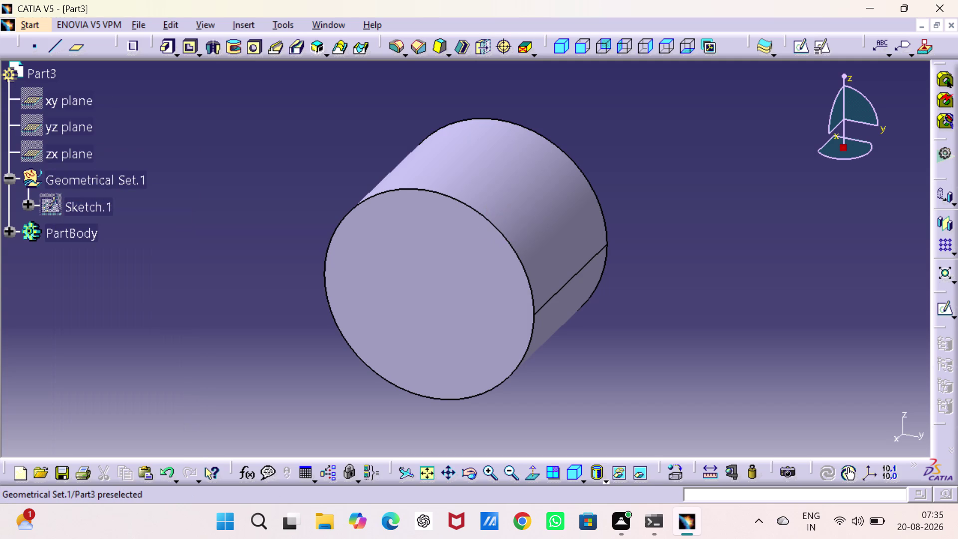
Start a sketch on the cylinder's front face.
click(310, 113)
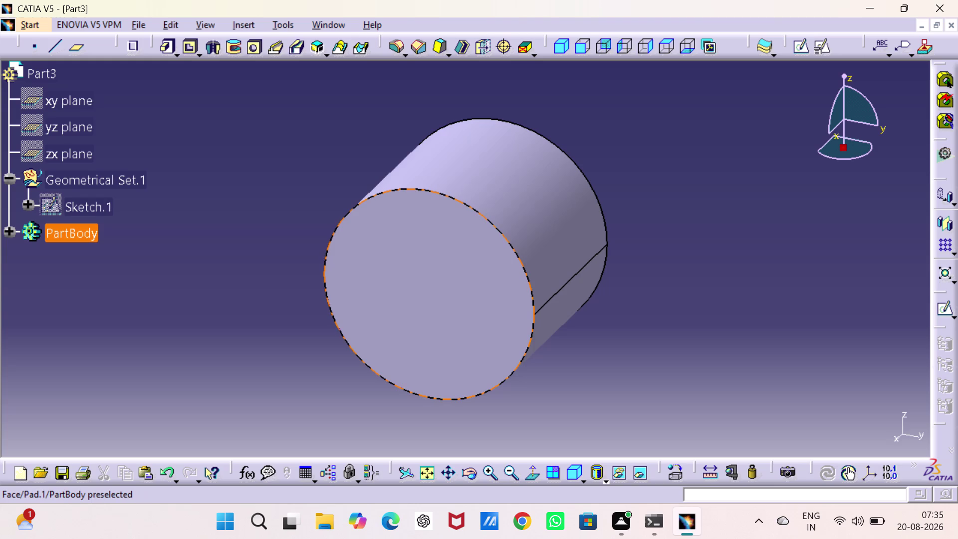
click(451, 245)
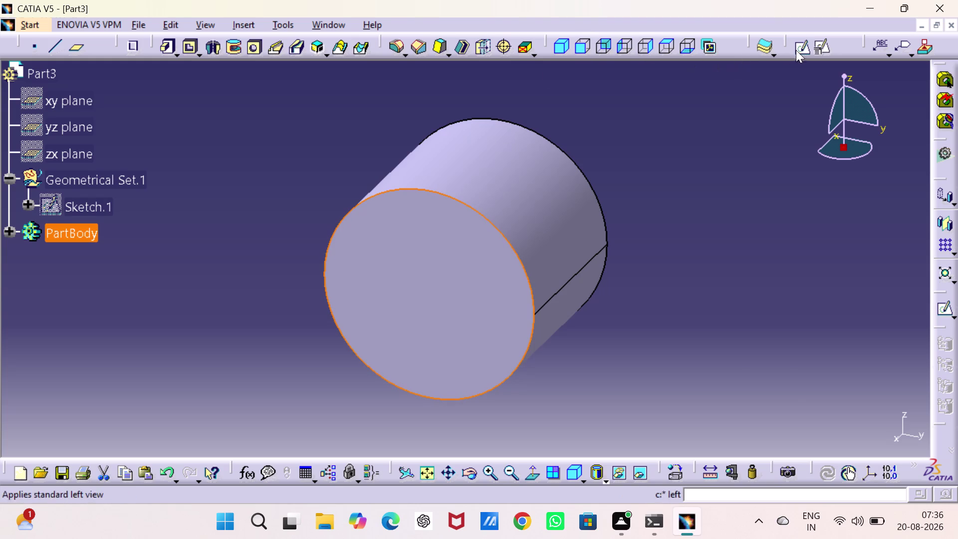
click(796, 45)
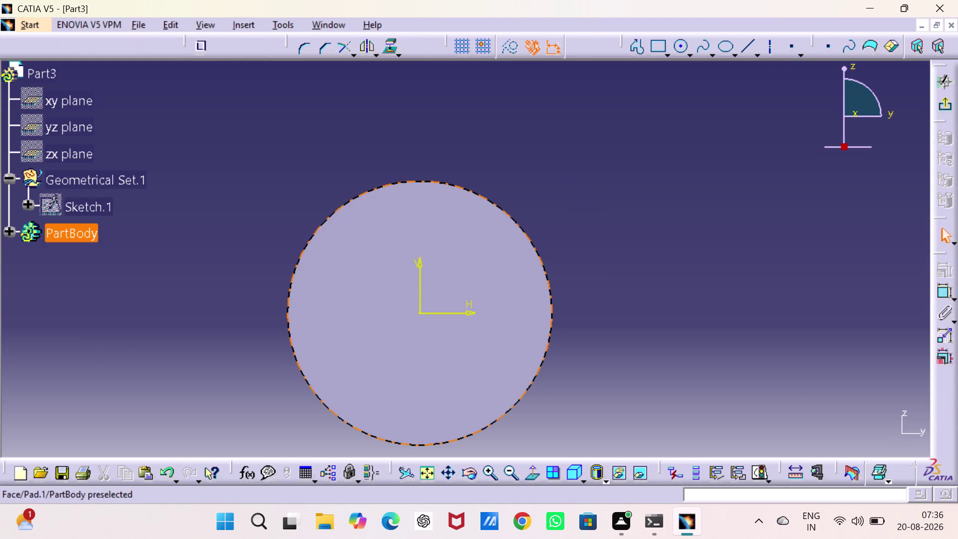
Sketch a centred circle constrained to 15 mm diameter and exit the sketcher.
click(682, 44)
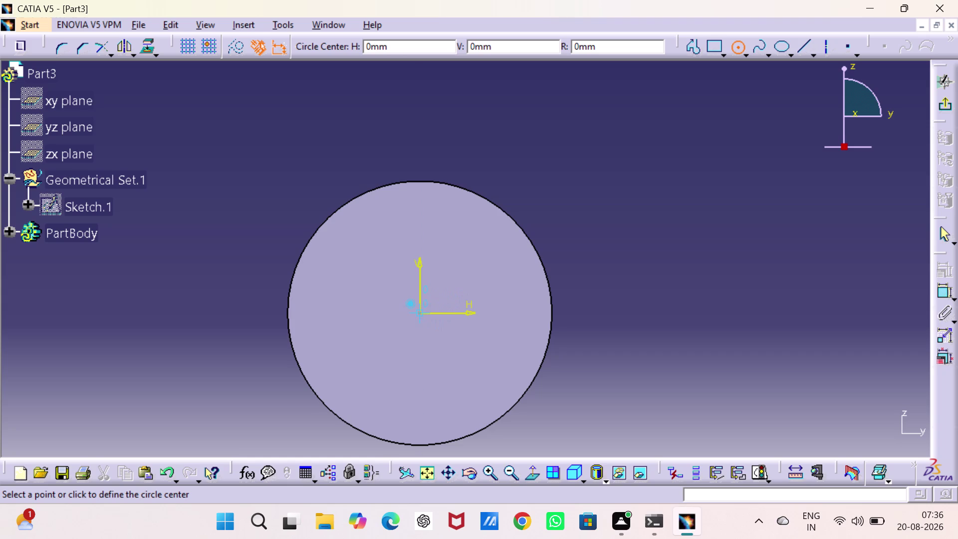
click(421, 313)
click(535, 434)
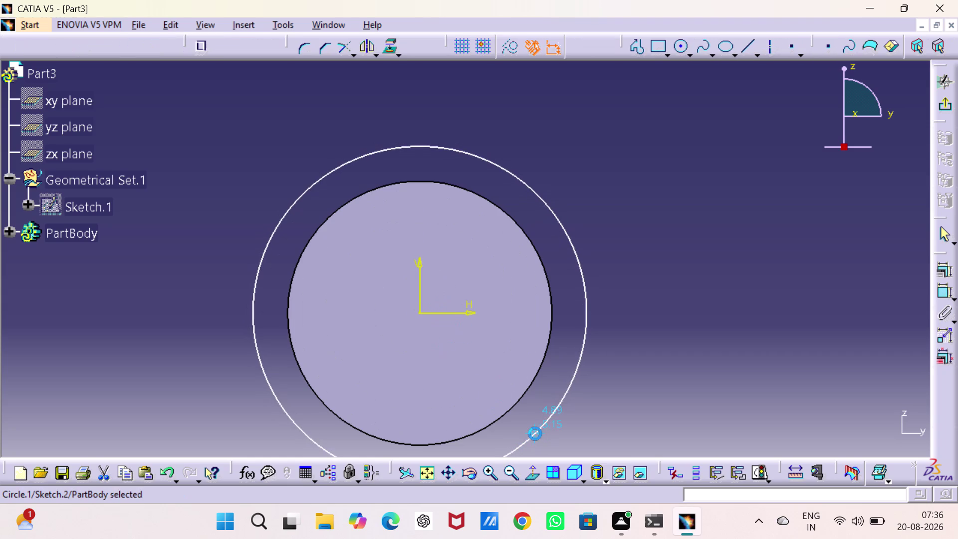
drag(943, 293, 939, 289)
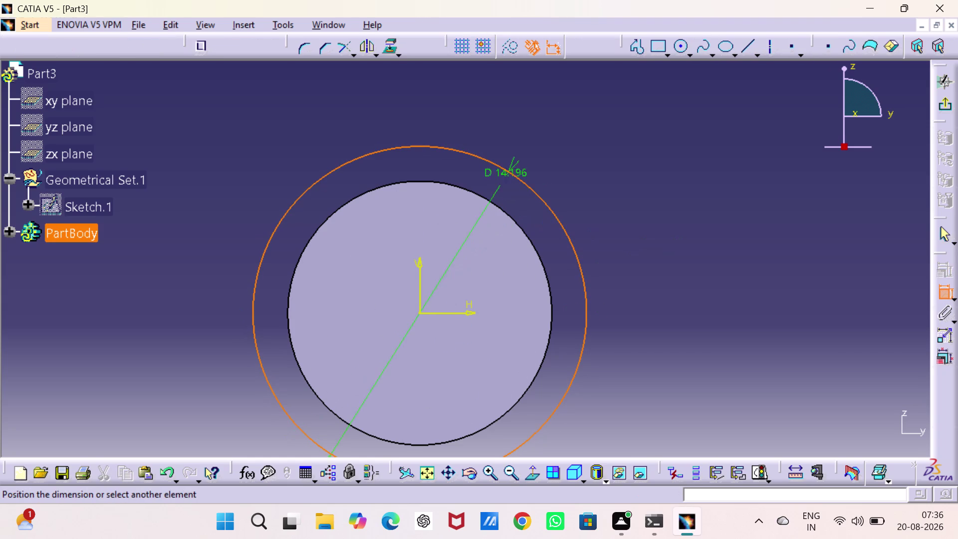
click(531, 142)
double_click(534, 139)
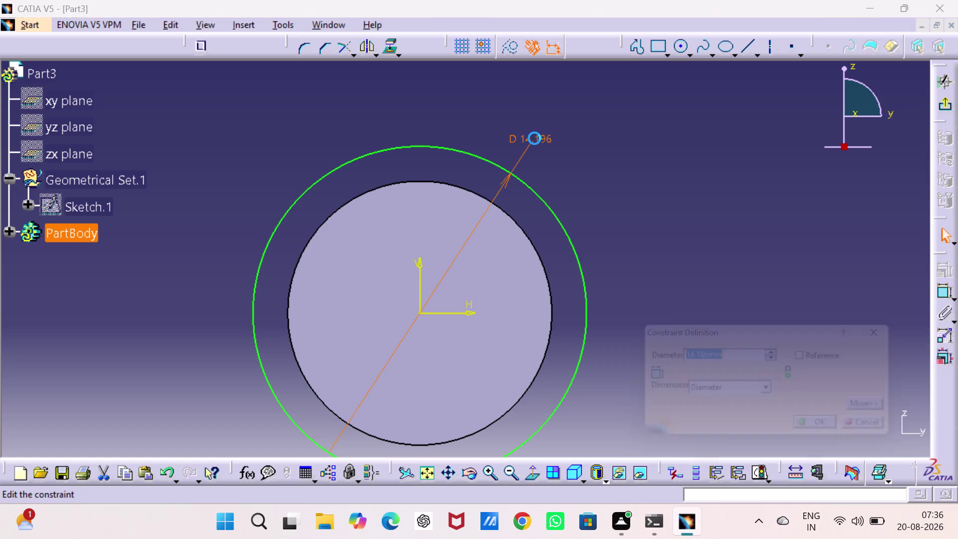
key(1)
key(5)
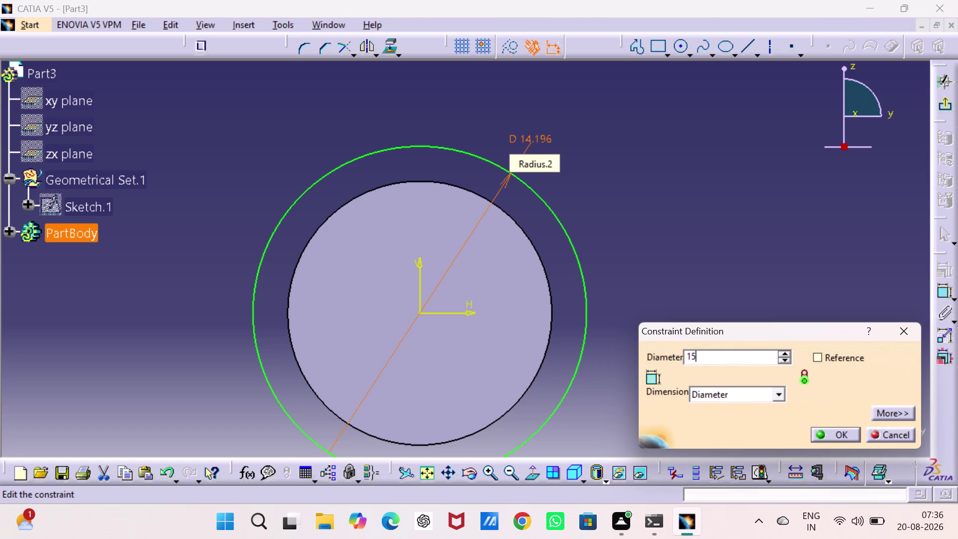
key(Return)
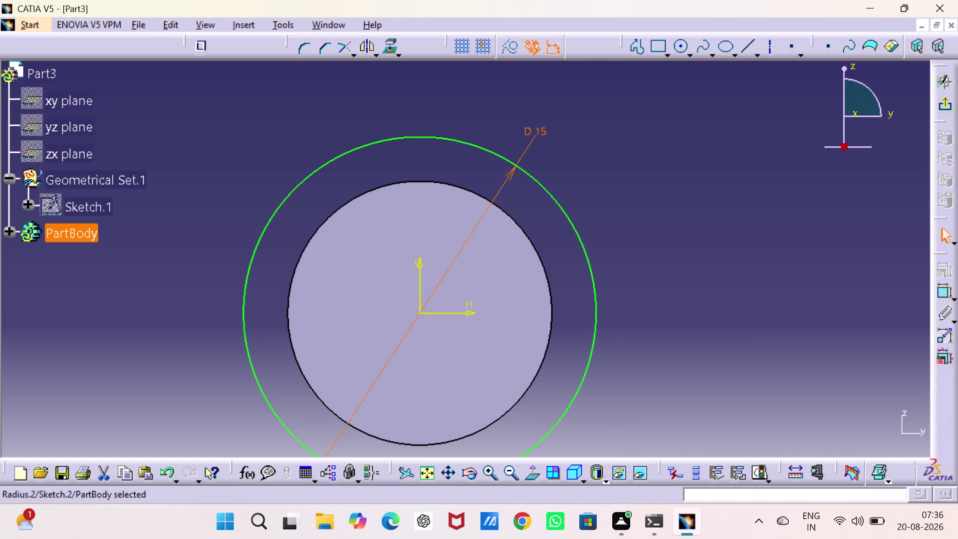
click(940, 111)
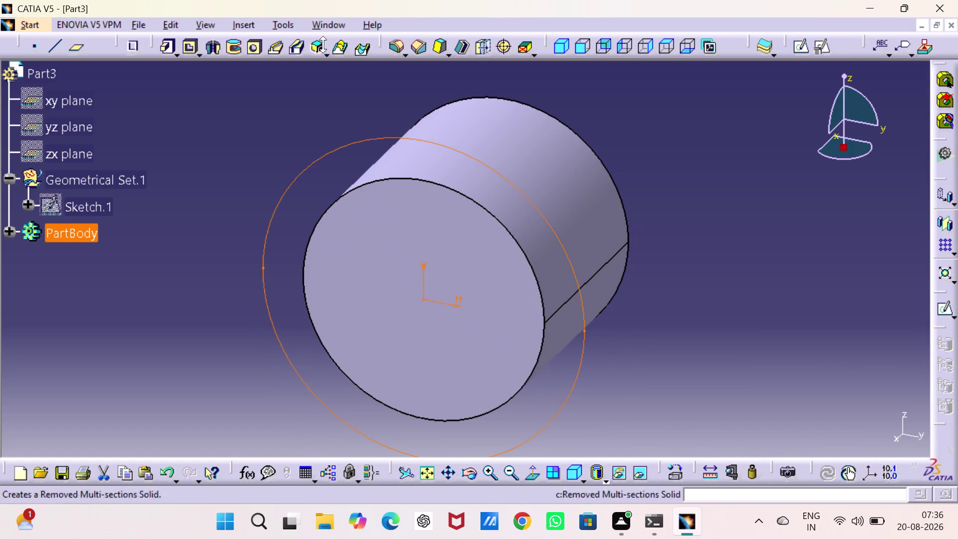
Pad the 15 mm circle 2.5 mm into a thin flange disc.
click(165, 43)
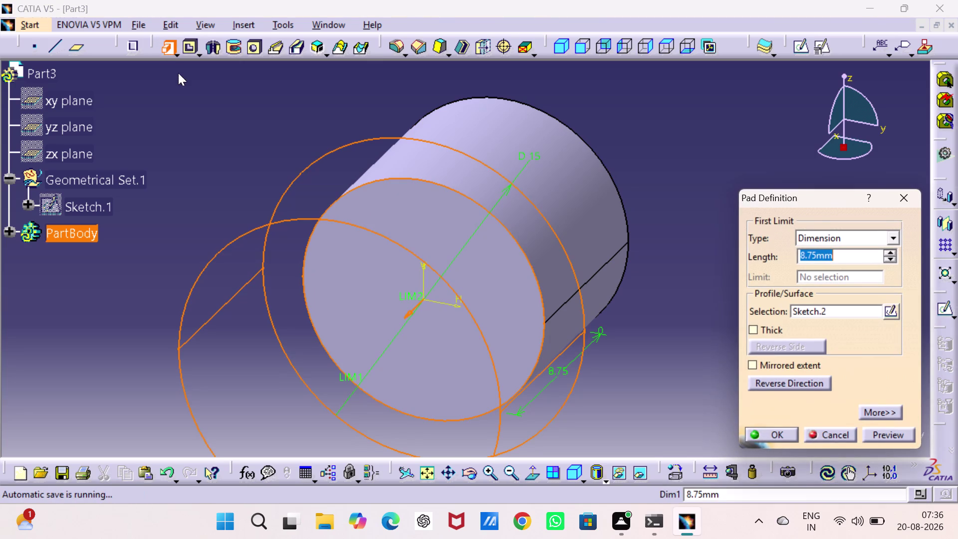
text(2.)
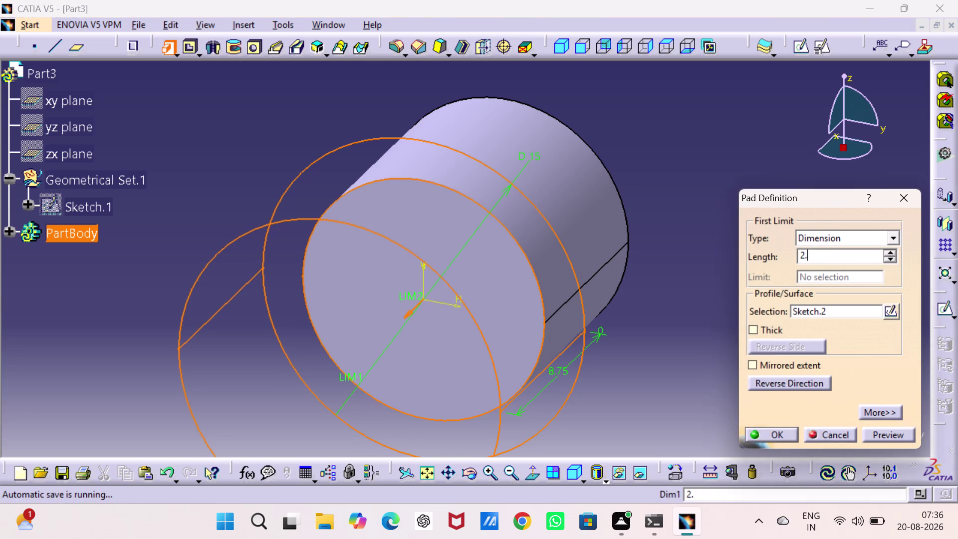
key(5)
key(Return)
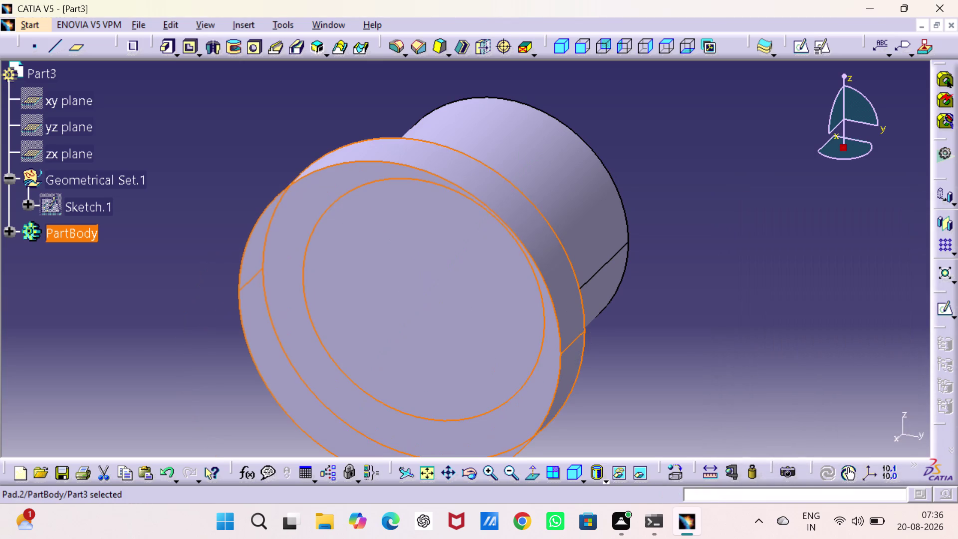
click(741, 197)
click(507, 303)
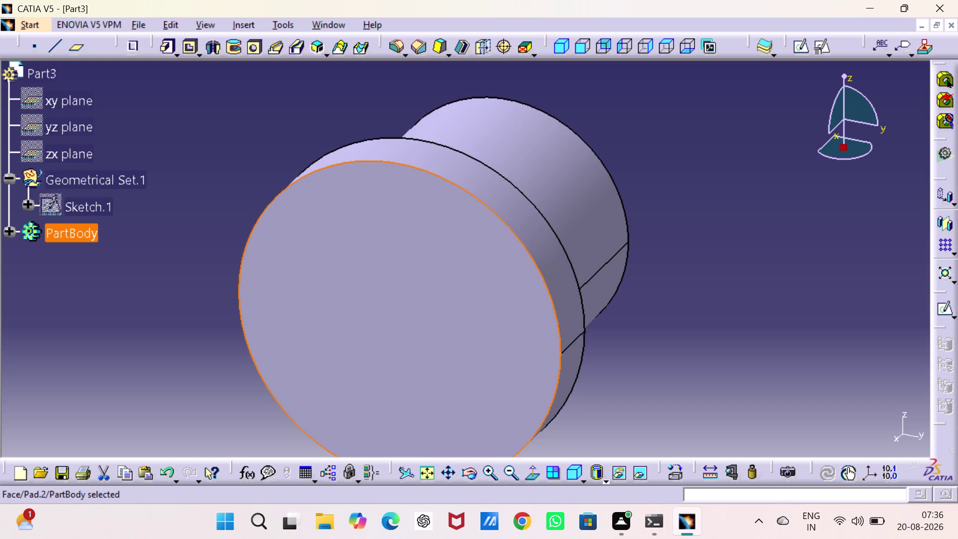
click(797, 53)
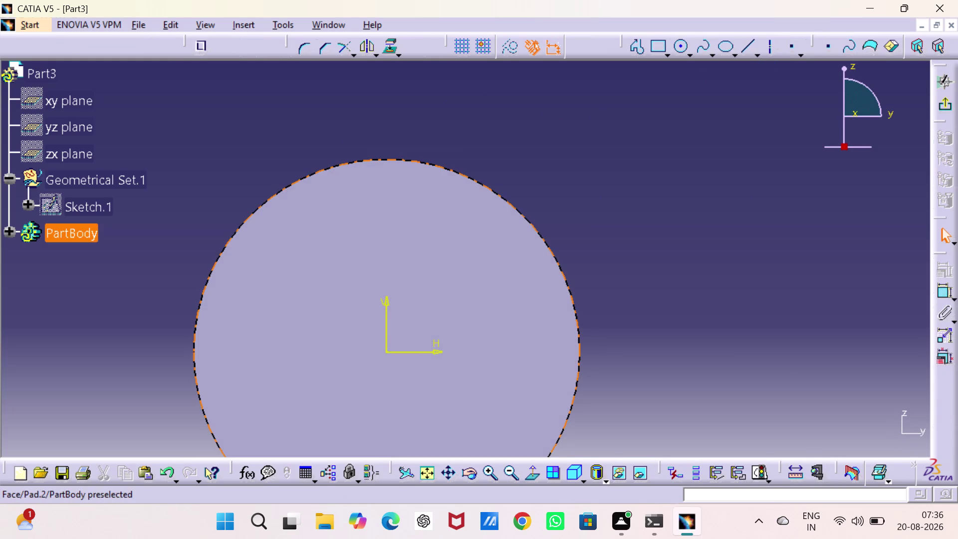
Draw a circle centred at the origin on the flange face.
middle_drag(376, 177, 404, 72)
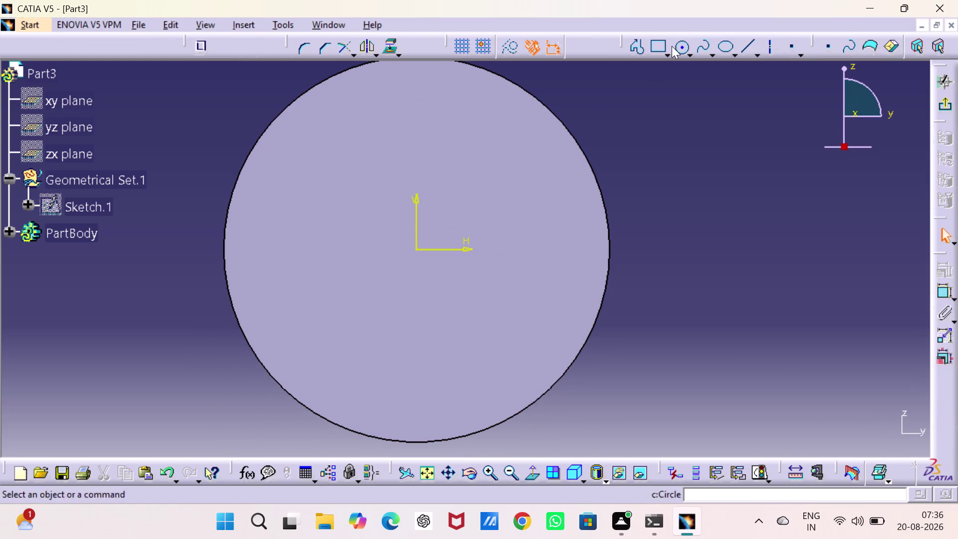
click(679, 45)
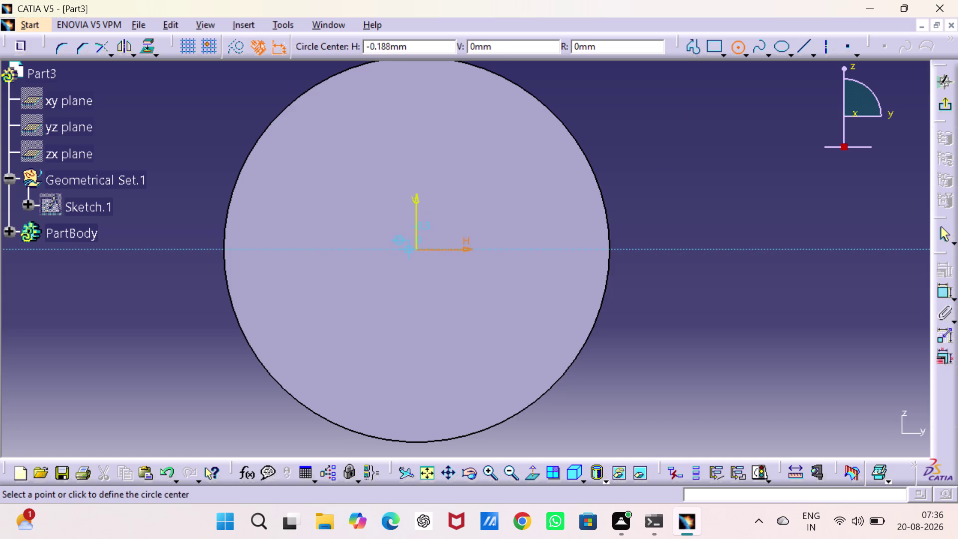
click(416, 251)
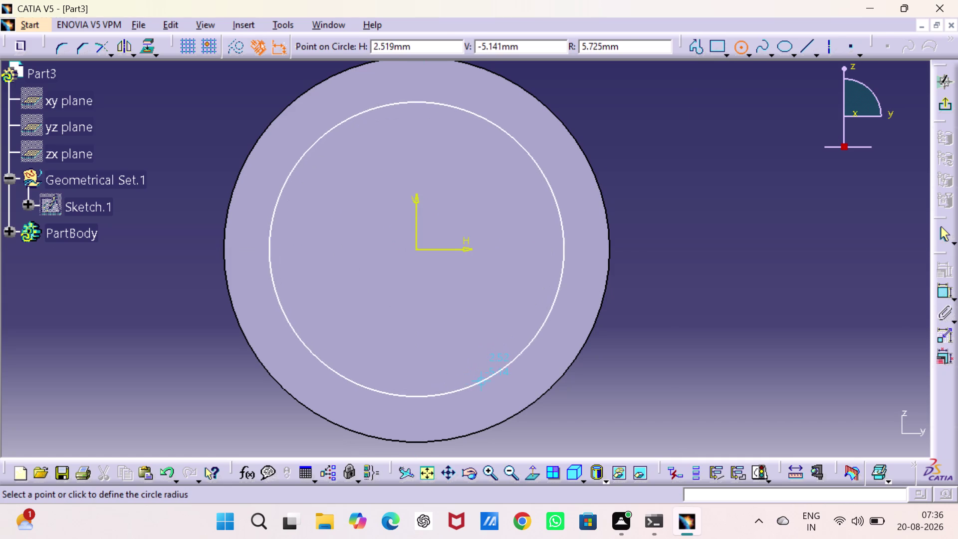
click(481, 382)
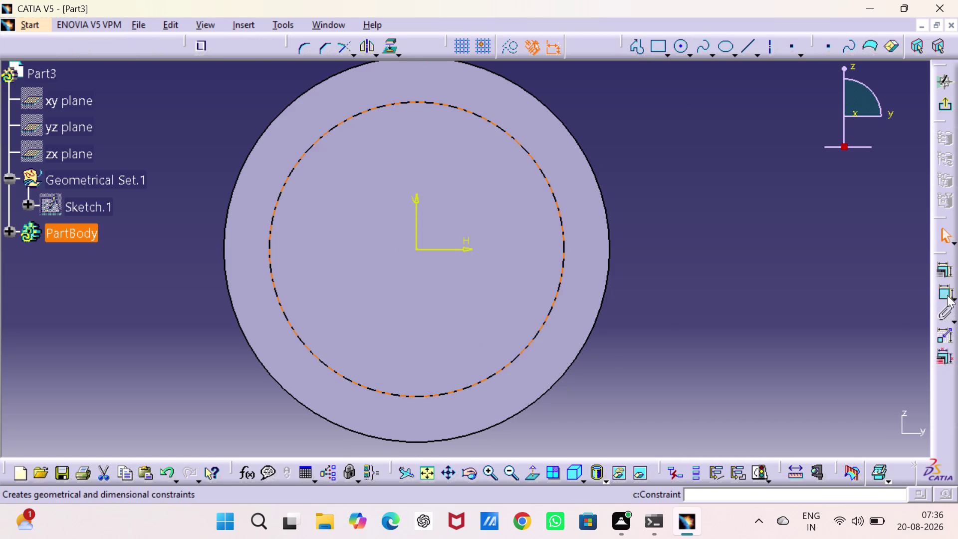
Constrain the circle to 11.25 mm diameter and exit the sketch.
drag(945, 293, 931, 281)
click(943, 289)
click(713, 197)
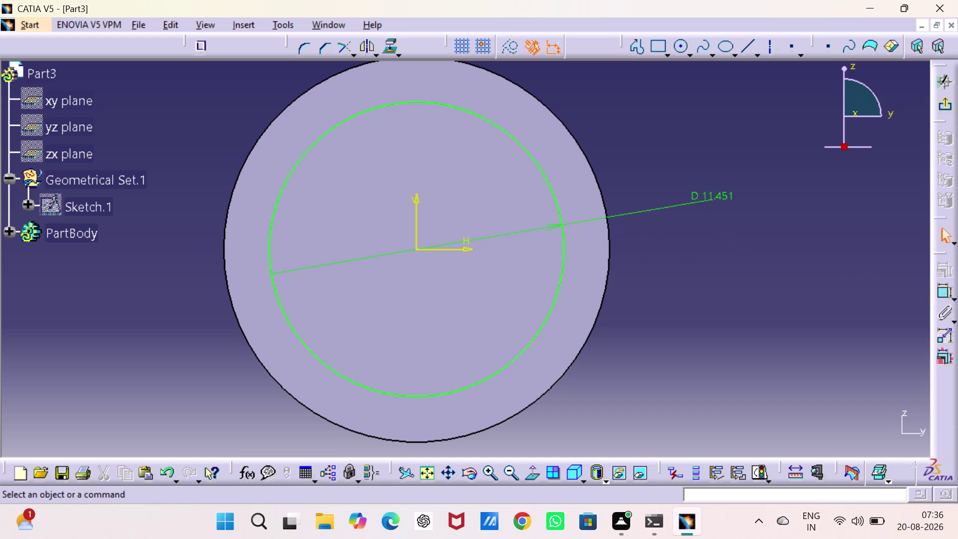
double_click(713, 197)
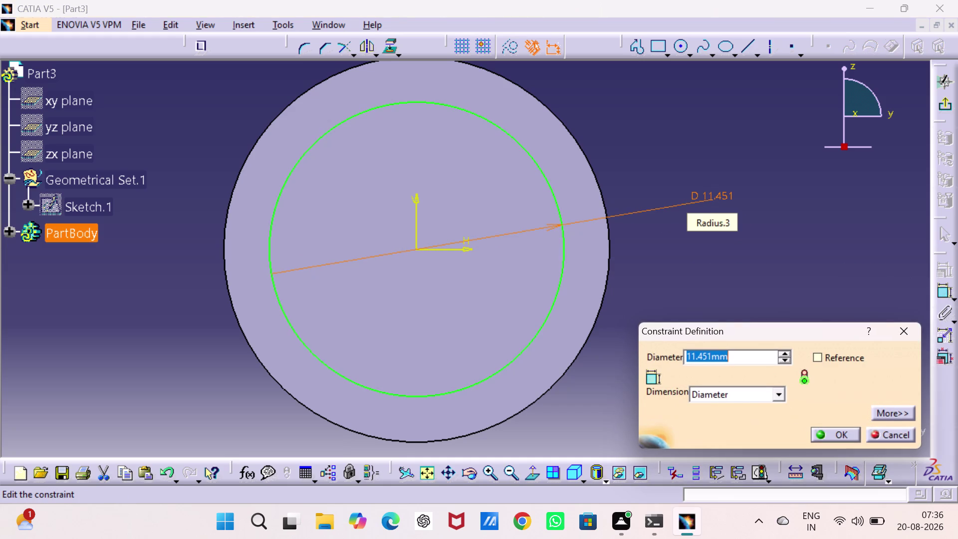
text(11)
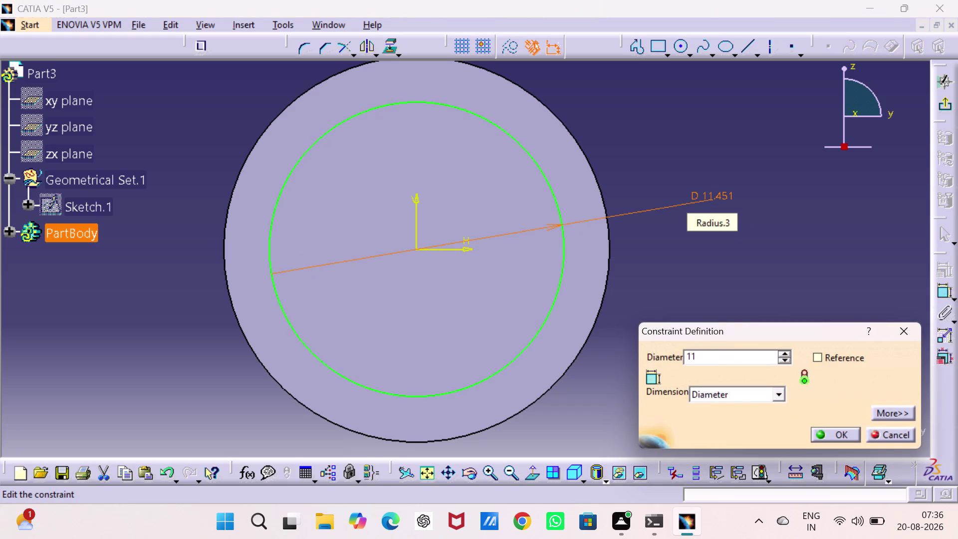
text(.2)
key(5)
key(Return)
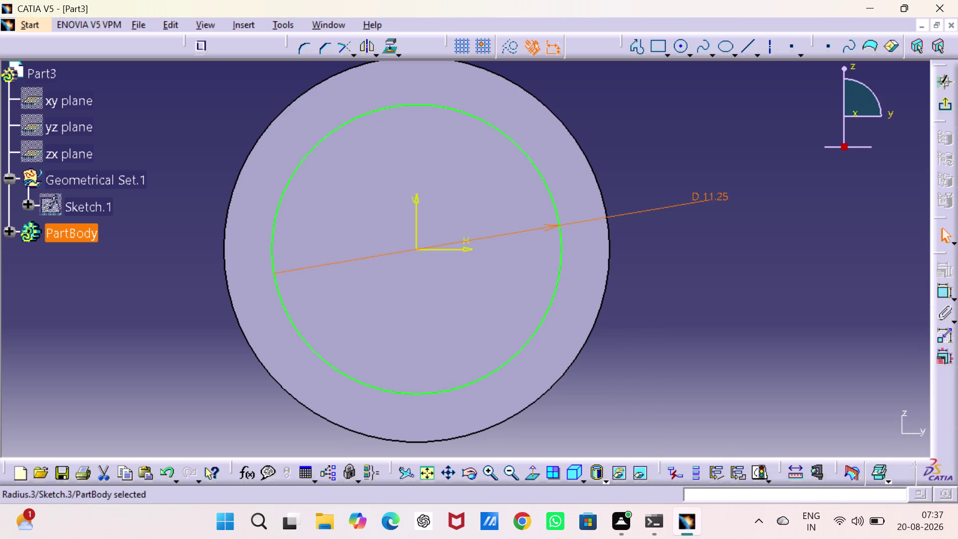
click(944, 101)
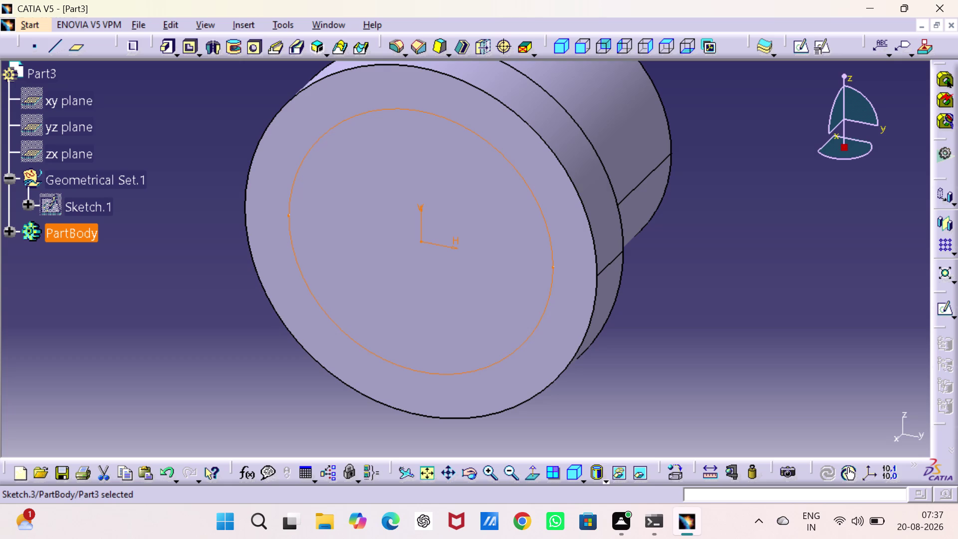
Pad the 11.25 mm circle 20 mm as Pad.3 and expand the PartBody tree.
click(161, 42)
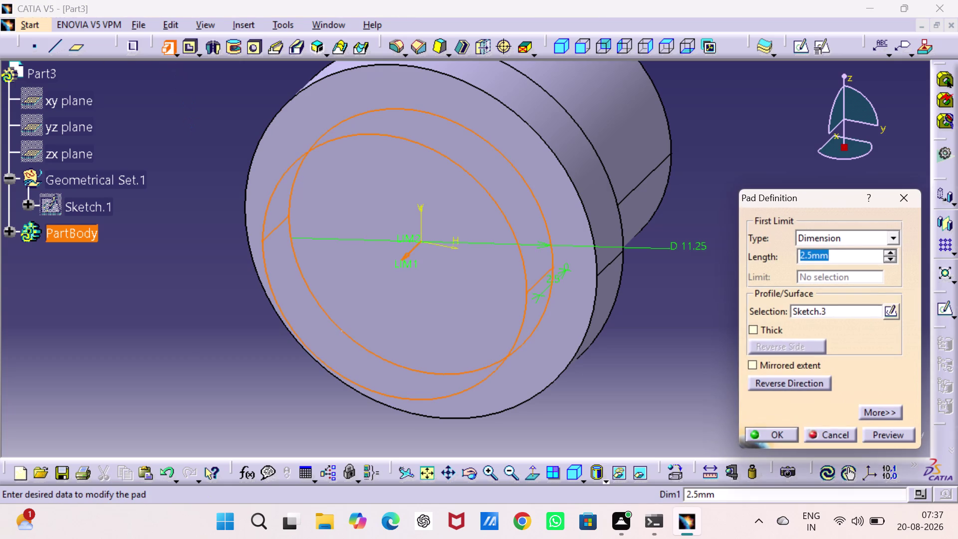
key(2)
key(0)
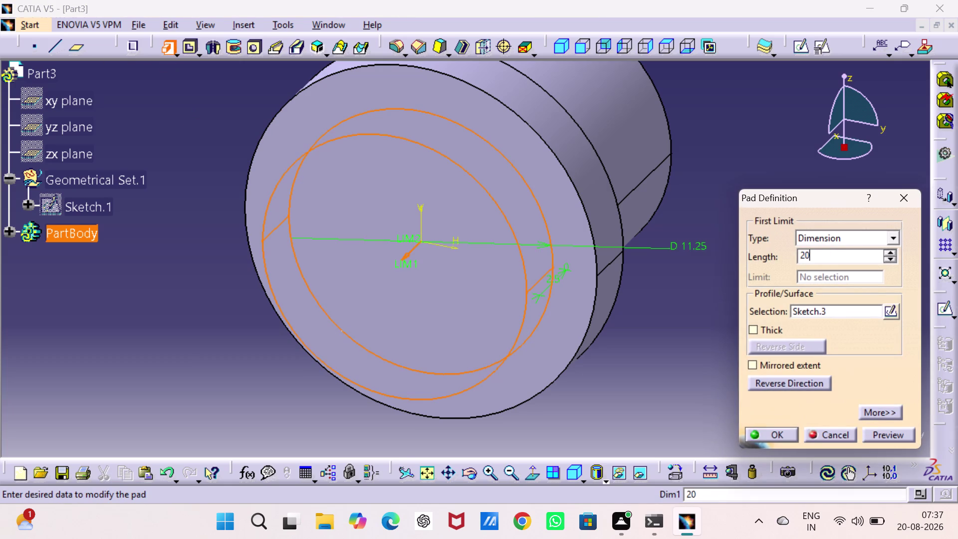
key(Return)
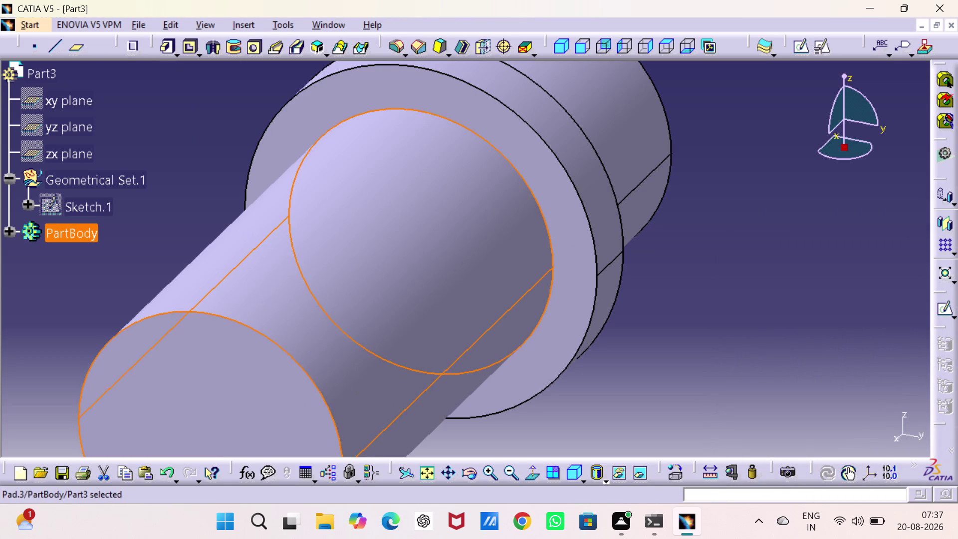
click(845, 240)
click(11, 228)
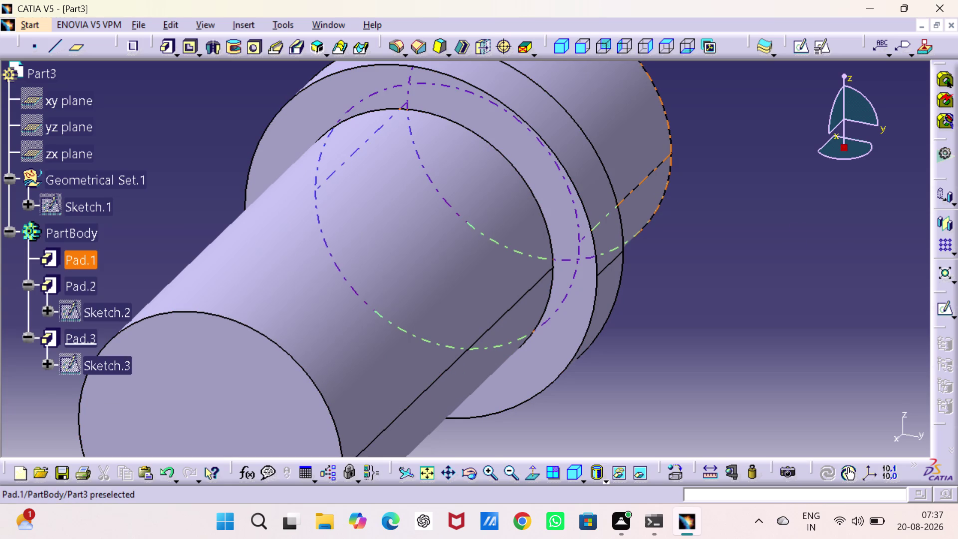
double_click(94, 208)
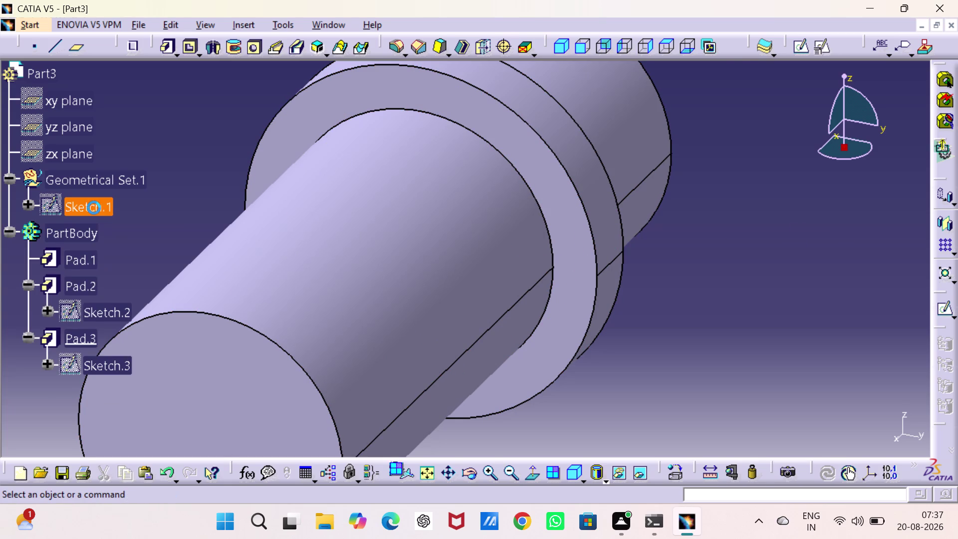
middle_drag(497, 233, 438, 343)
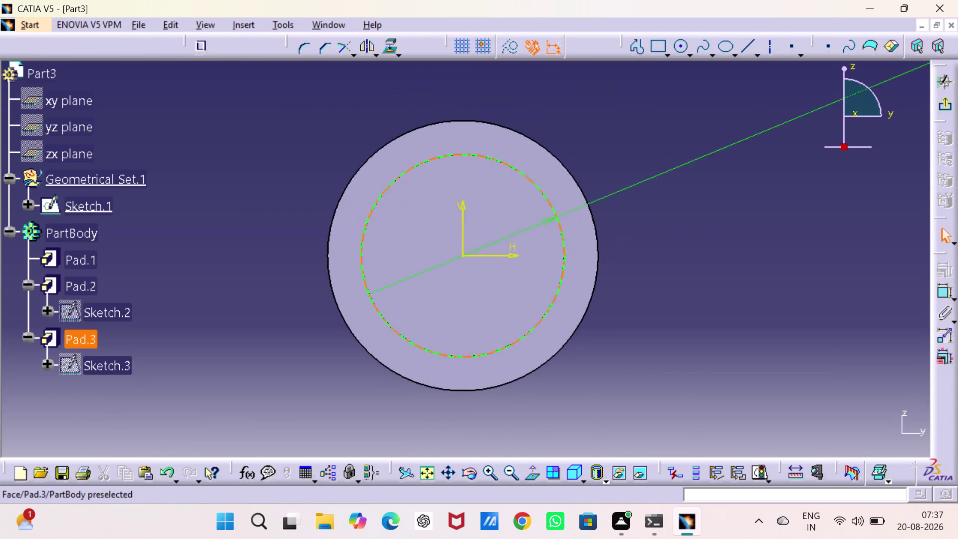
middle_drag(438, 343, 250, 392)
middle_drag(496, 280, 313, 358)
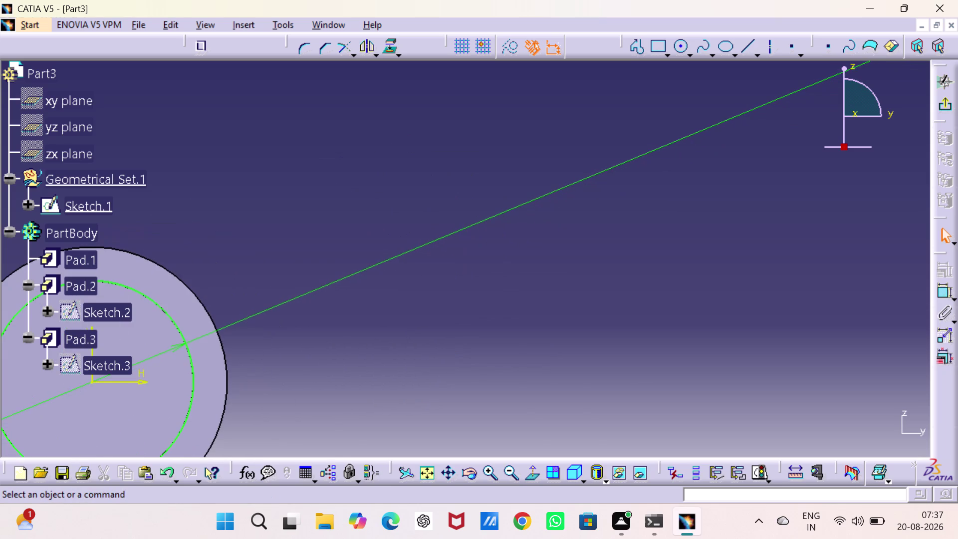
middle_drag(486, 265, 347, 317)
drag(431, 236, 280, 282)
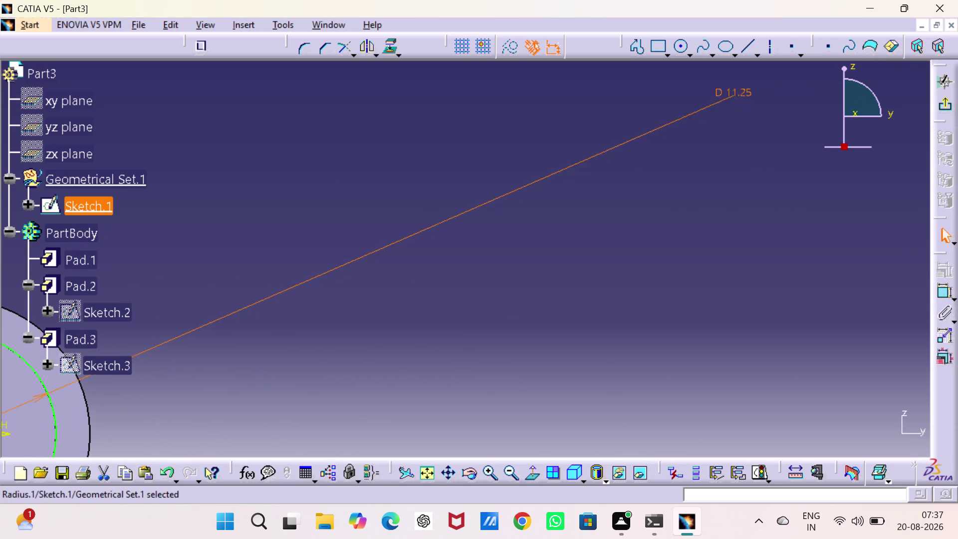
drag(280, 281, 136, 326)
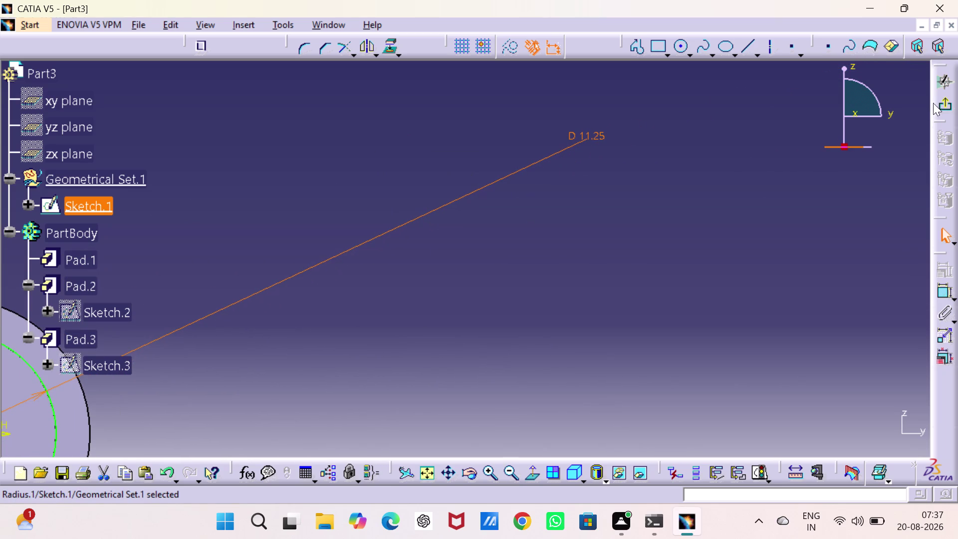
click(950, 104)
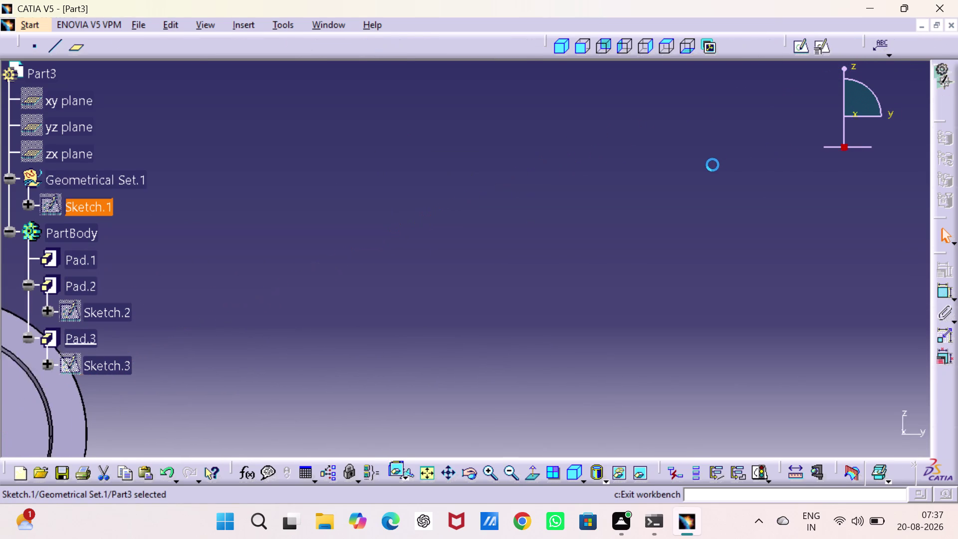
middle_drag(585, 231, 824, 180)
middle_drag(567, 267, 656, 219)
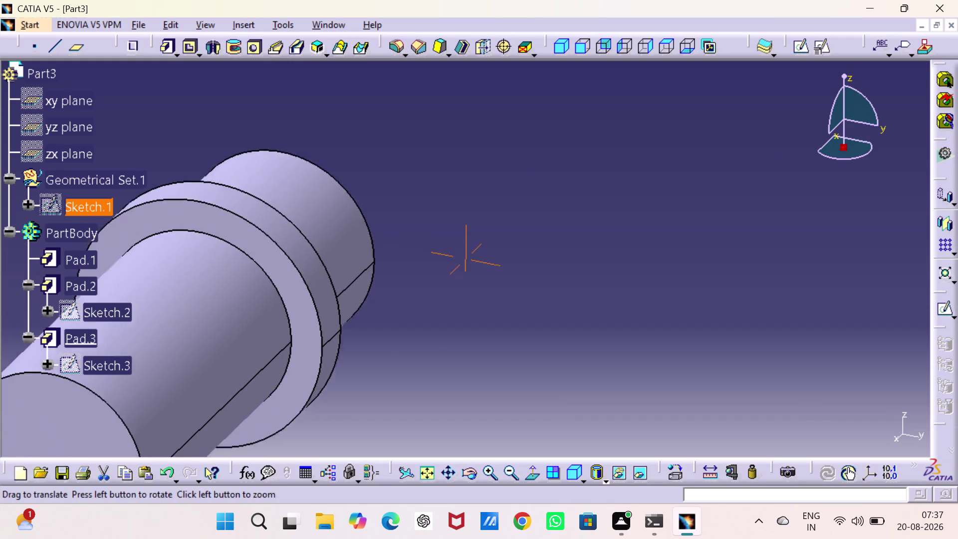
middle_drag(657, 219, 779, 173)
middle_drag(607, 250, 653, 205)
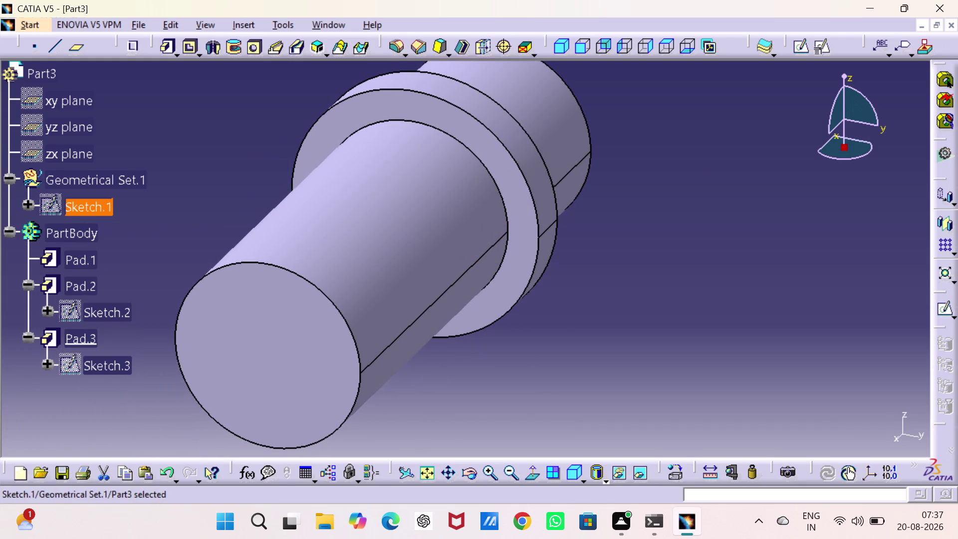
click(673, 469)
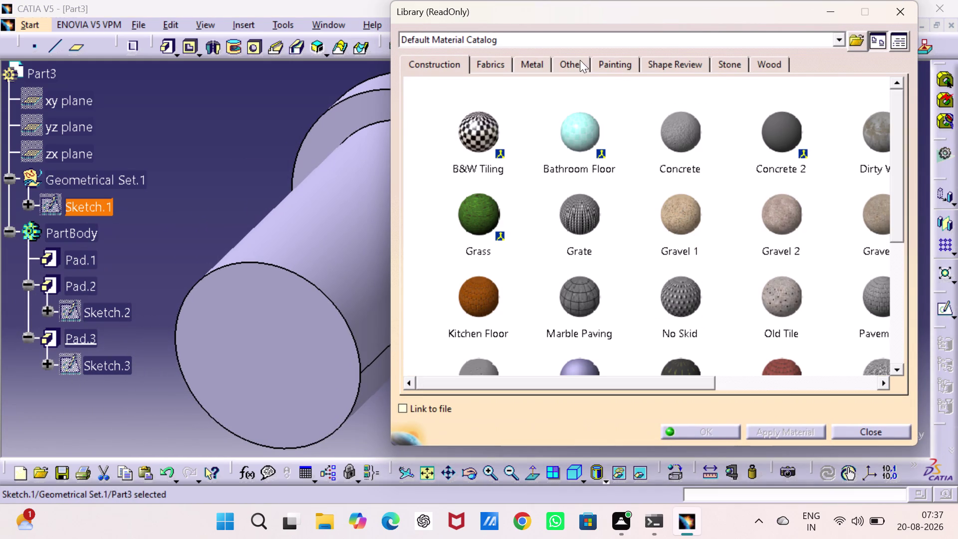
Drag Epoxy from the Other materials onto PartBody and collapse the tree.
click(575, 61)
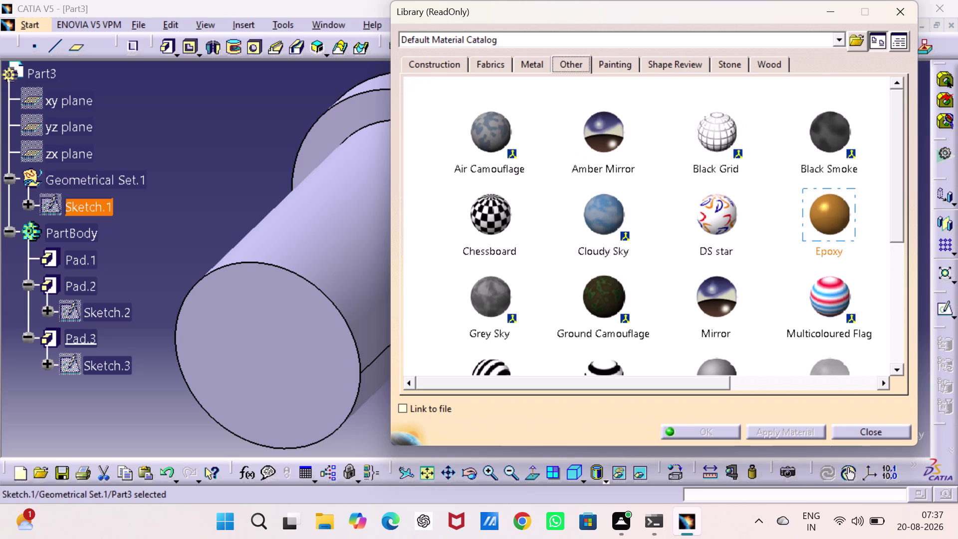
click(827, 225)
click(97, 235)
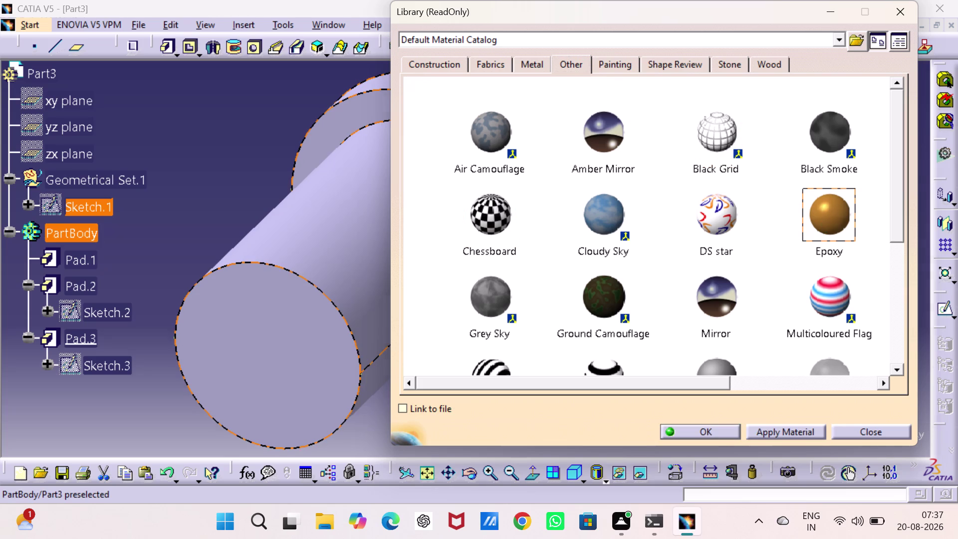
drag(720, 429, 706, 421)
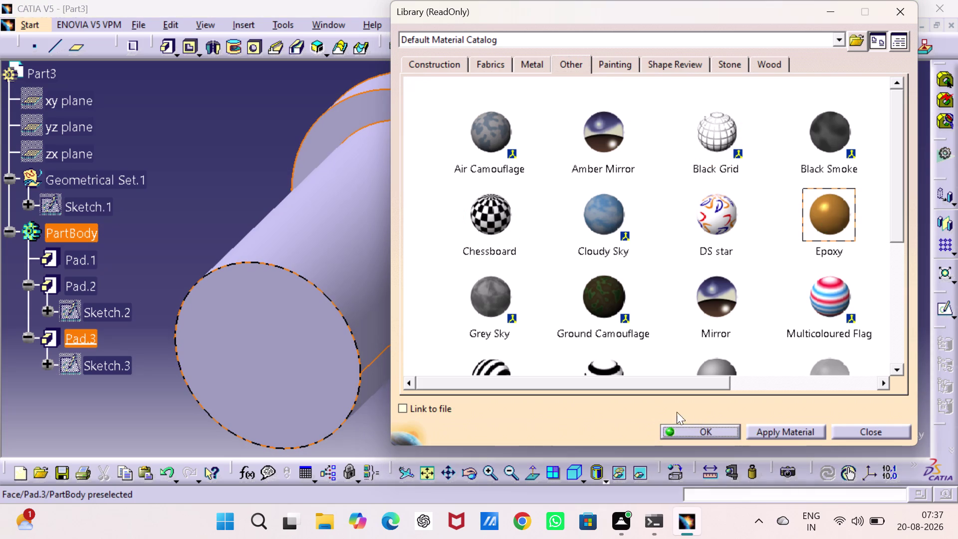
click(698, 430)
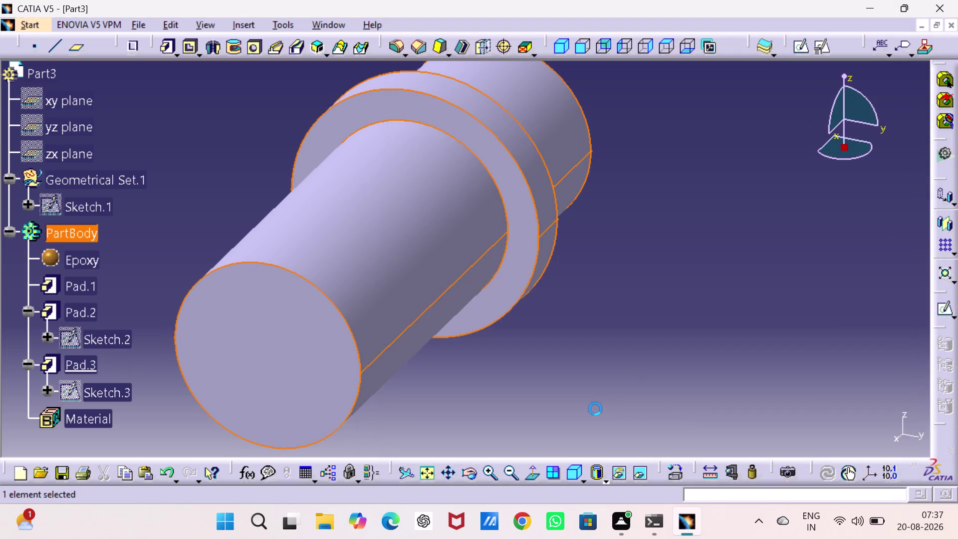
click(654, 359)
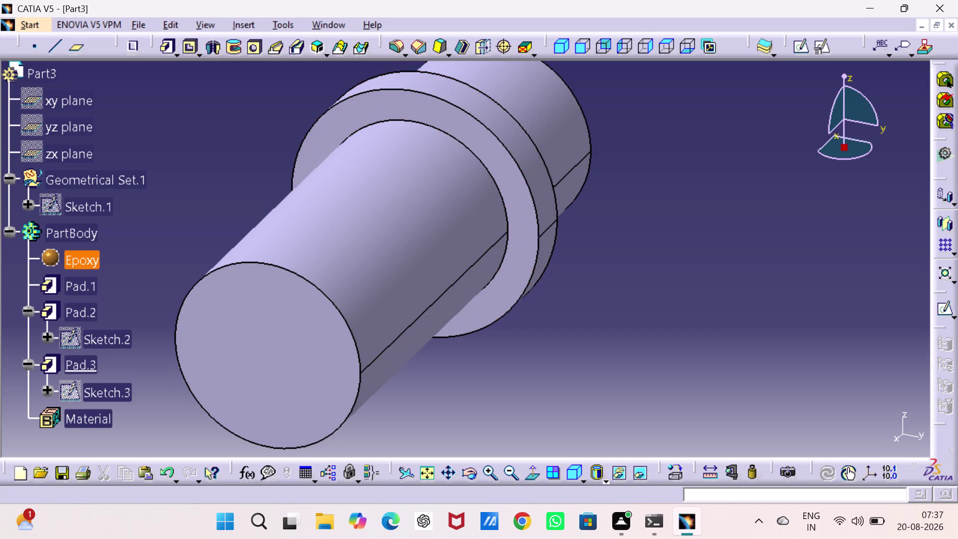
click(6, 231)
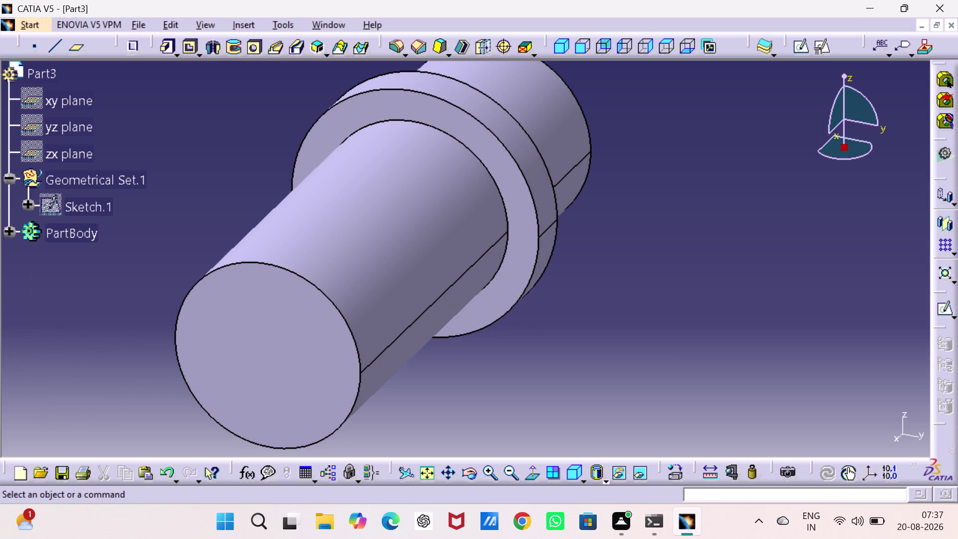
key(ctrl+s)
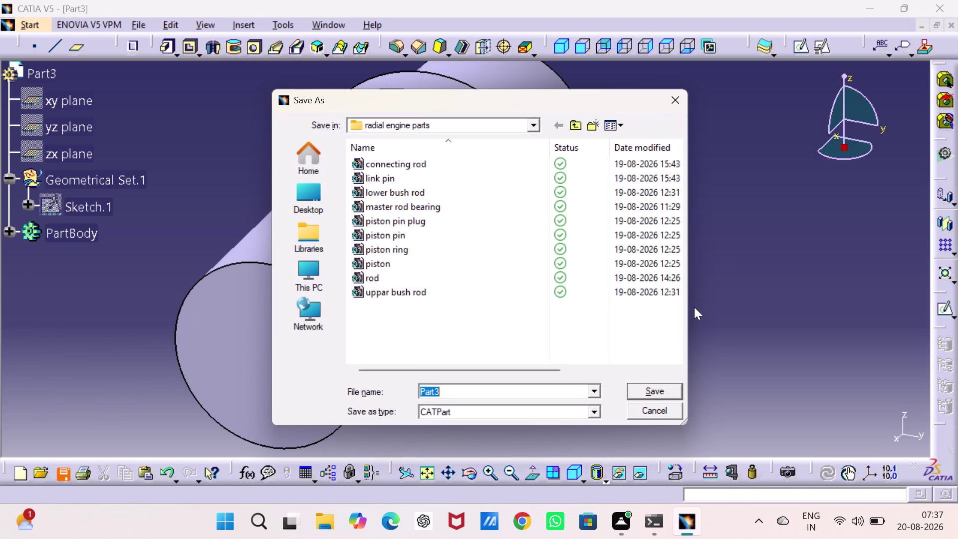
click(647, 415)
click(762, 357)
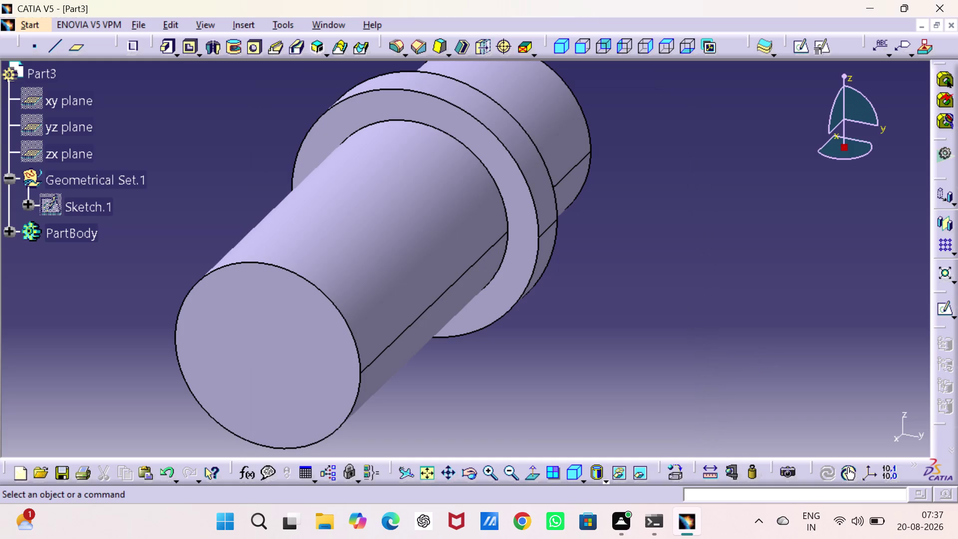
click(293, 372)
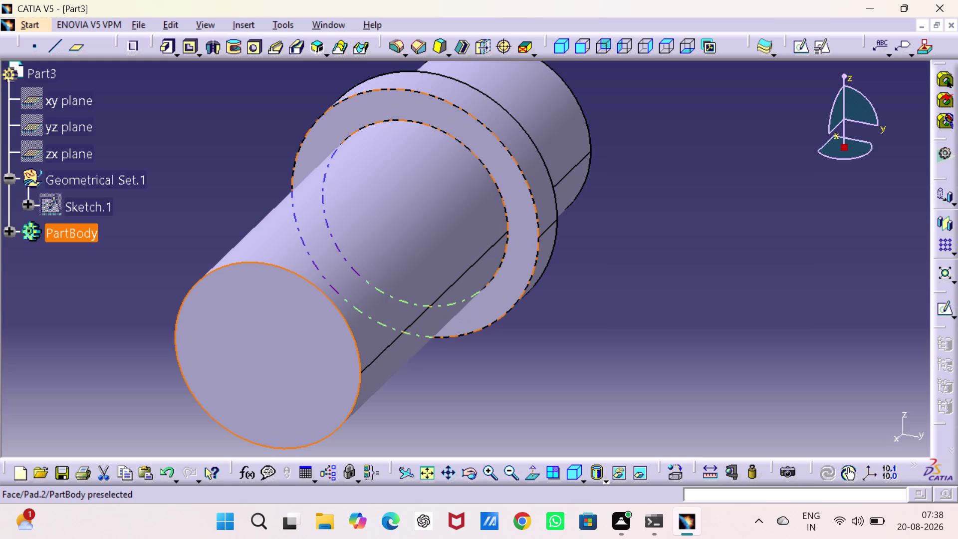
Sketch a circle centred at the origin on Pad.1's flat end face.
middle_drag(594, 220, 299, 313)
right_drag(594, 220, 299, 311)
click(611, 126)
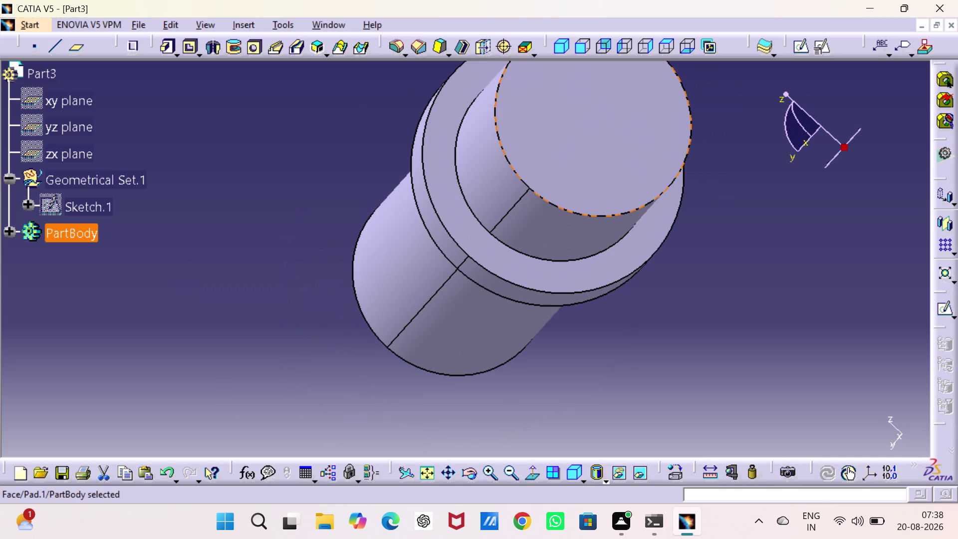
click(795, 46)
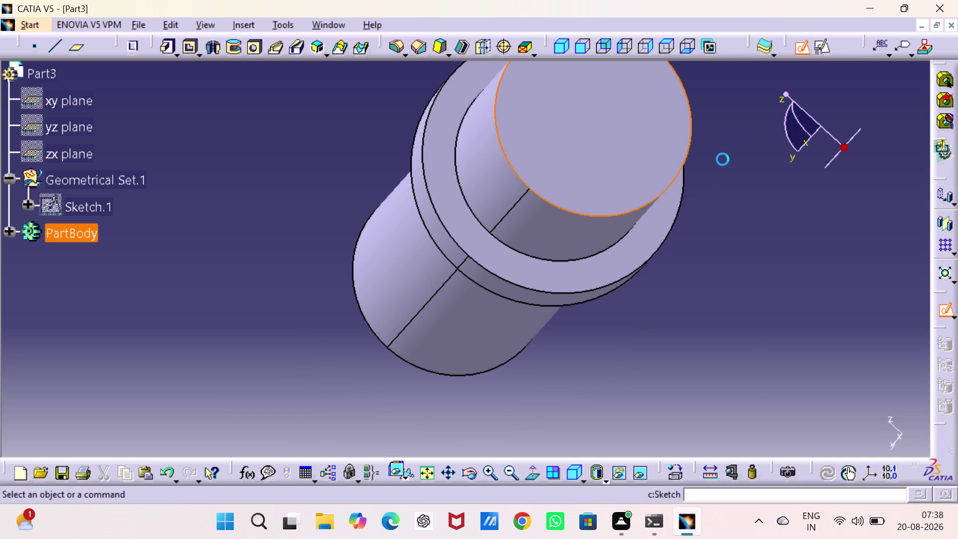
middle_drag(464, 225, 192, 209)
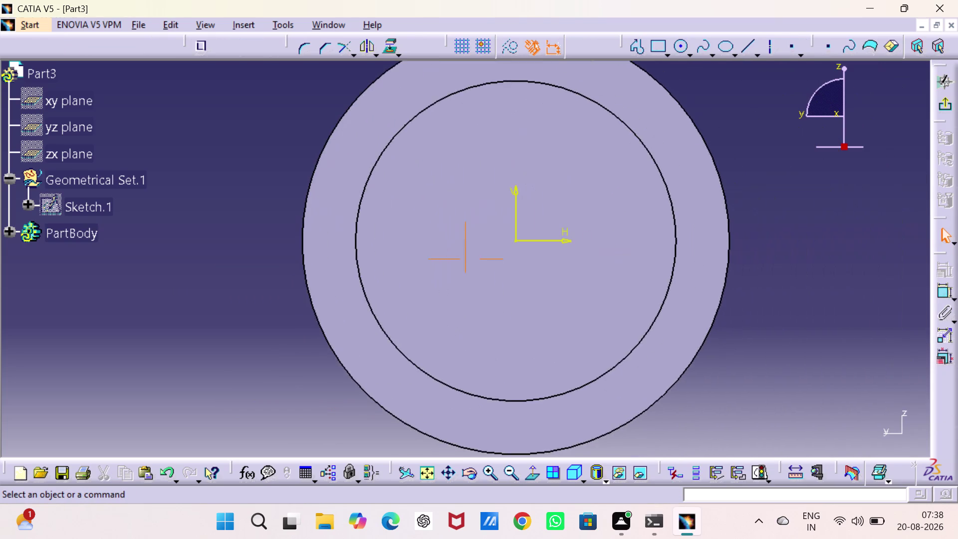
middle_drag(193, 208, 192, 206)
click(681, 48)
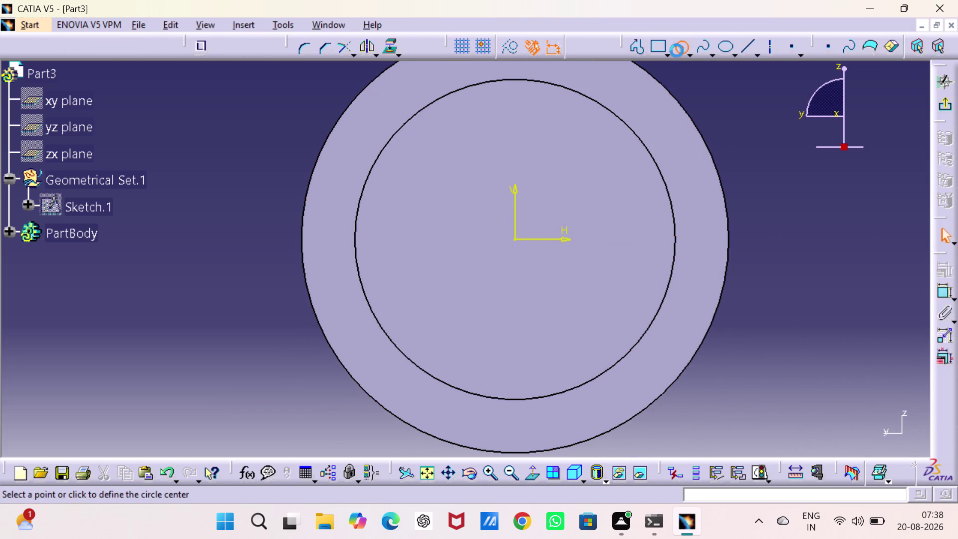
click(514, 240)
click(539, 286)
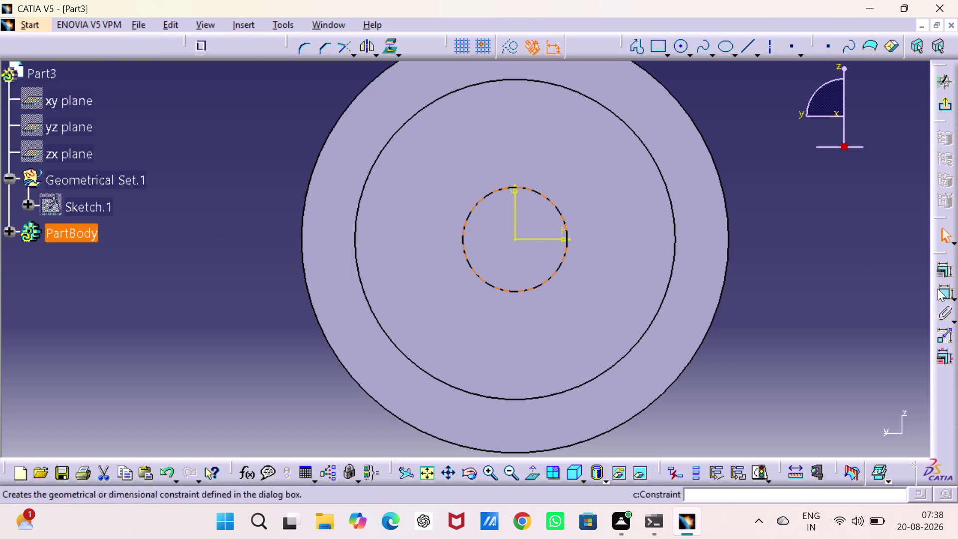
Constrain the circle's diameter to 3.75 mm and exit the sketcher.
click(938, 288)
click(198, 220)
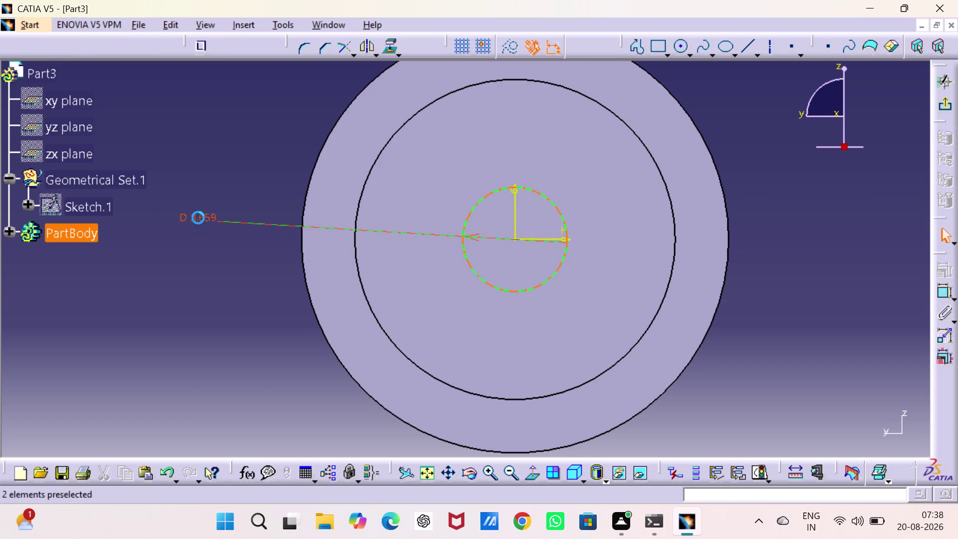
double_click(198, 218)
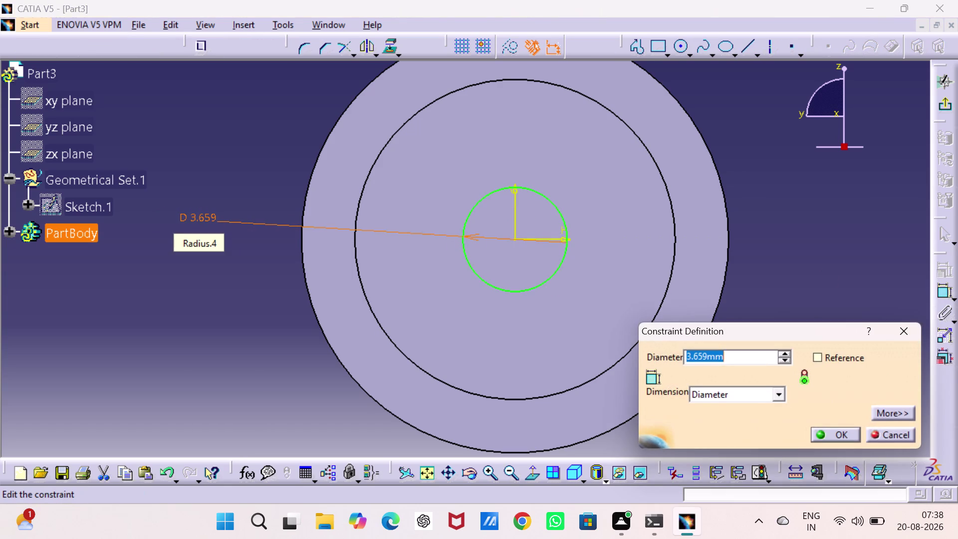
text(3.)
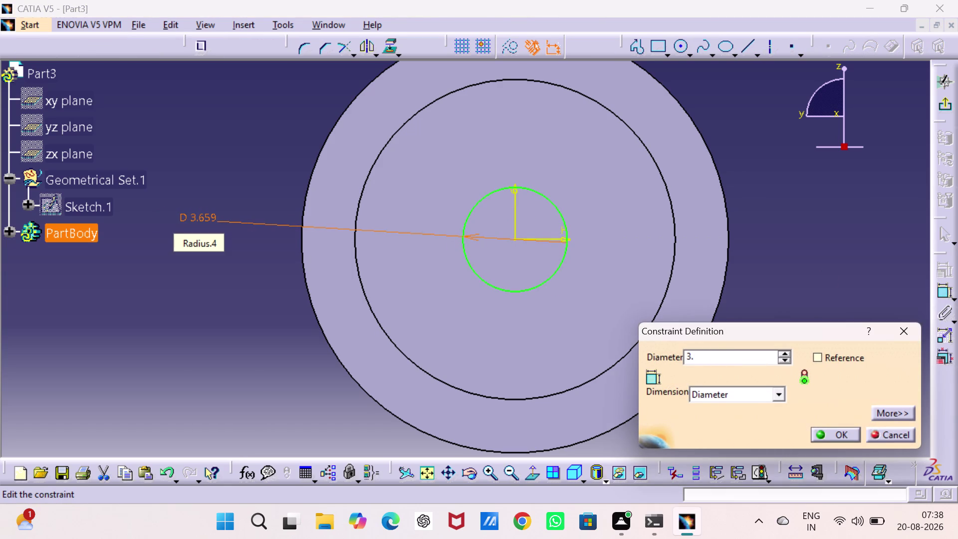
key(7)
key(5)
key(Return)
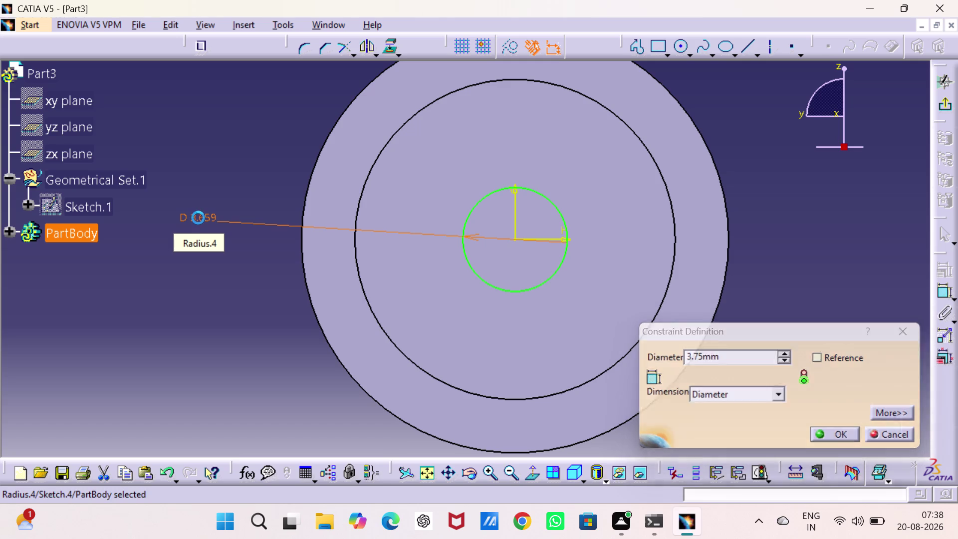
click(945, 105)
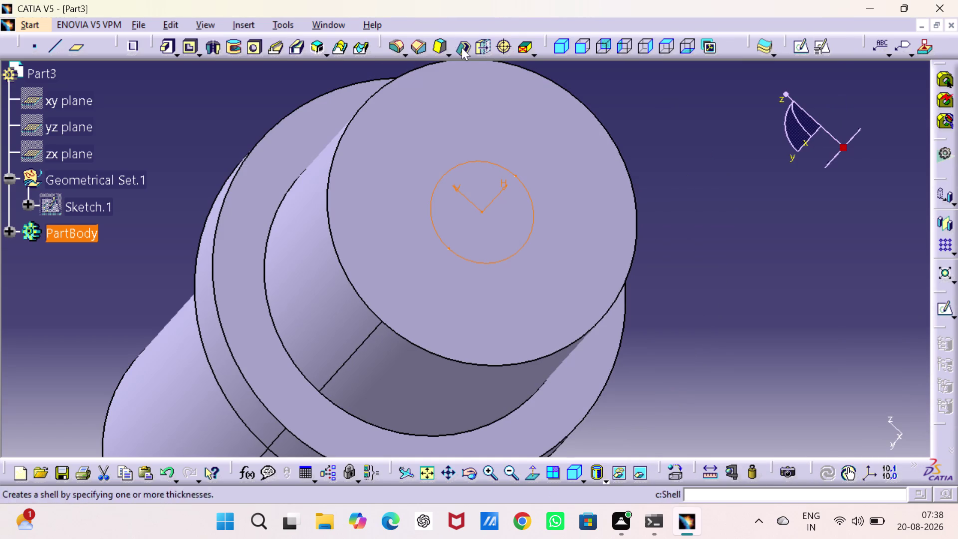
Pocket the 3.75 mm circle sketch to a depth of 21.75 mm.
click(186, 44)
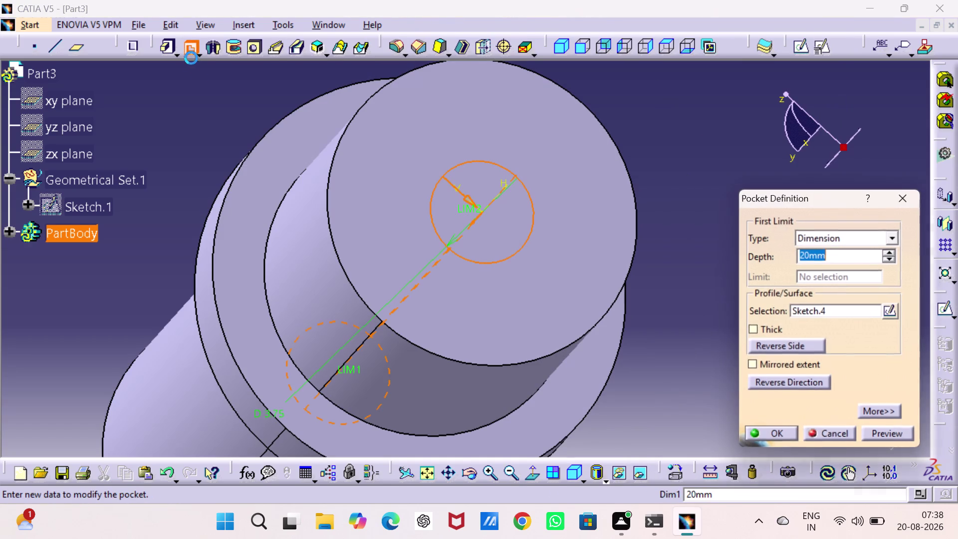
text(21)
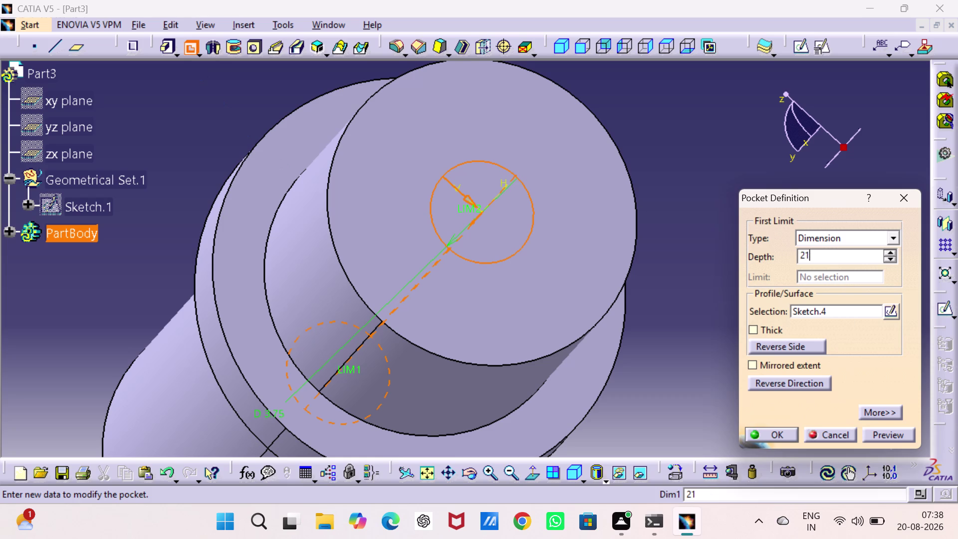
text(.)
key(7)
key(5)
key(Return)
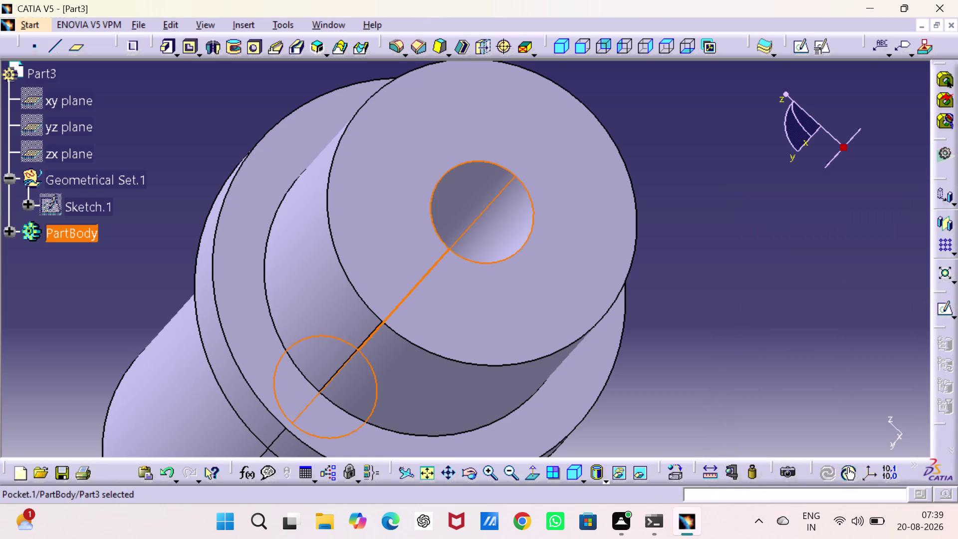
Turn the view to the shank end and start a sketch on its flat face.
drag(810, 153, 808, 197)
middle_drag(745, 255, 891, 142)
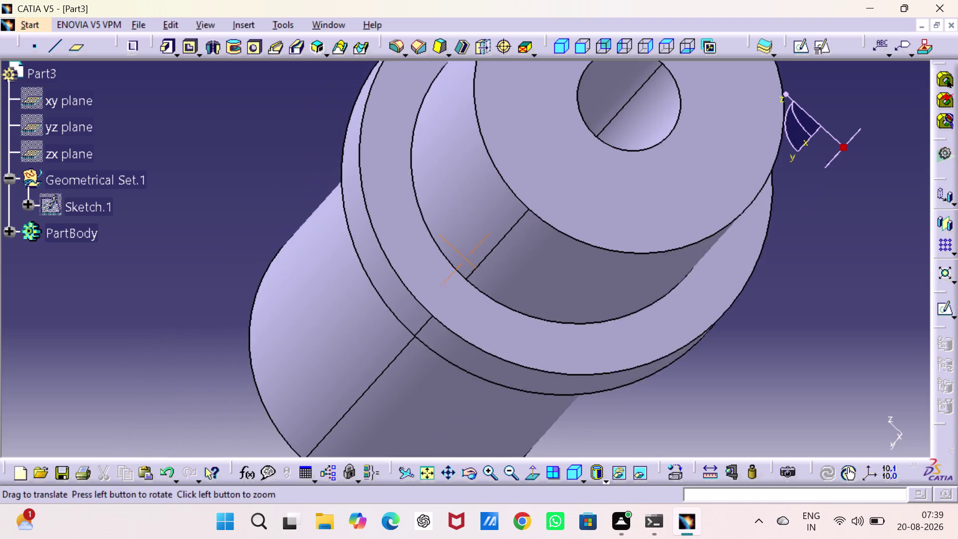
middle_drag(891, 143, 890, 146)
middle_drag(583, 368, 647, 263)
middle_drag(357, 322, 562, 221)
right_drag(357, 323, 562, 220)
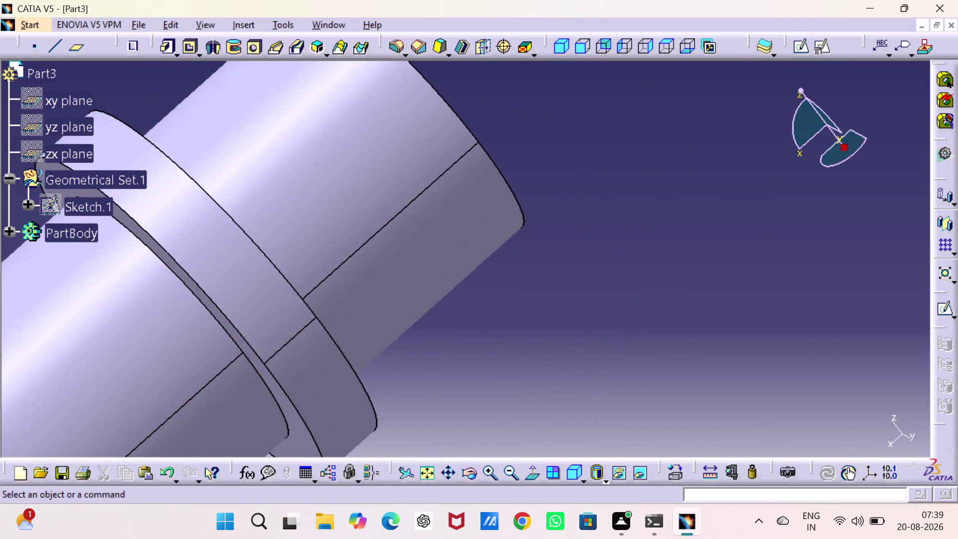
middle_drag(308, 384, 645, 190)
middle_drag(489, 370, 571, 239)
middle_drag(262, 366, 373, 226)
right_drag(262, 366, 372, 226)
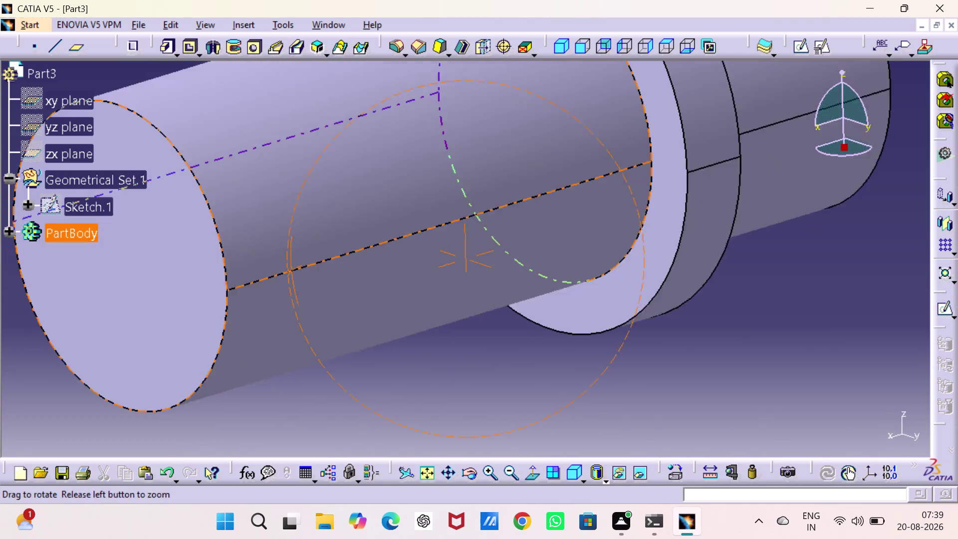
right_drag(372, 226, 373, 226)
middle_drag(373, 227, 373, 225)
click(176, 235)
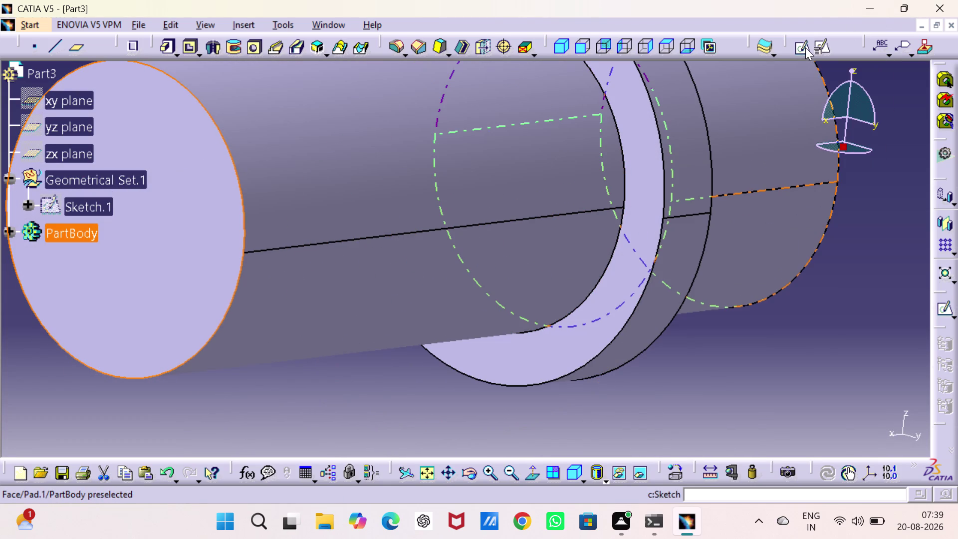
click(806, 47)
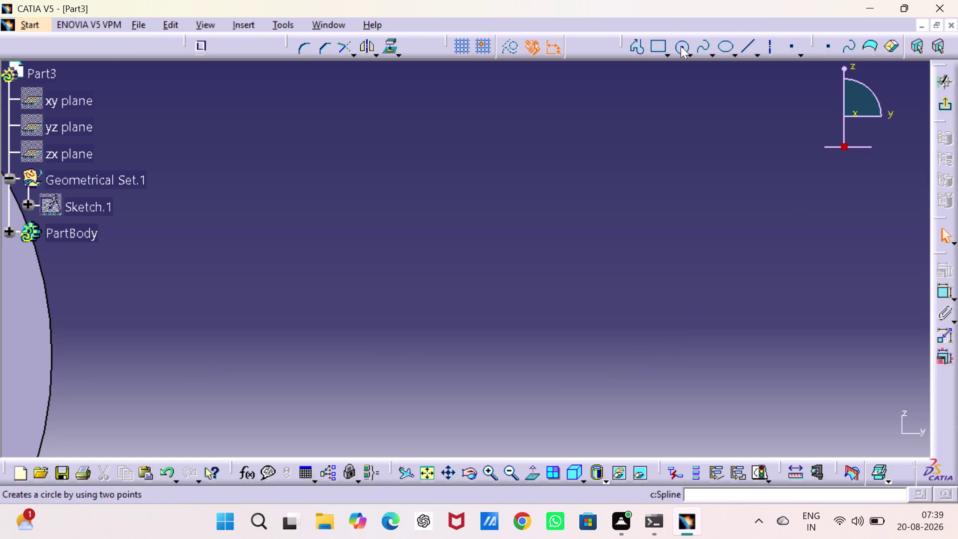
Draw a circle at the origin, constrain it to 2.5 mm diameter, and exit the sketch.
click(678, 47)
click(426, 469)
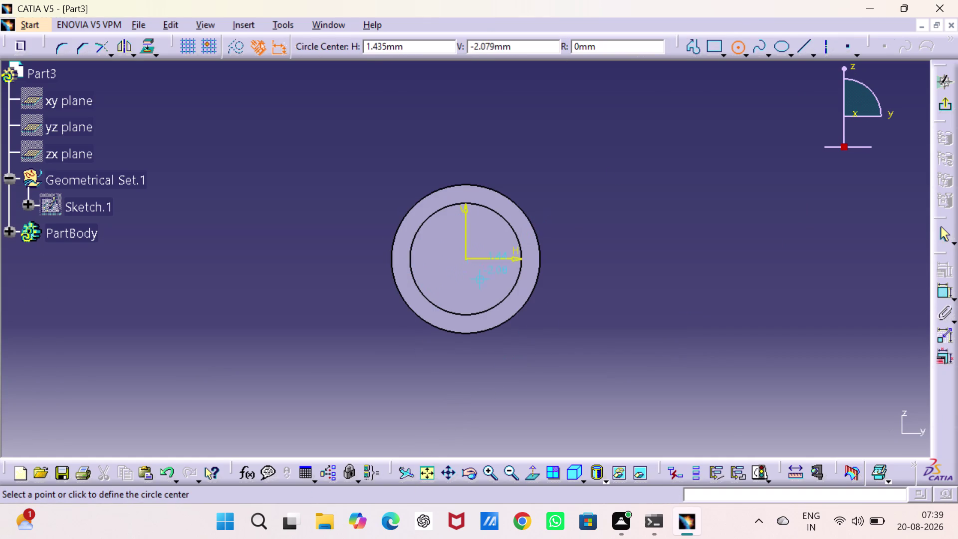
click(465, 258)
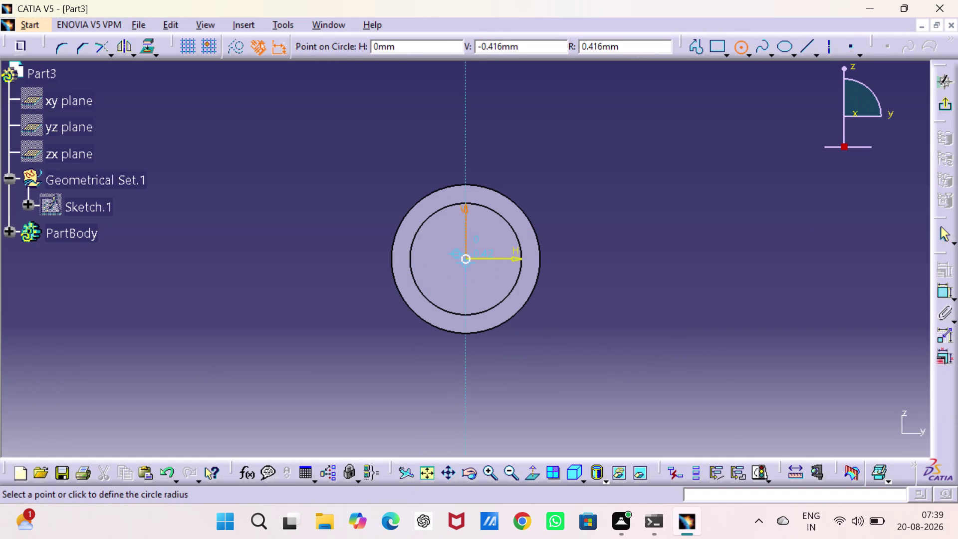
click(478, 289)
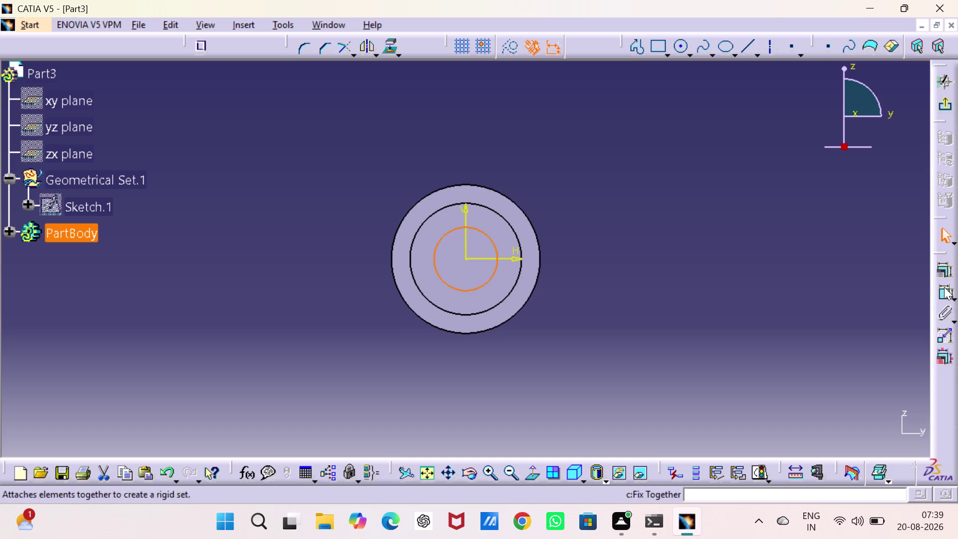
drag(944, 287, 939, 286)
click(693, 261)
double_click(703, 261)
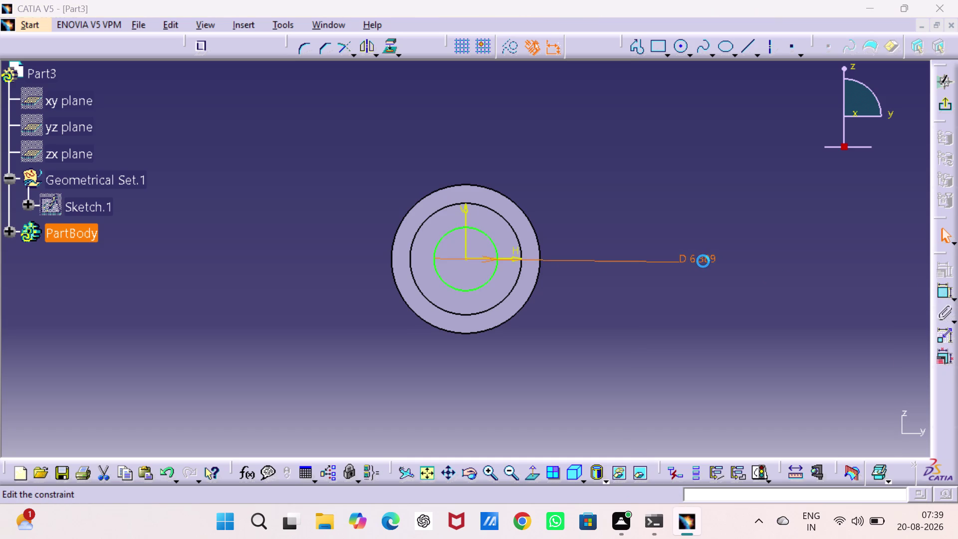
key(2)
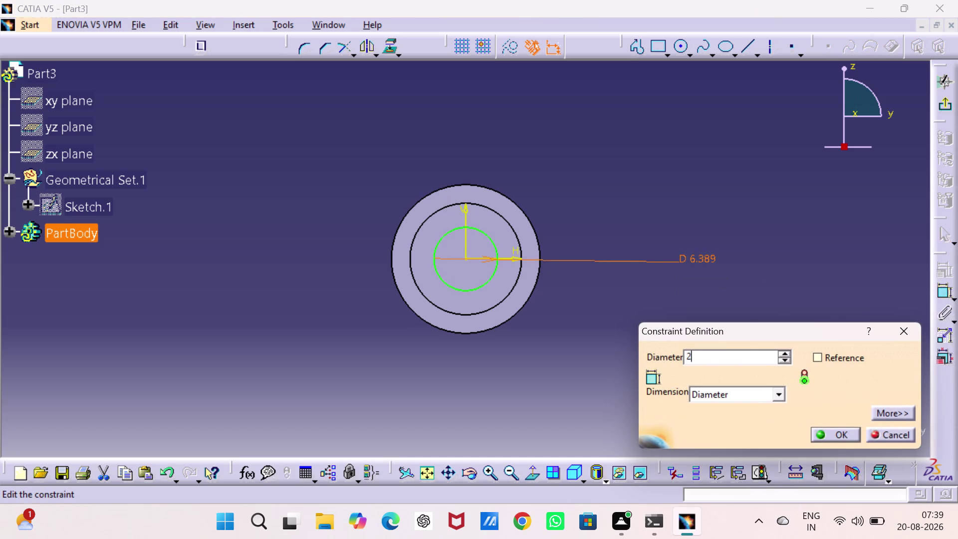
key(period)
key(5)
key(Return)
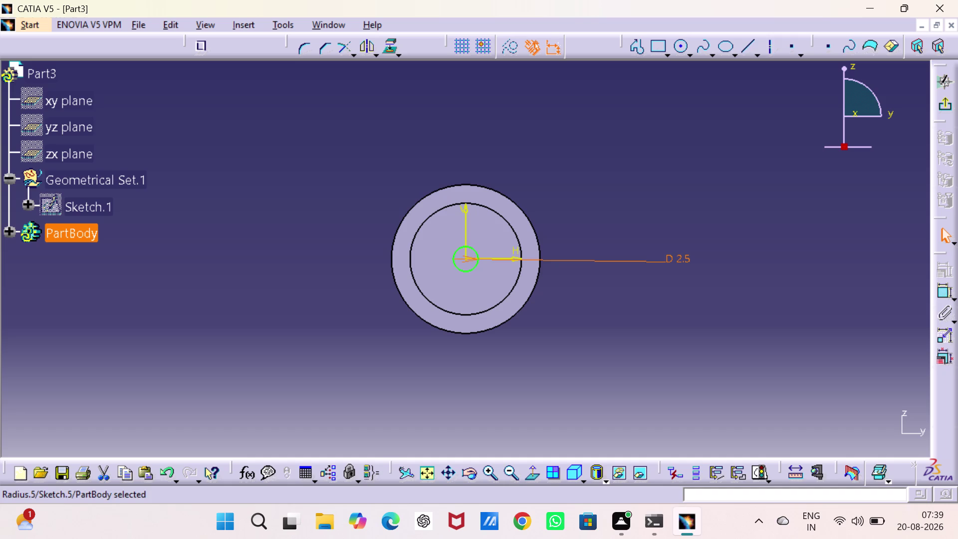
click(944, 110)
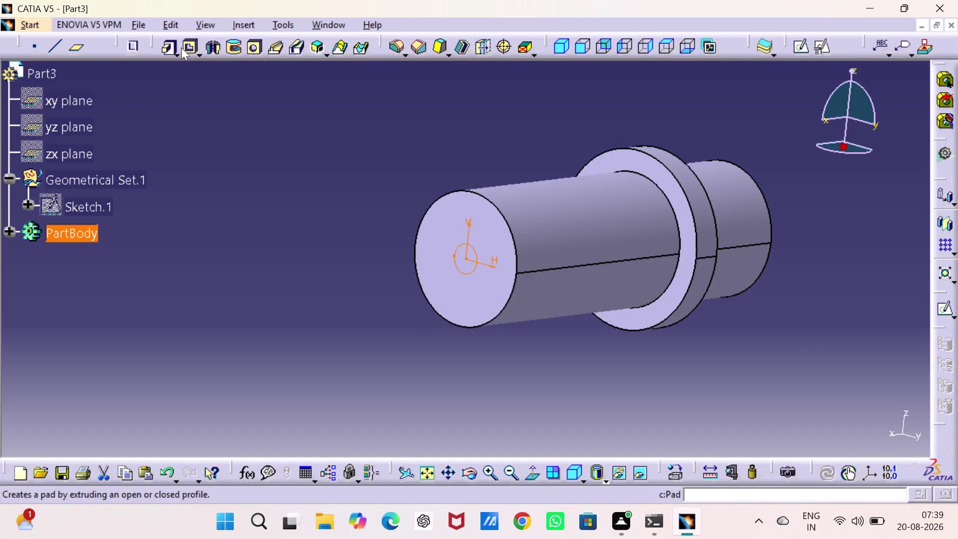
Pocket the 2.5 mm circle with the Up to next depth limit.
click(188, 47)
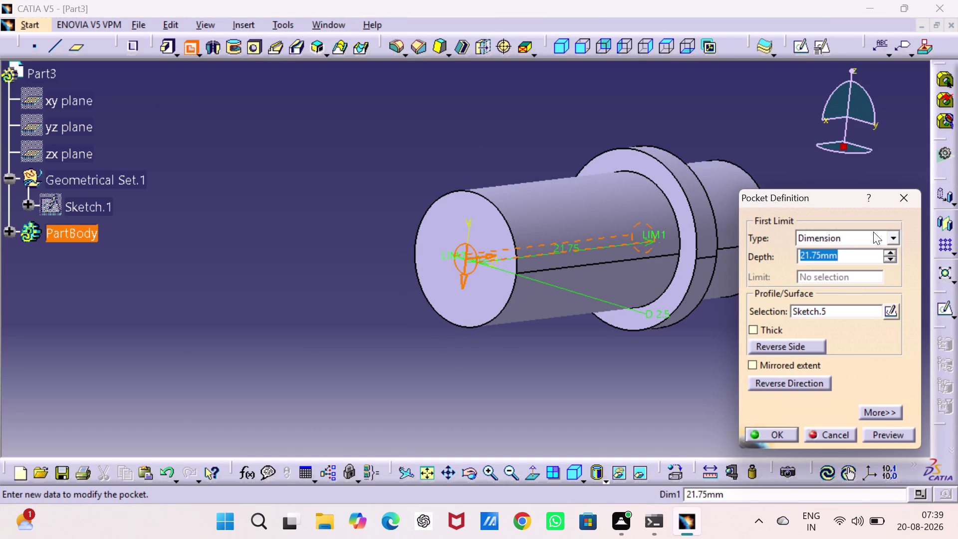
click(874, 231)
click(855, 266)
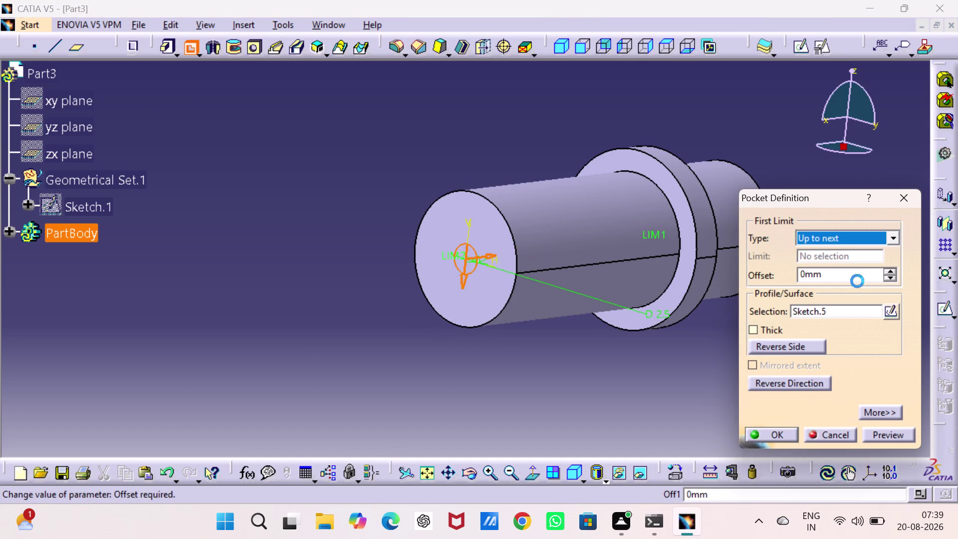
click(781, 433)
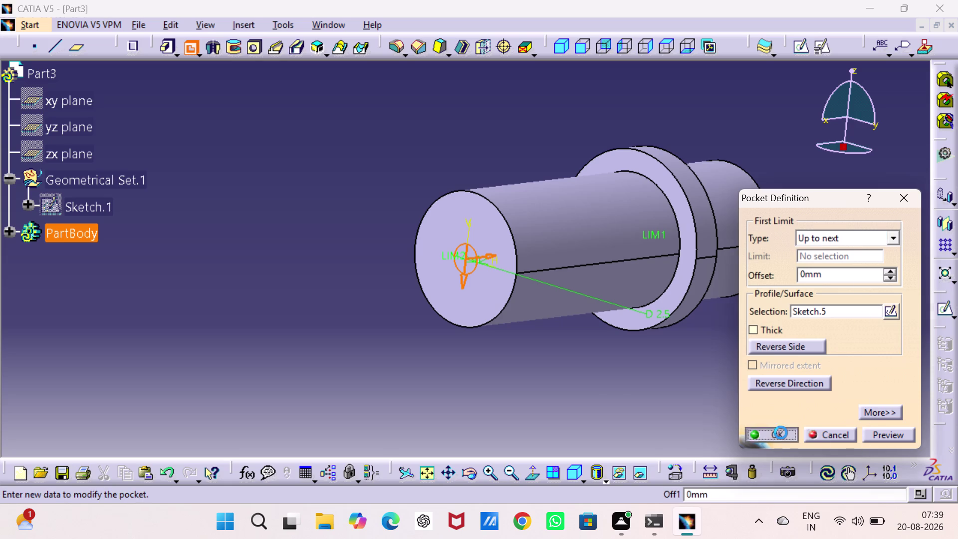
click(769, 406)
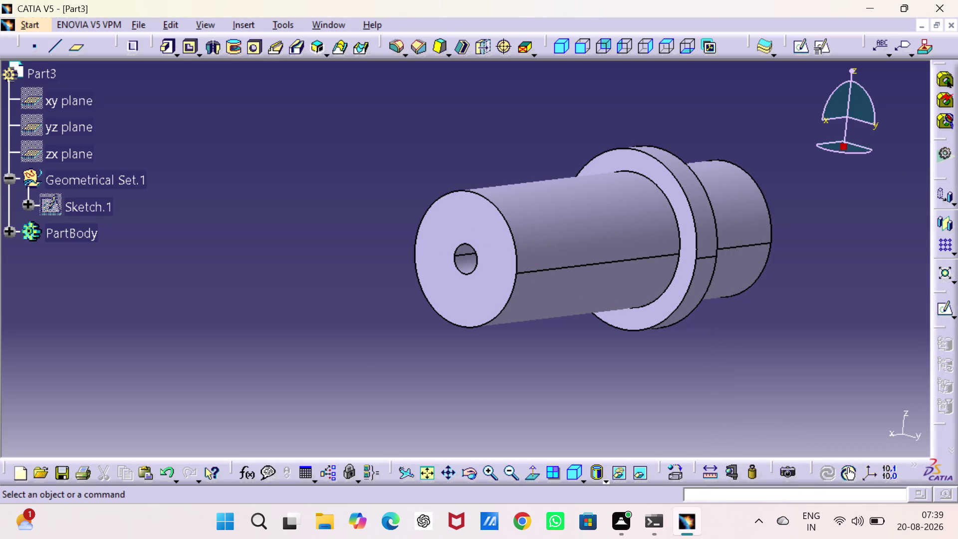
Save the part as bushing.CATPart in the pulley supported assy folder.
middle_drag(376, 353, 511, 334)
right_drag(376, 353, 511, 334)
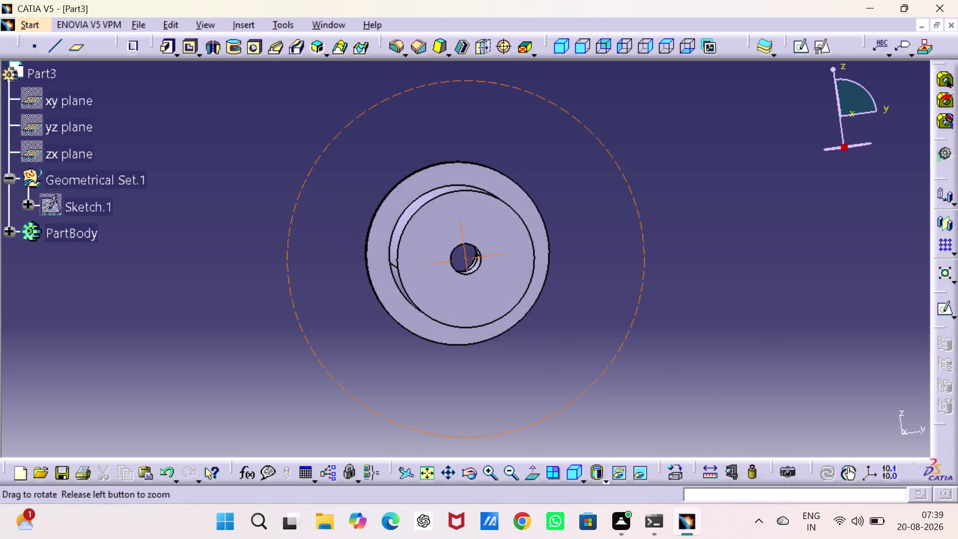
right_drag(511, 334, 483, 344)
middle_drag(511, 334, 483, 344)
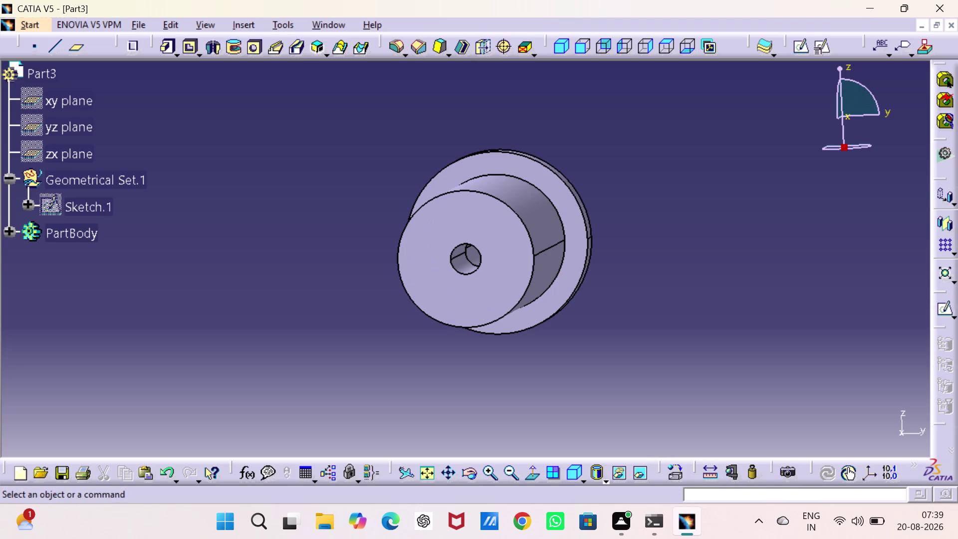
key(ctrl+s)
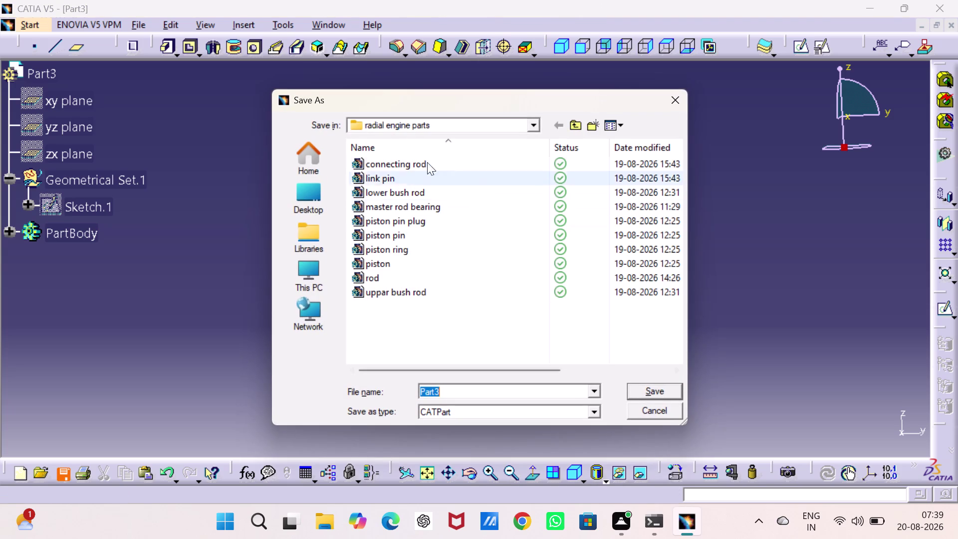
click(575, 123)
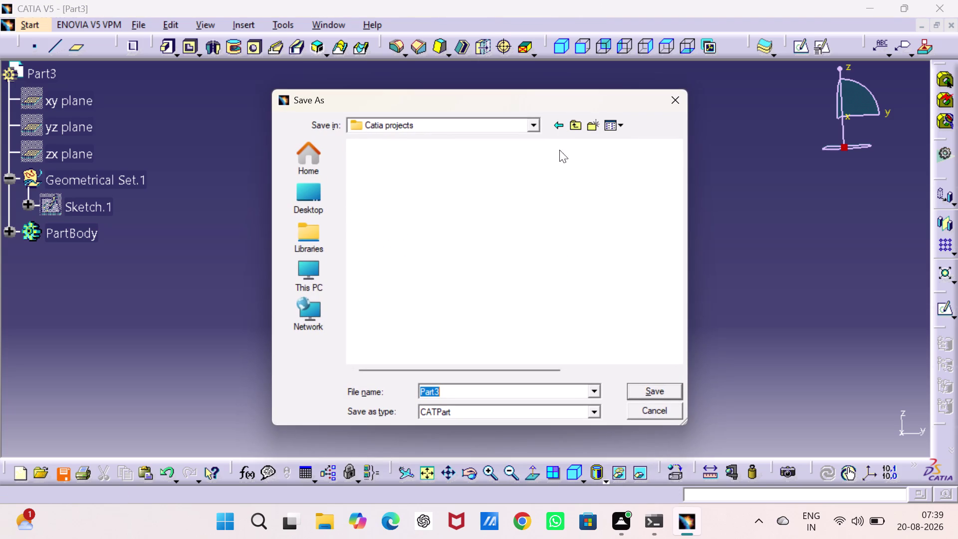
double_click(459, 188)
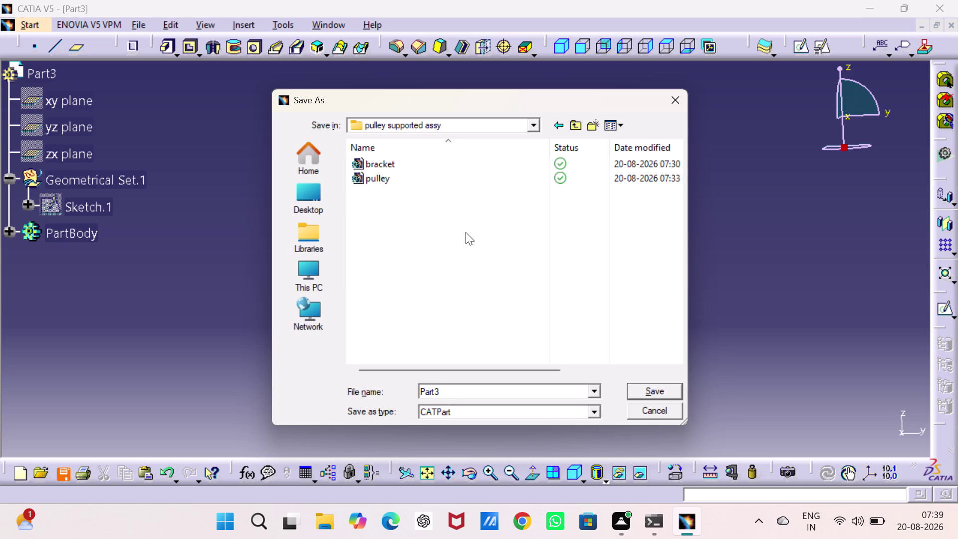
text(bus)
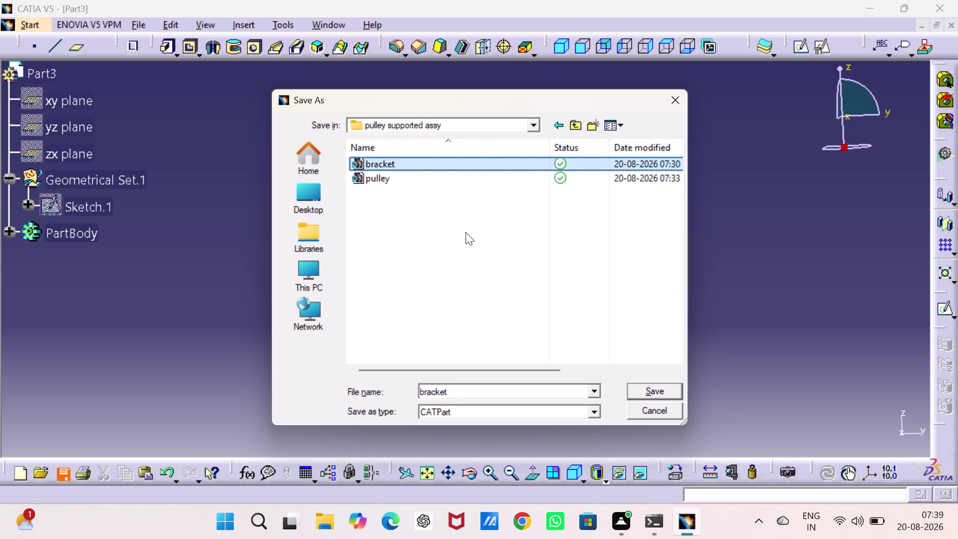
text(hi)
click(491, 388)
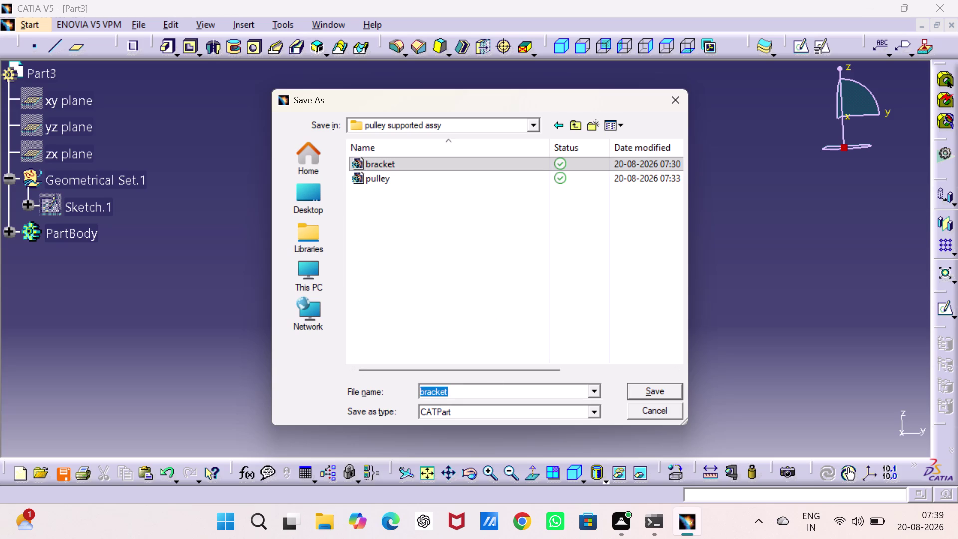
text(bush)
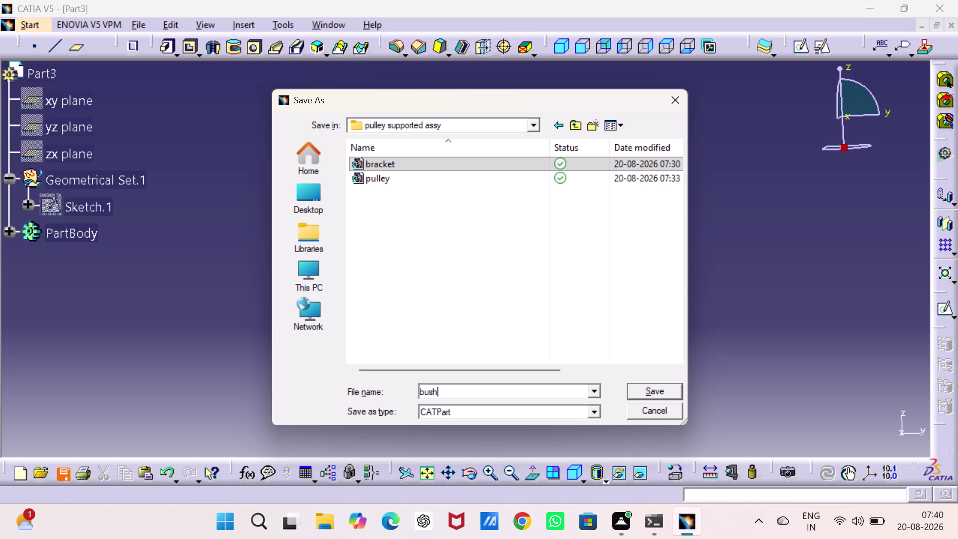
text(ing)
click(655, 390)
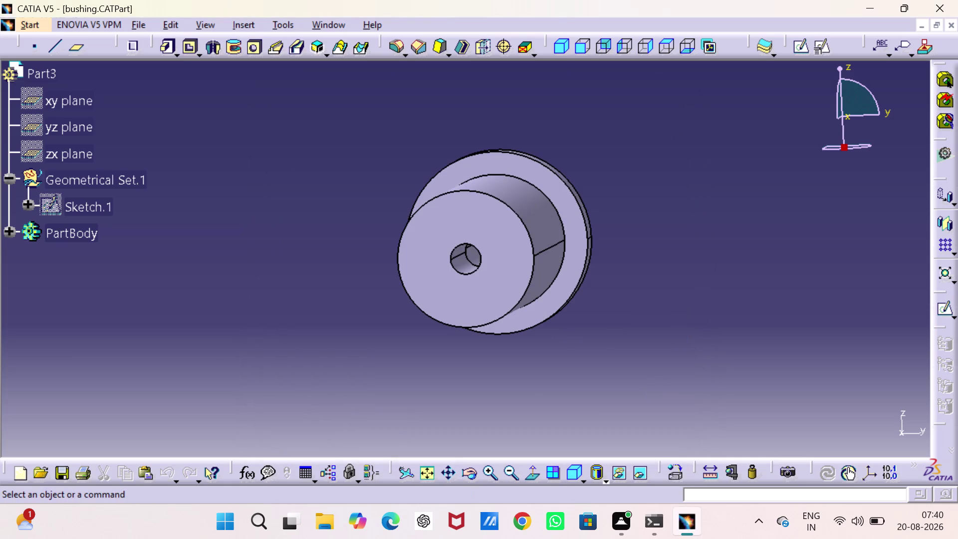
Create a new part document, Part4.
key(ctrl+n)
key(p)
key(Return)
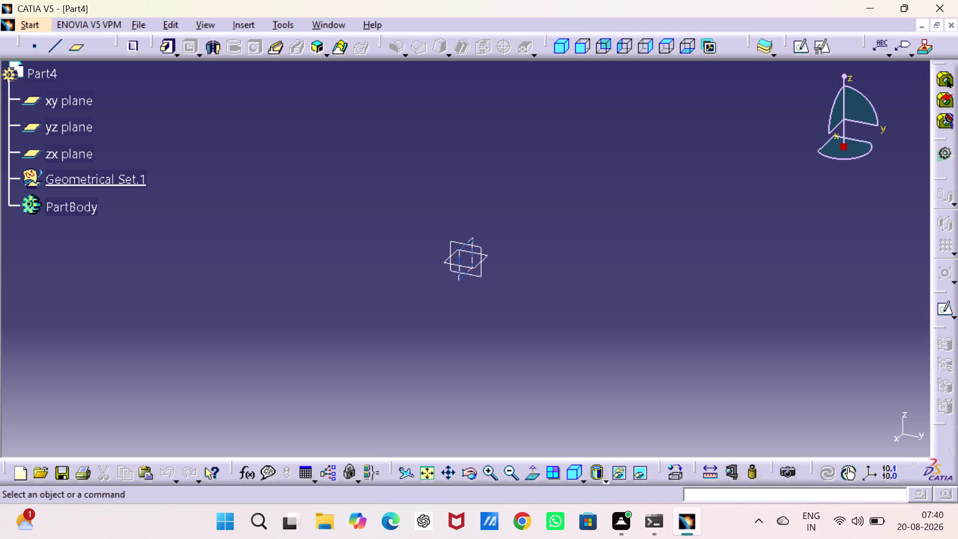
Start a sketch on the yz plane and draw two circles centred on the origin.
click(479, 247)
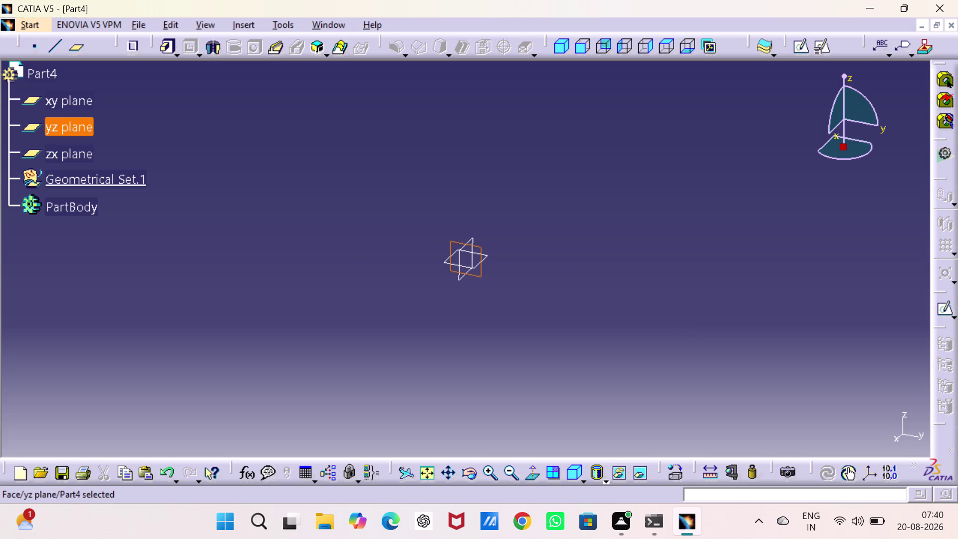
click(801, 47)
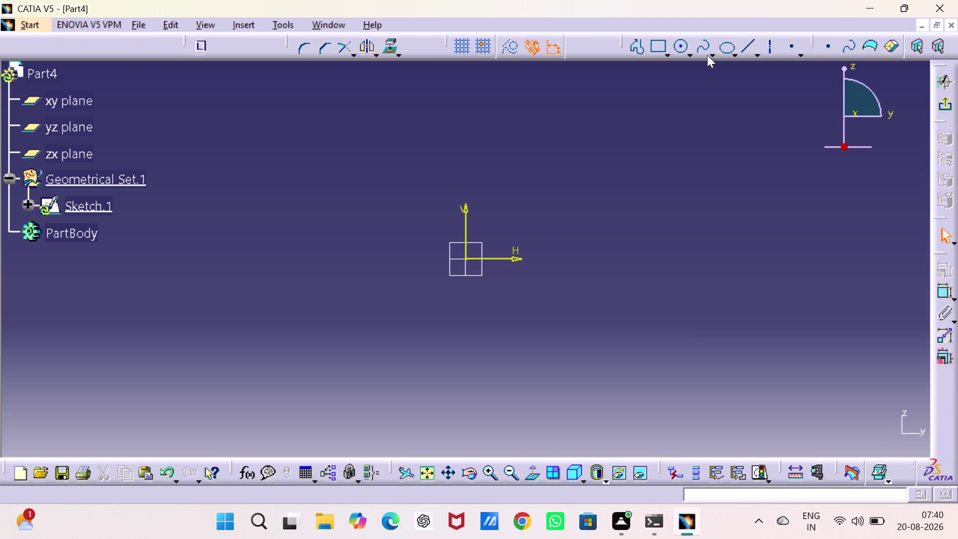
click(680, 42)
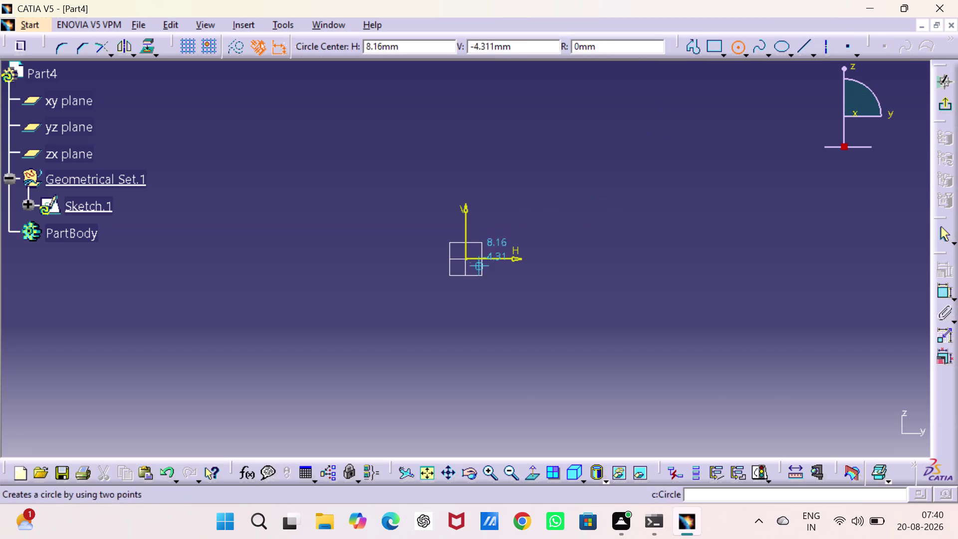
click(464, 257)
click(503, 323)
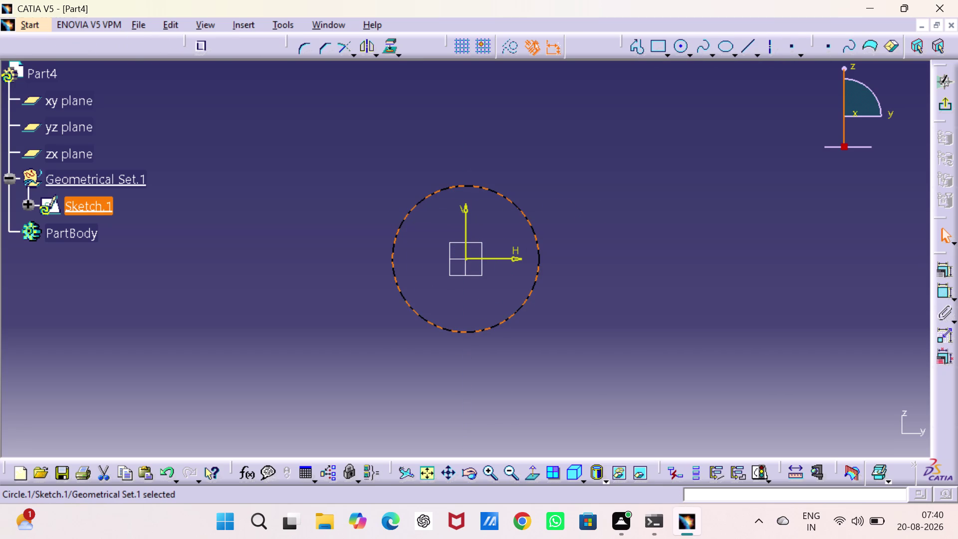
click(678, 47)
click(466, 259)
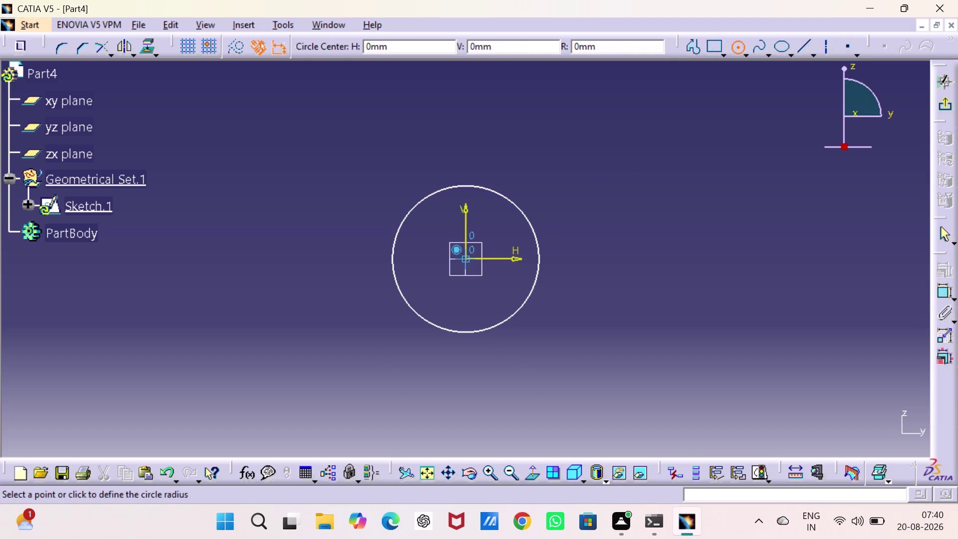
Dimension the inner circle to 3.75 mm diameter, retrying after a workbench error.
click(476, 292)
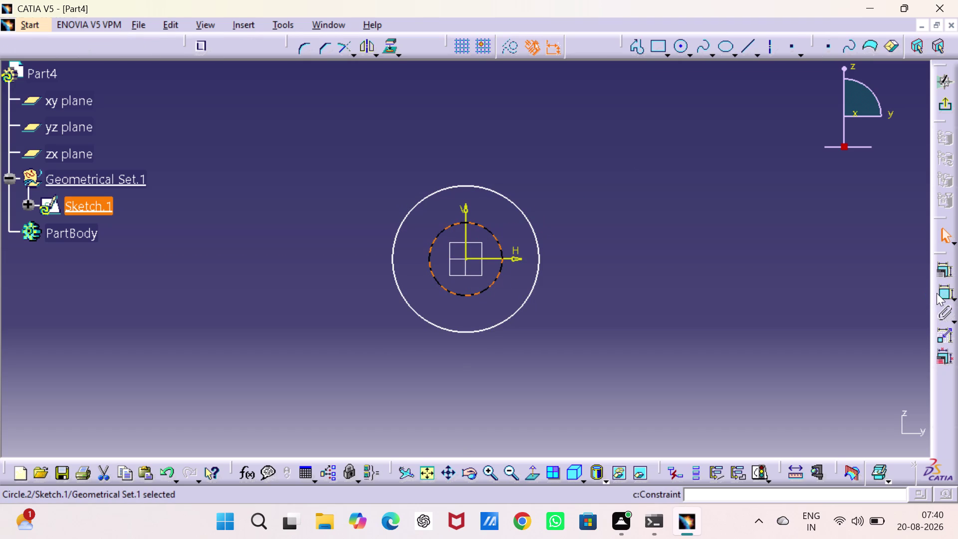
double_click(940, 289)
click(642, 216)
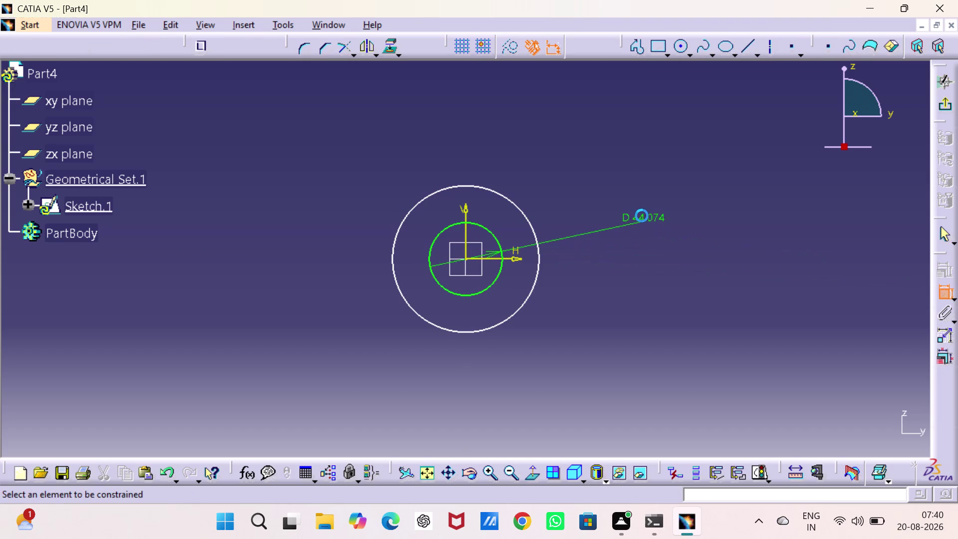
double_click(642, 216)
text(3.)
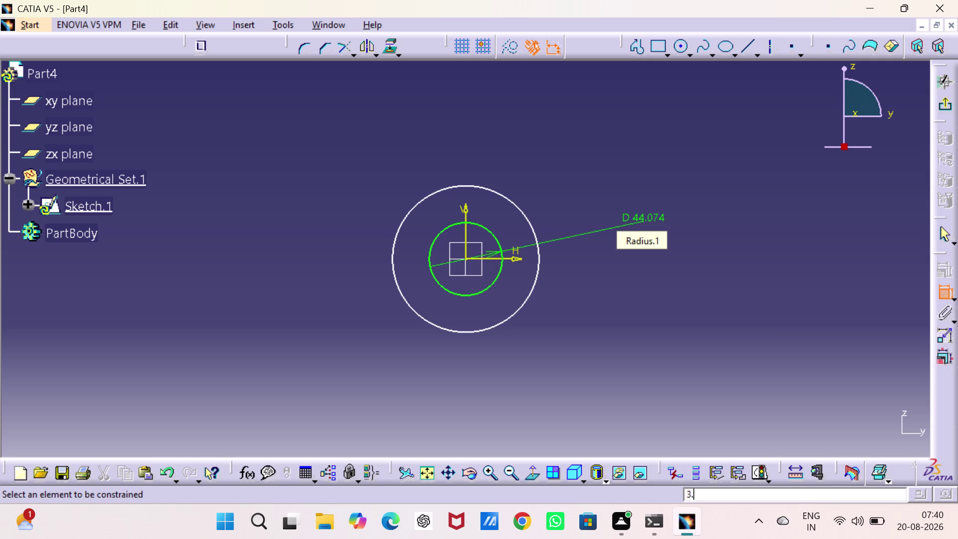
text(75)
key(Return)
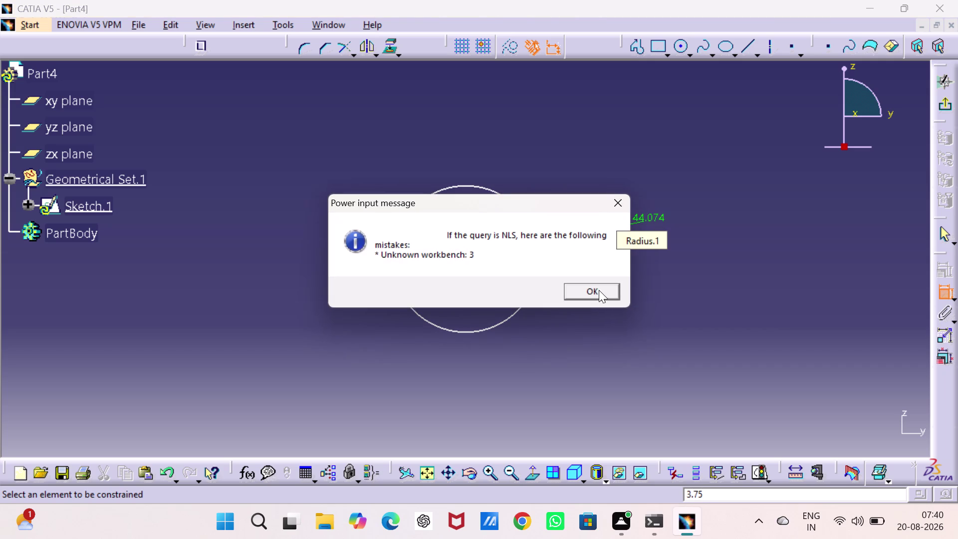
click(598, 289)
double_click(645, 214)
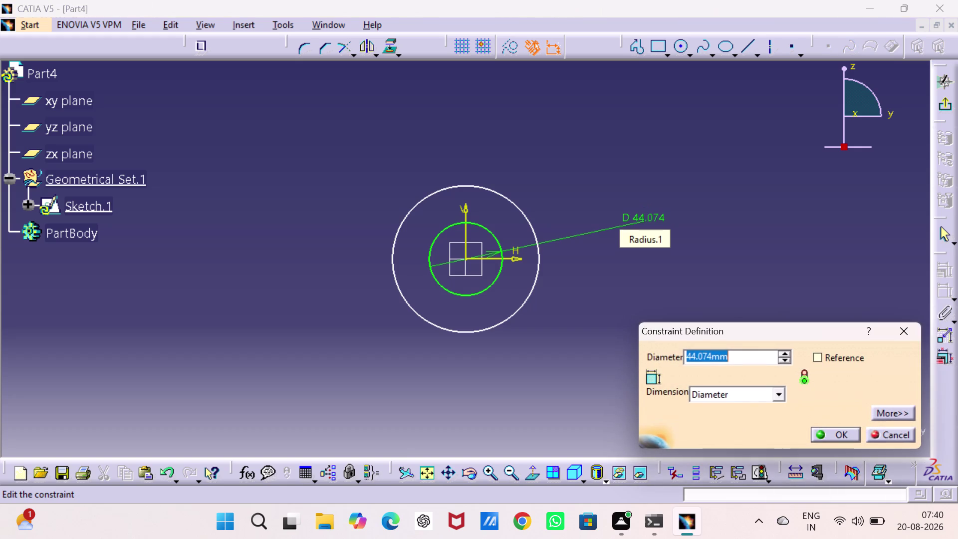
text(3.7)
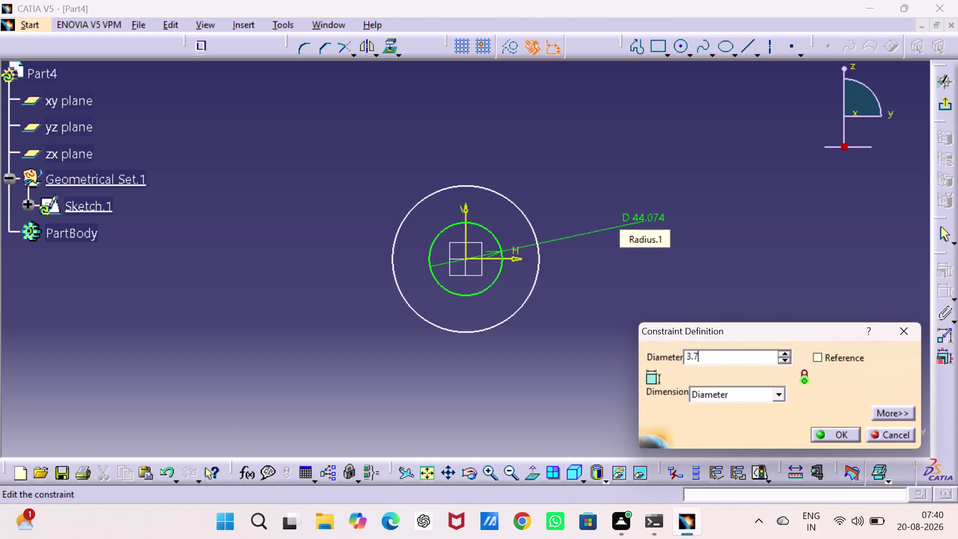
text(5)
key(Return)
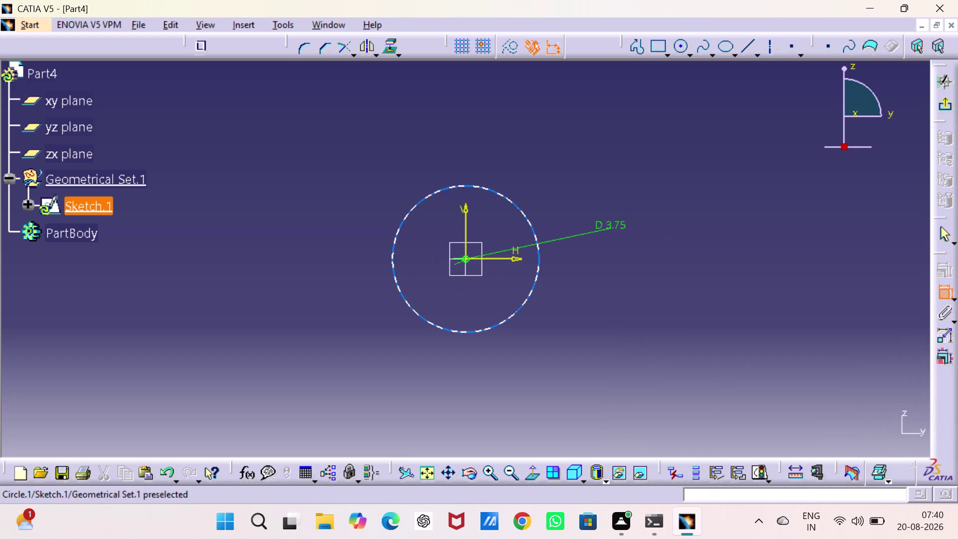
Dimension the outer circle to 15 mm diameter and exit the sketch.
click(530, 220)
click(558, 172)
double_click(557, 171)
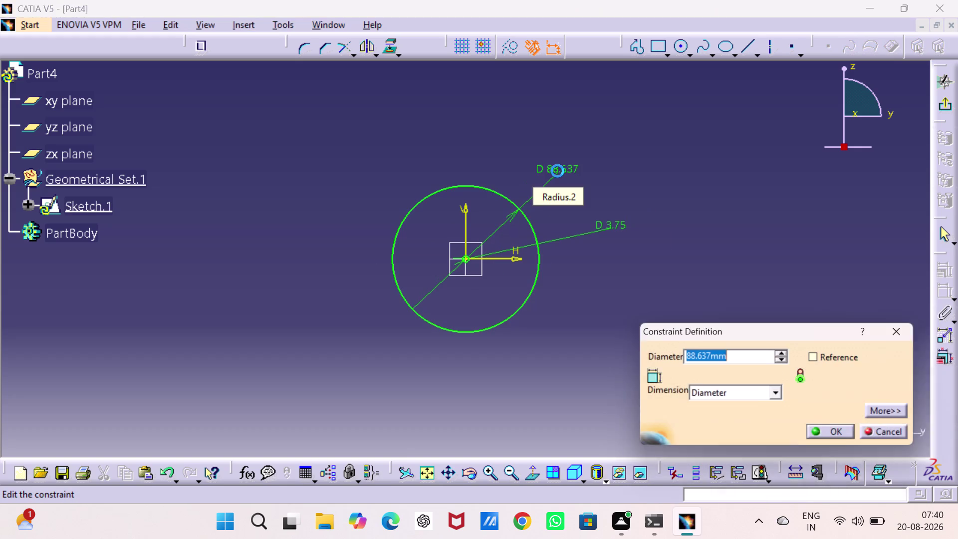
key(1)
key(5)
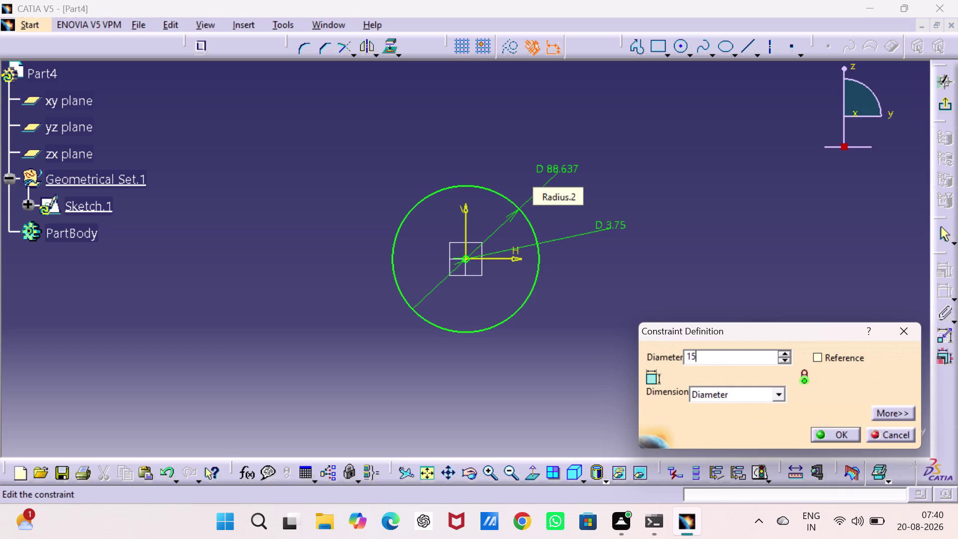
key(Return)
click(949, 102)
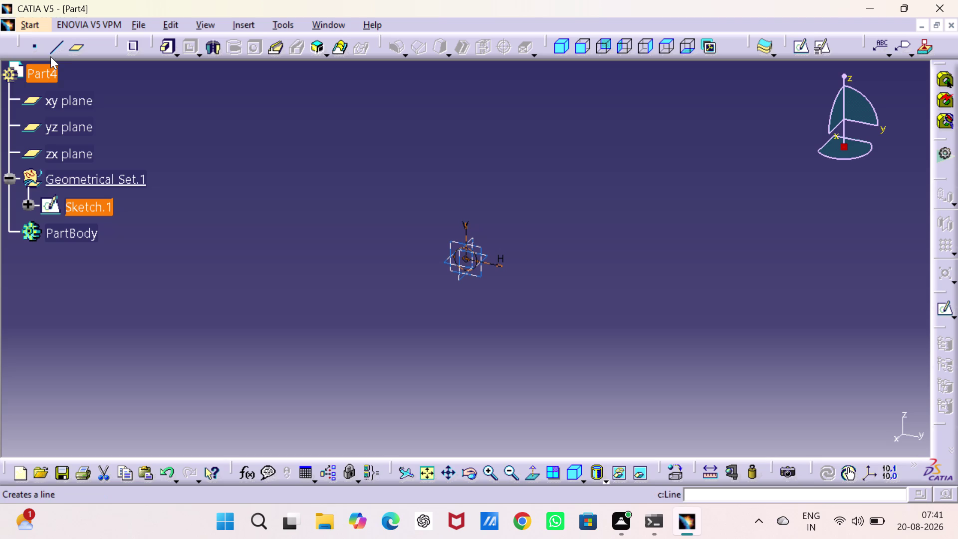
Pad the two-circle sketch to a length of 1, past the In Work Object warning.
click(162, 49)
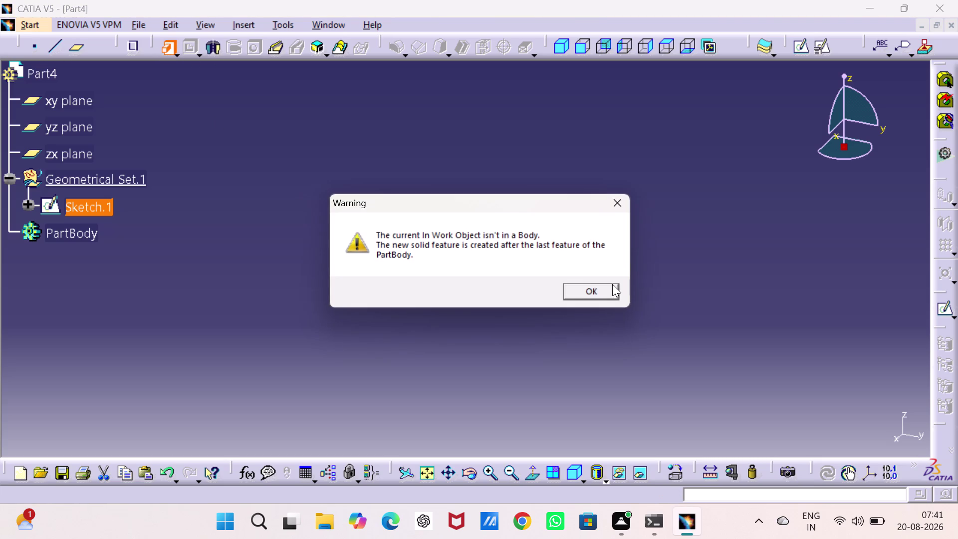
click(610, 287)
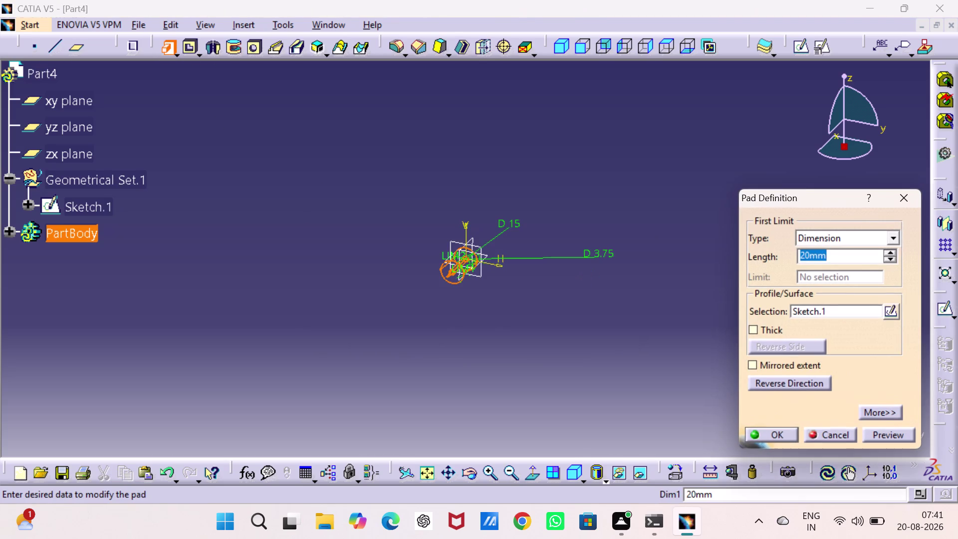
key(1)
key(Return)
click(642, 332)
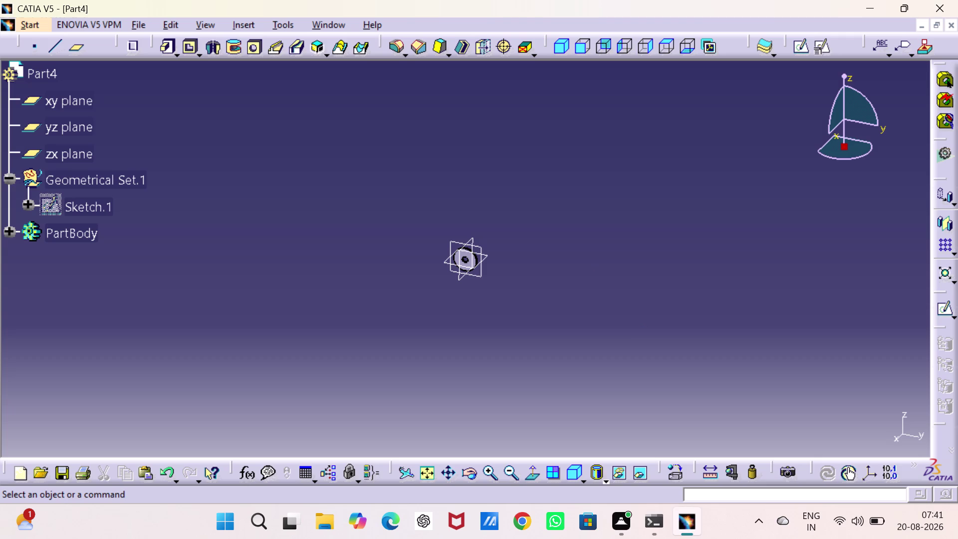
click(682, 466)
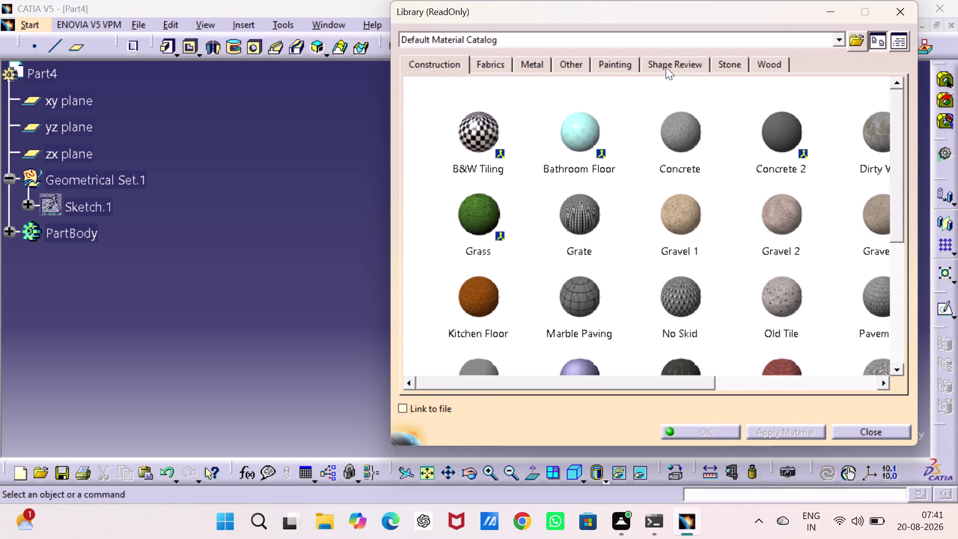
Drag Gold Metal from the Painting materials onto PartBody and close the library.
click(606, 60)
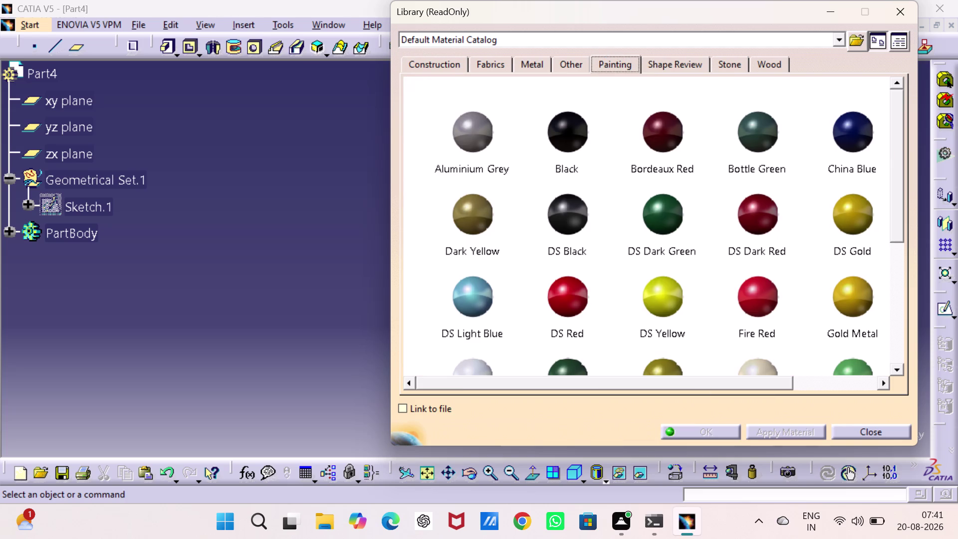
click(838, 302)
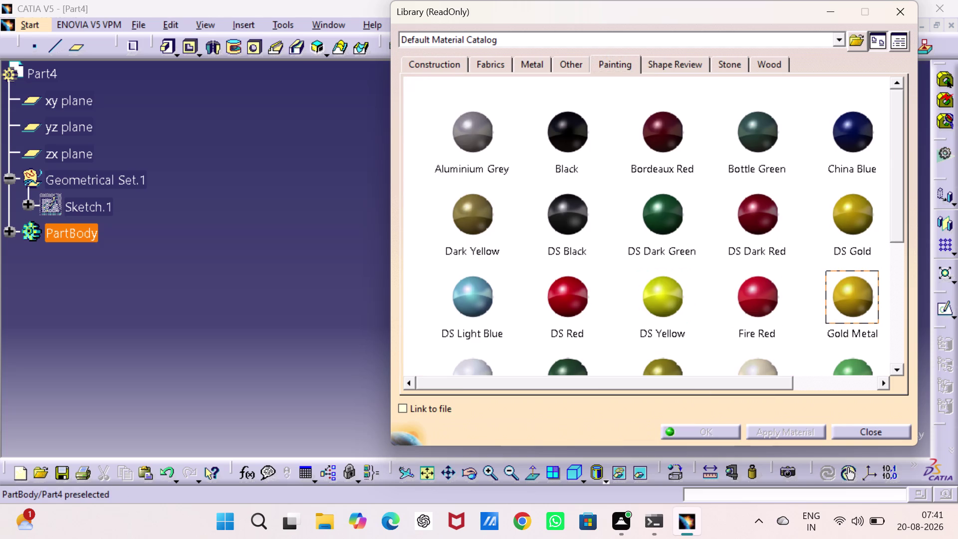
click(86, 236)
drag(717, 431, 709, 431)
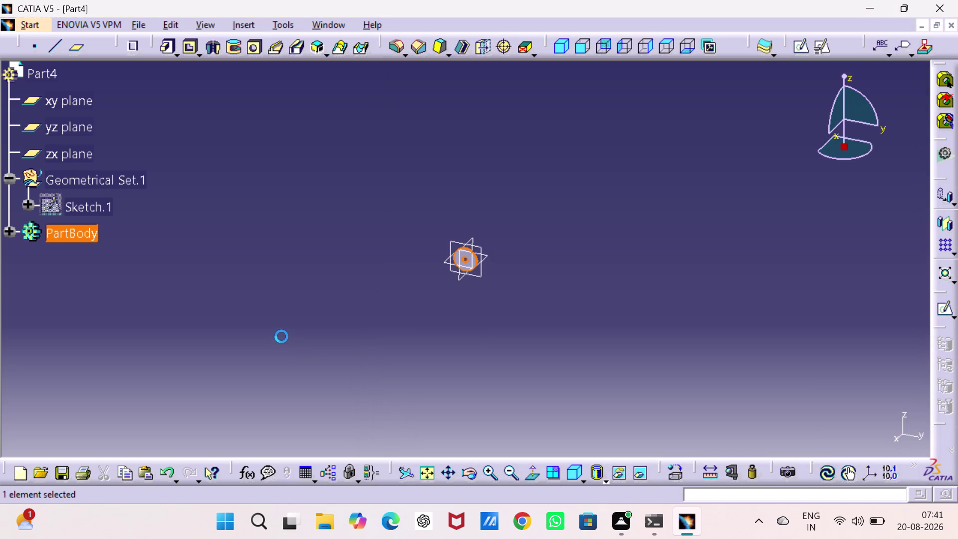
click(299, 325)
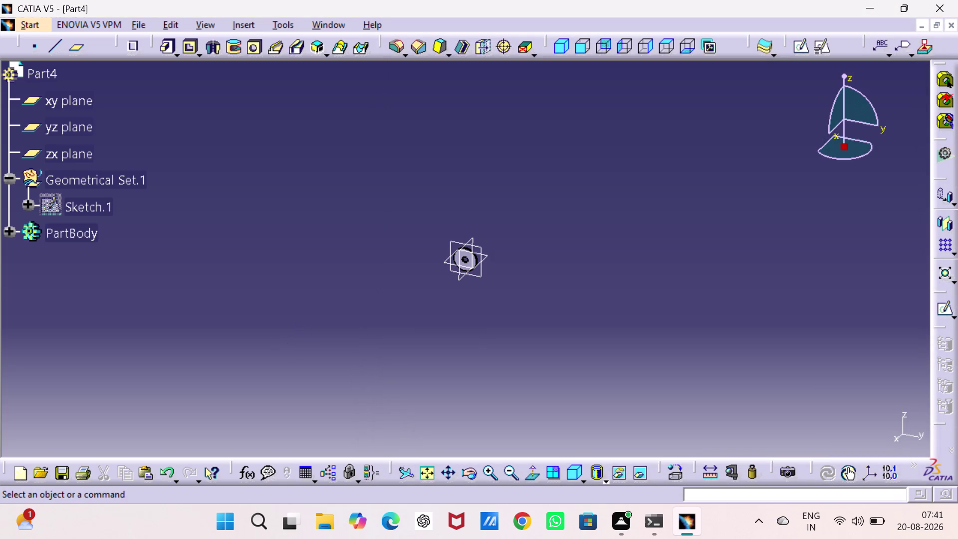
Save the ring as washer.CATPart in the pulley supported assy folder.
key(ctrl+s)
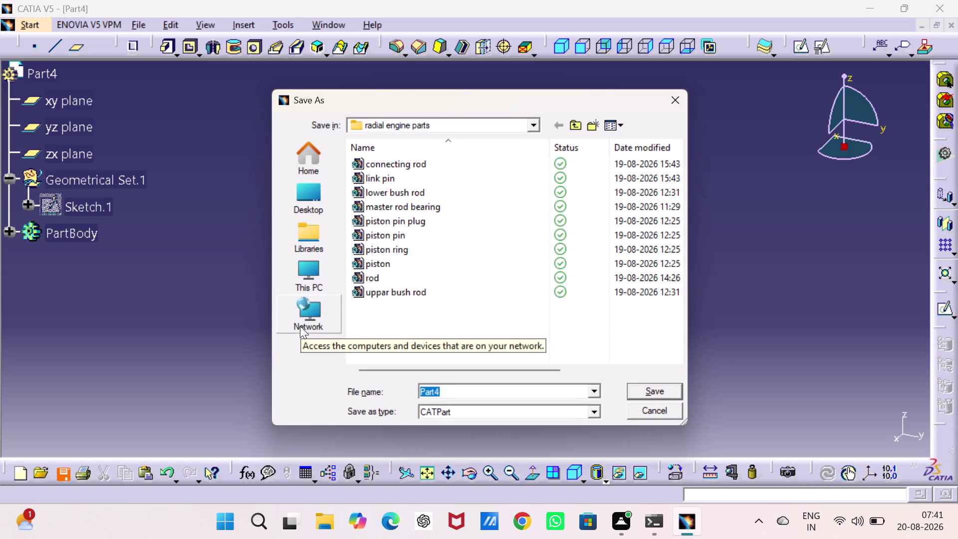
click(576, 121)
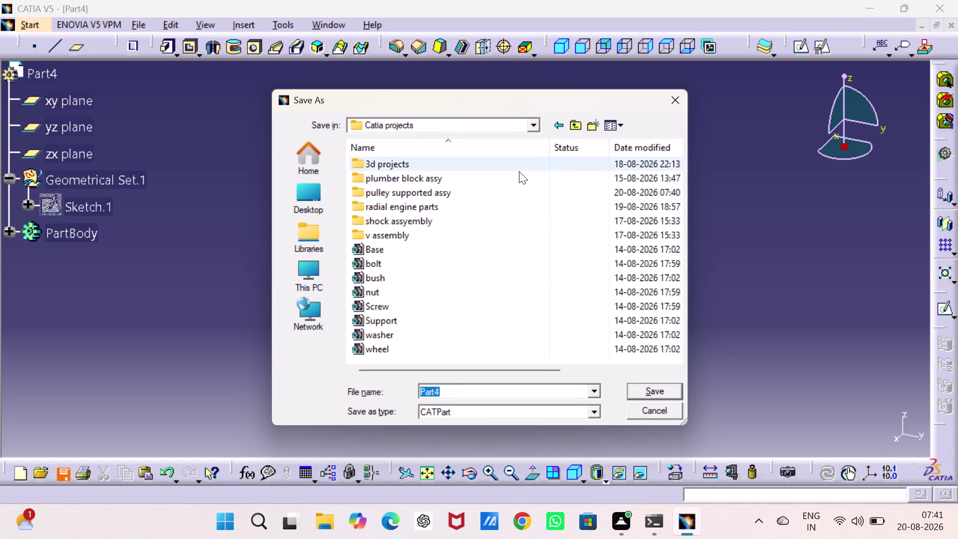
double_click(478, 189)
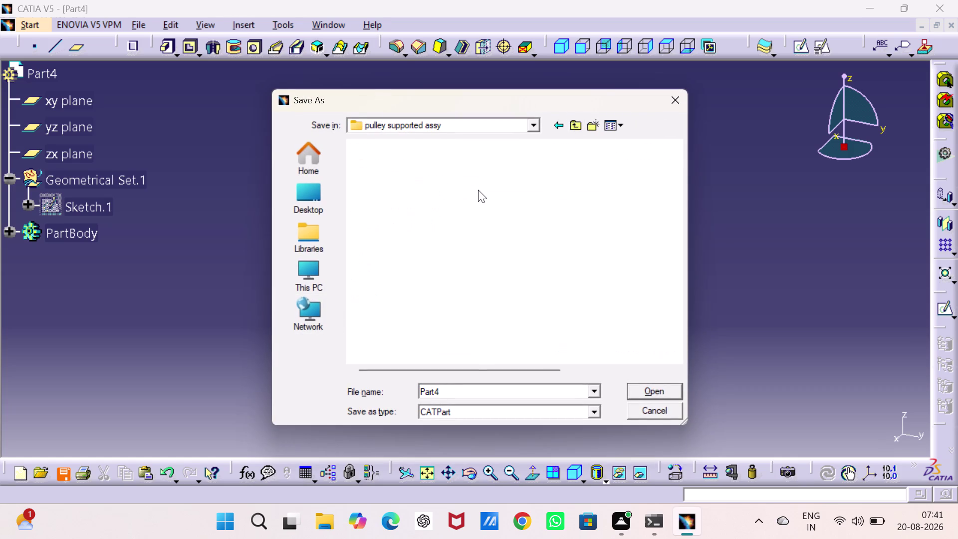
text(wa)
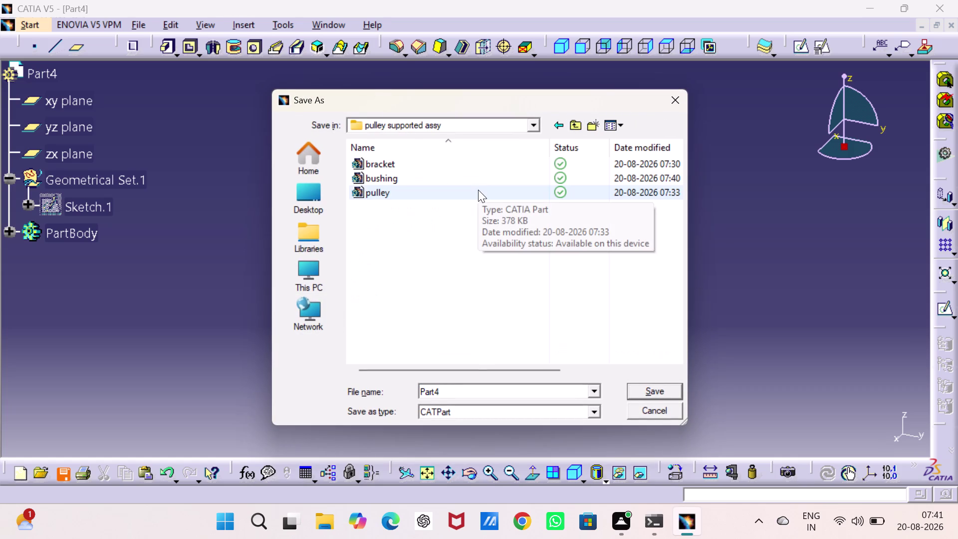
text(sher)
click(487, 391)
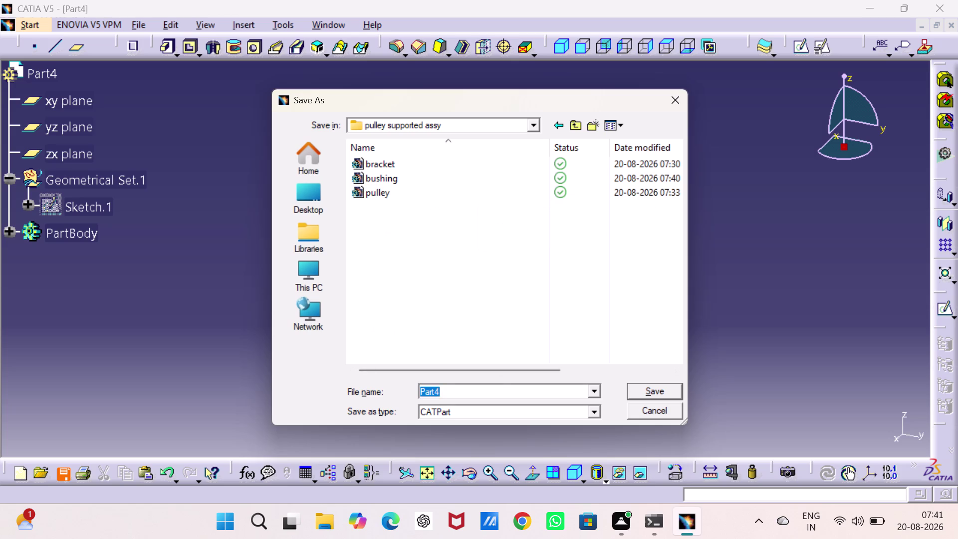
text(washer)
key(Return)
Create a new part document, Part5.
key(ctrl+n)
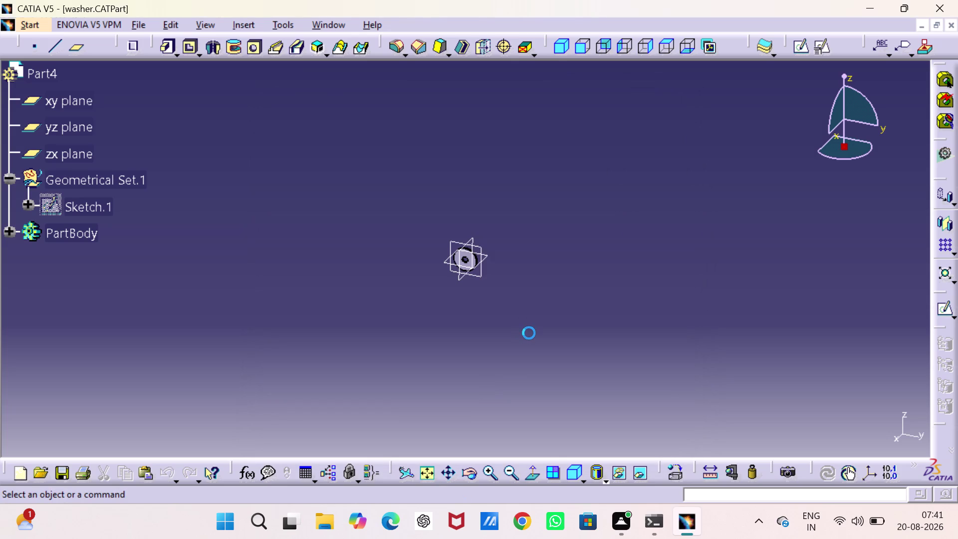
key(p)
key(Return)
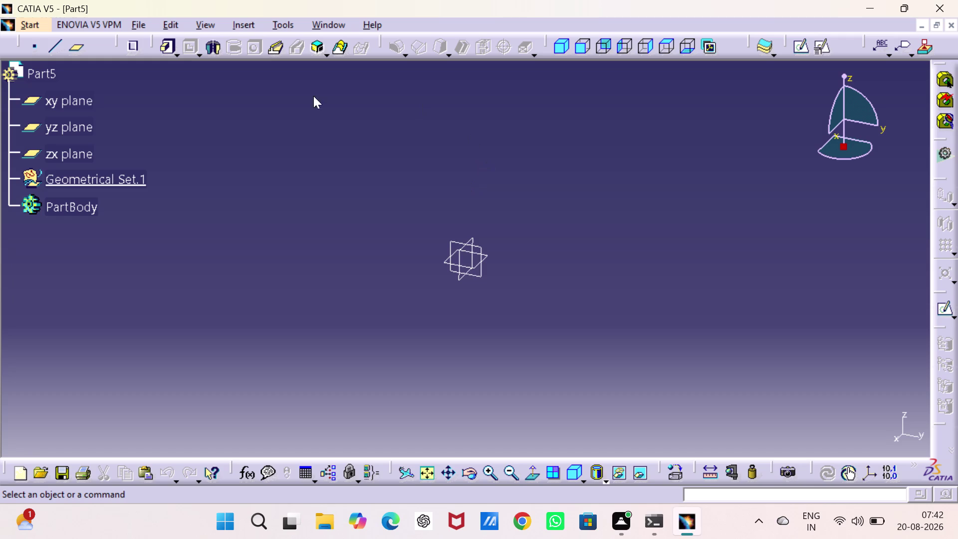
Position Sketch.1 of the new Part5 on the xy plane.
click(487, 257)
click(825, 45)
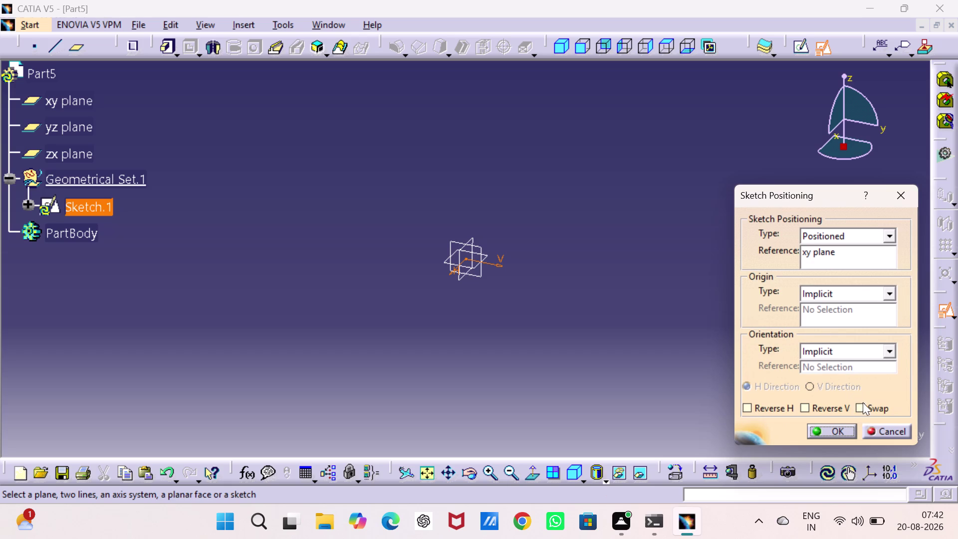
click(863, 403)
drag(809, 404, 818, 414)
click(842, 431)
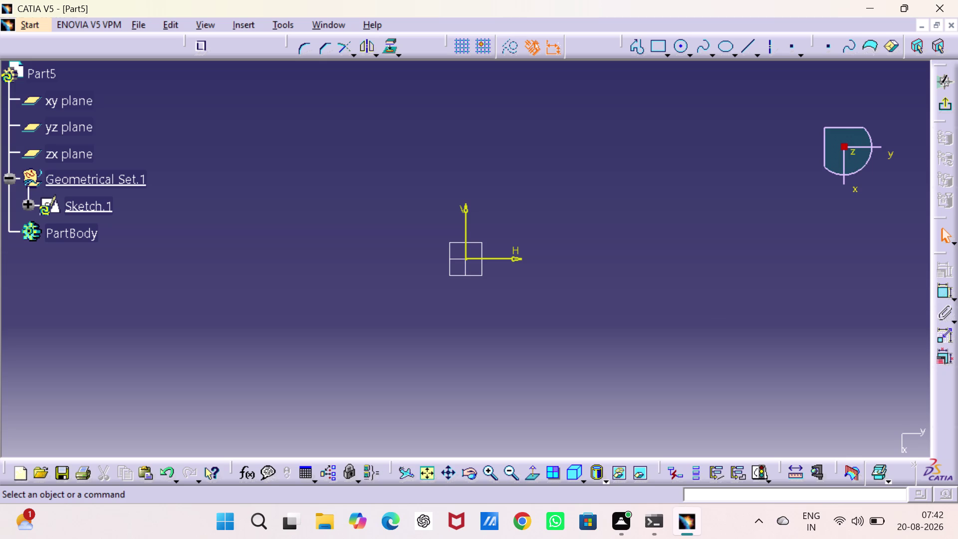
click(667, 53)
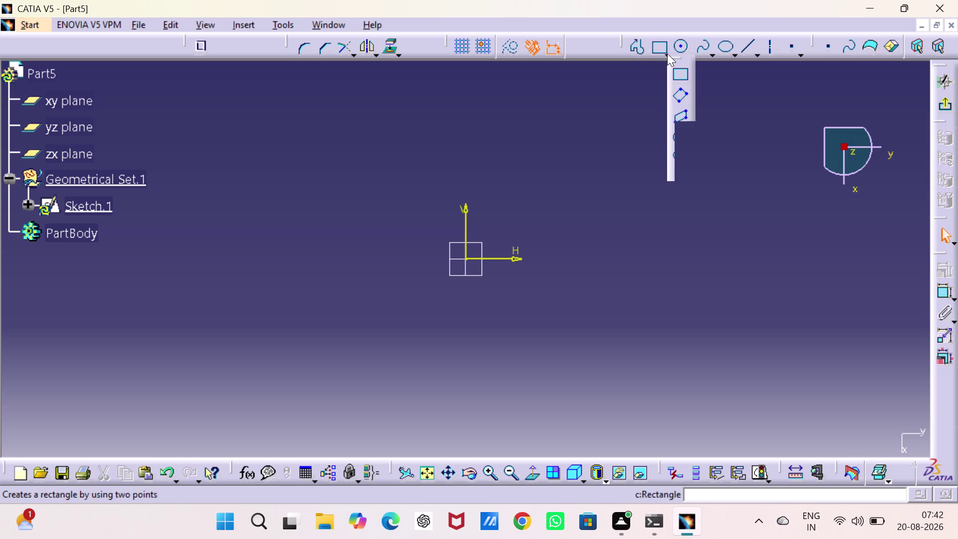
Draw a hexagon centred on the sketch origin.
click(679, 201)
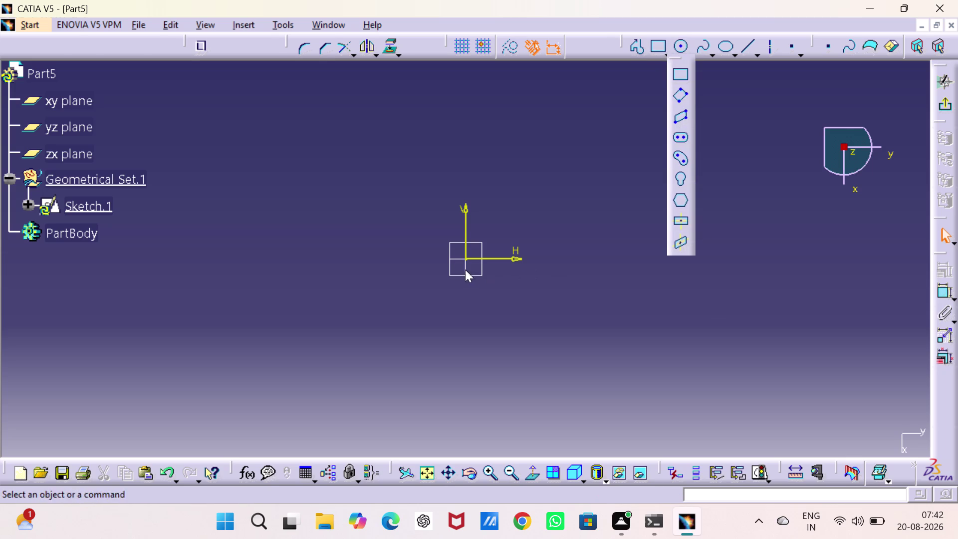
click(467, 261)
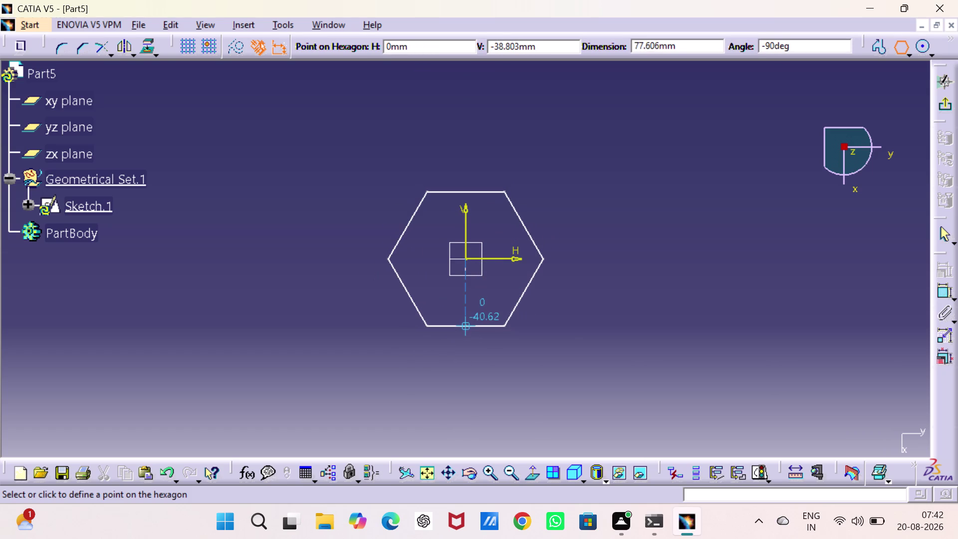
click(463, 321)
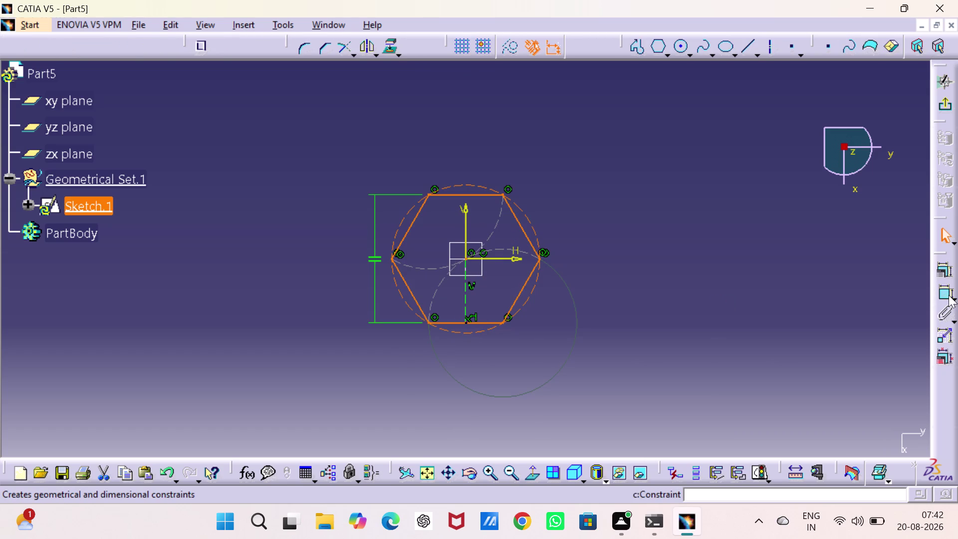
Dimension the hexagon's across-flats distance to 4.3 mm and exit the sketch.
click(946, 292)
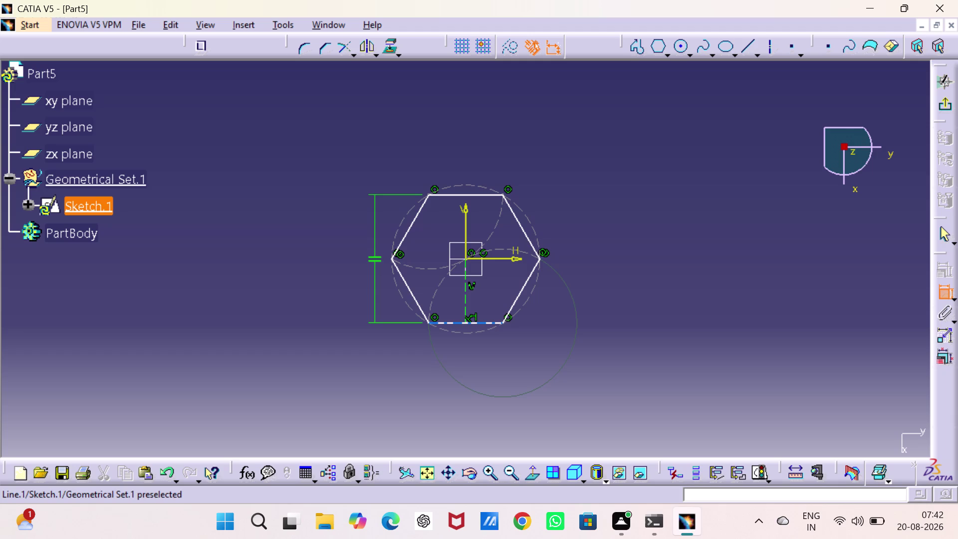
click(491, 323)
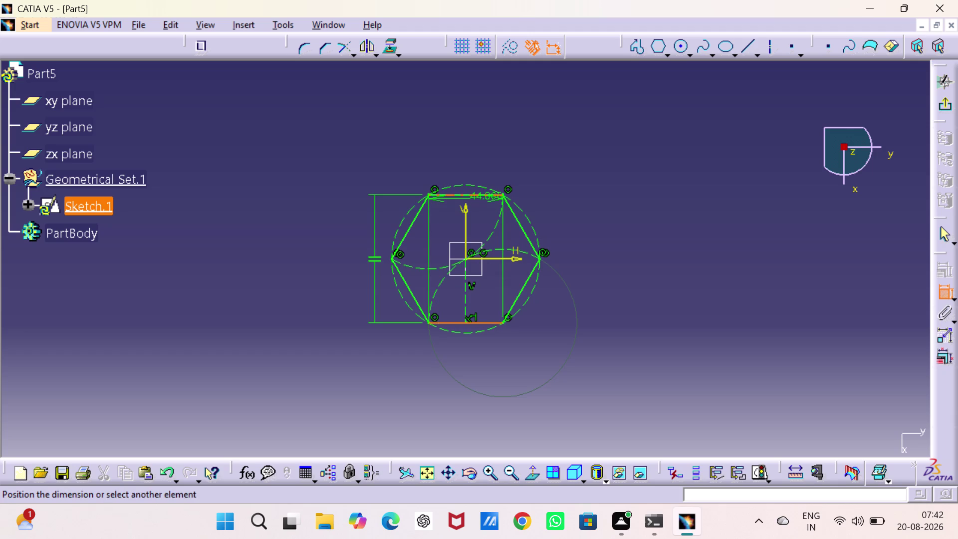
click(486, 195)
click(584, 256)
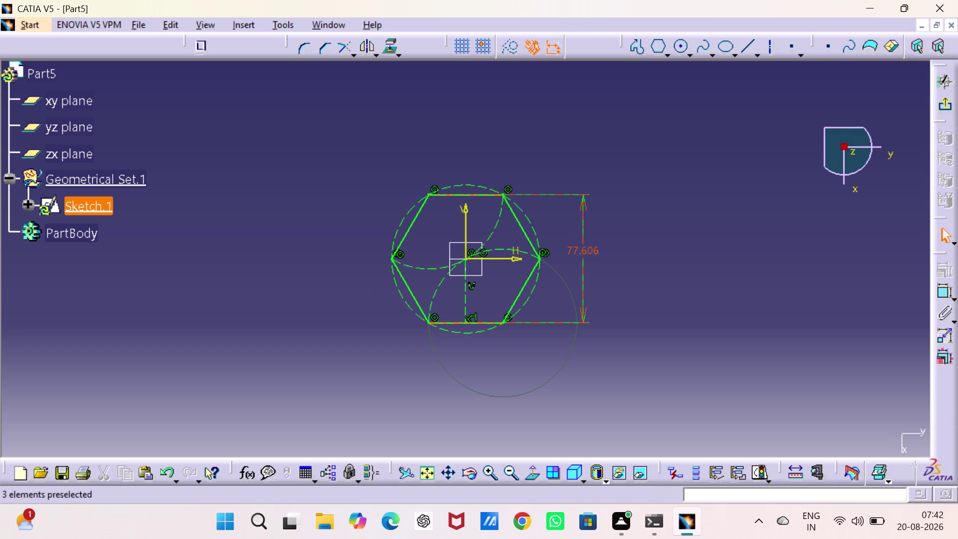
double_click(585, 249)
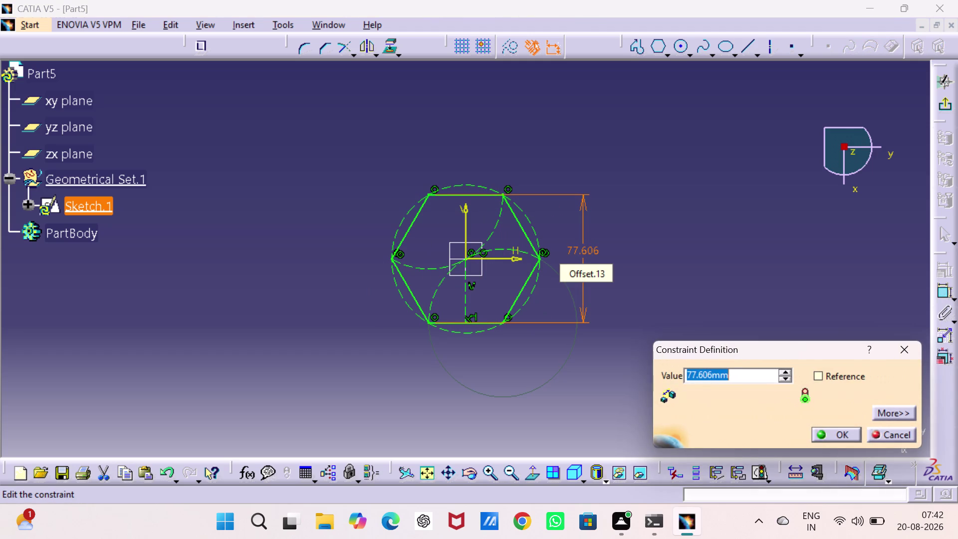
text(4.3)
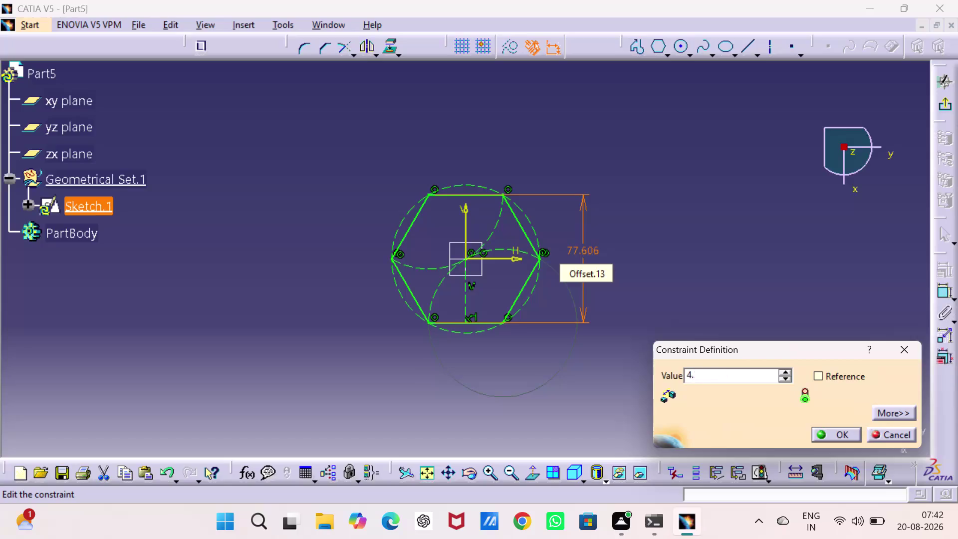
key(Return)
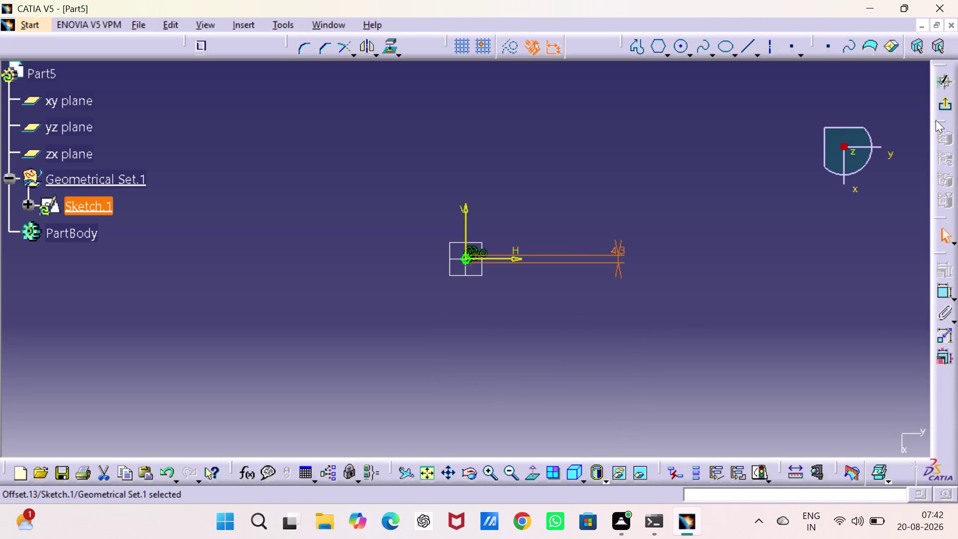
click(942, 104)
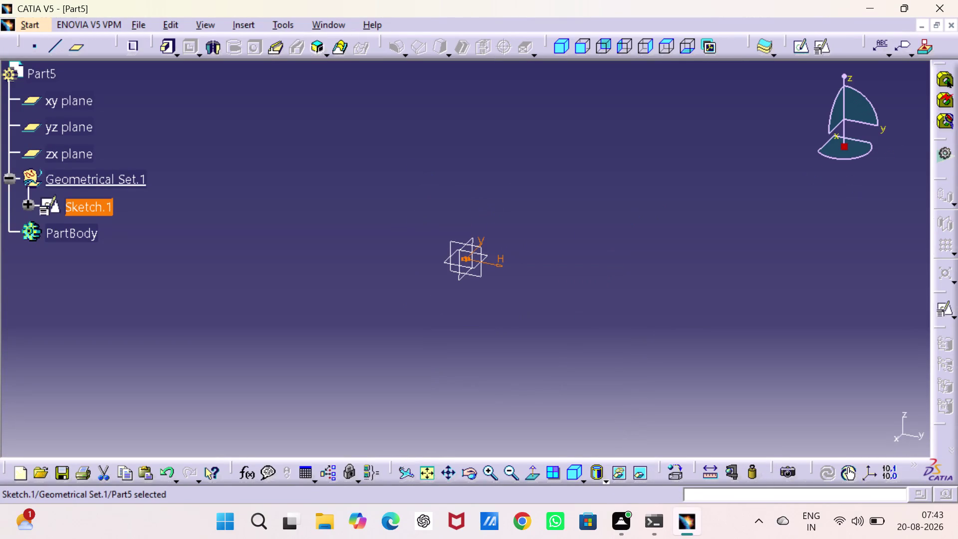
Pad the hexagon sketch with mirrored extent and a 1.5 mm value.
click(156, 41)
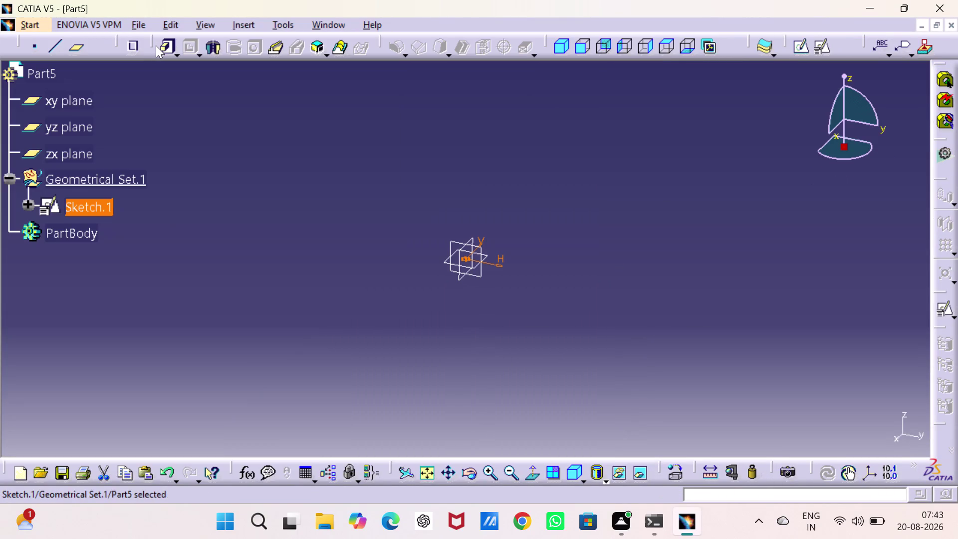
click(162, 45)
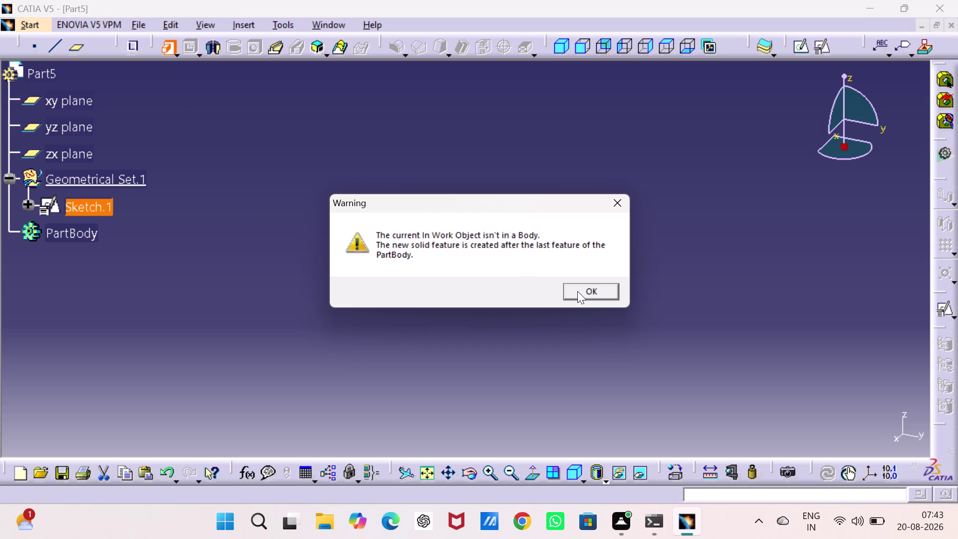
click(579, 290)
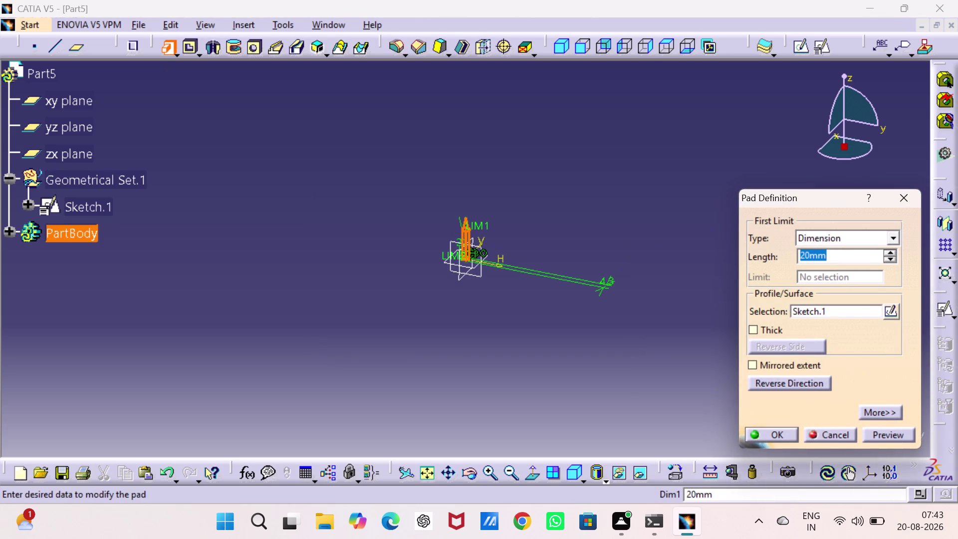
click(753, 363)
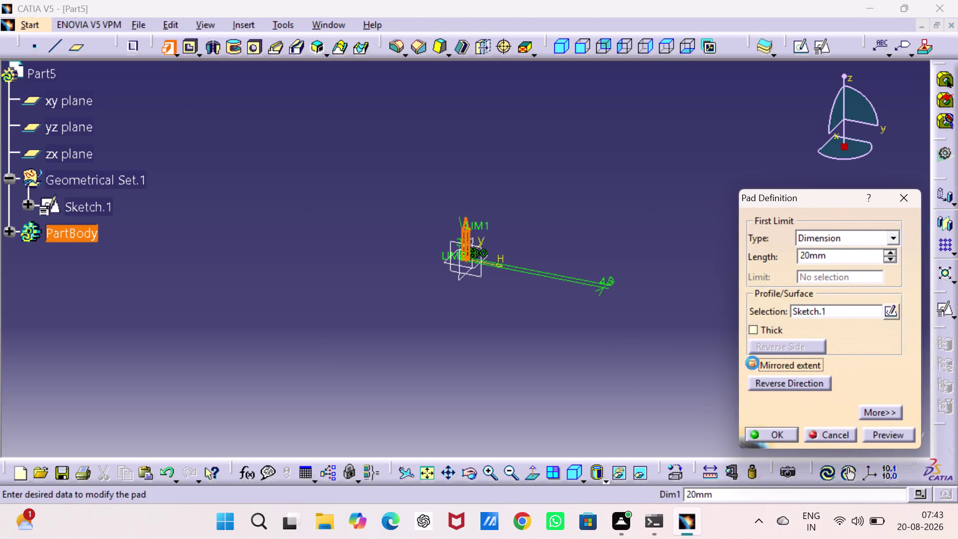
text(1.)
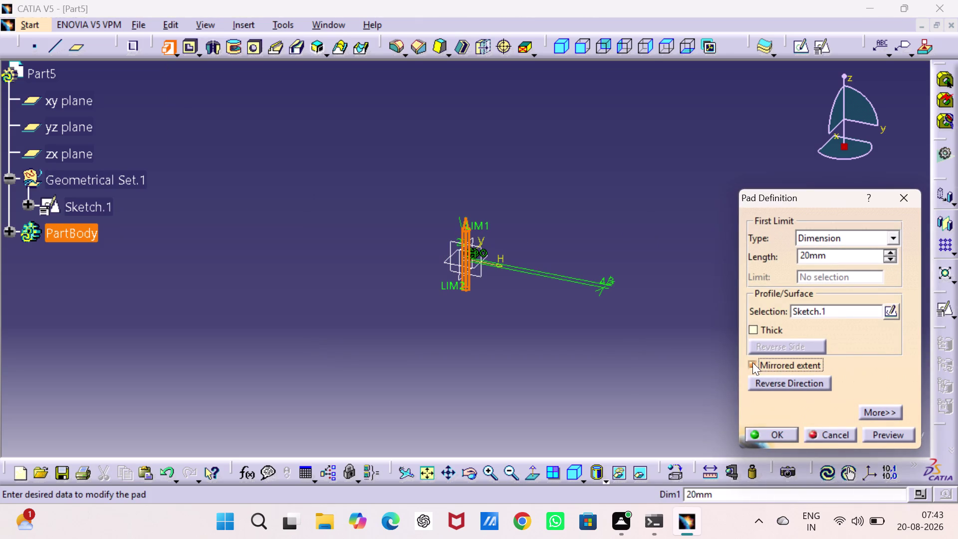
text(5)
key(Return)
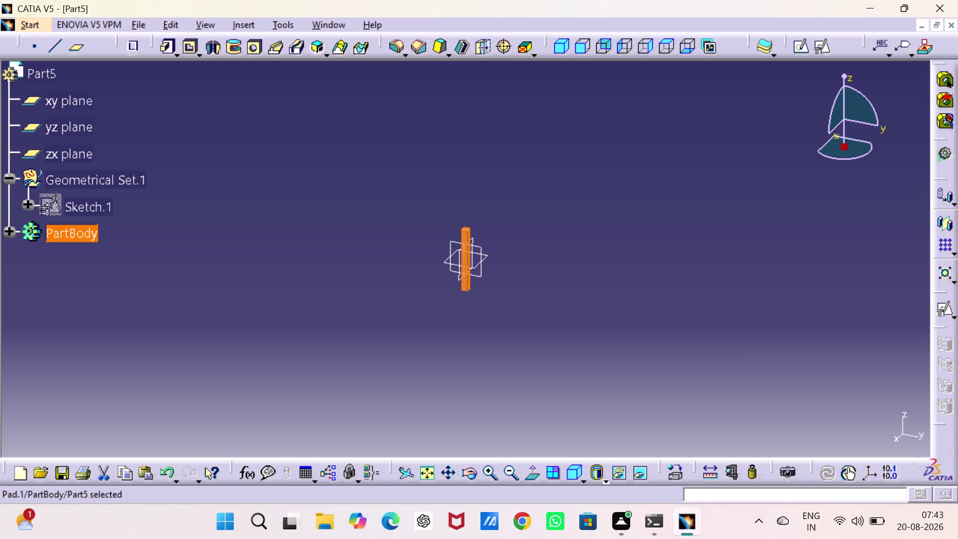
drag(723, 341, 721, 336)
Re-edit Pad.1 to a 1.5 mm length and fit the part in view.
double_click(164, 45)
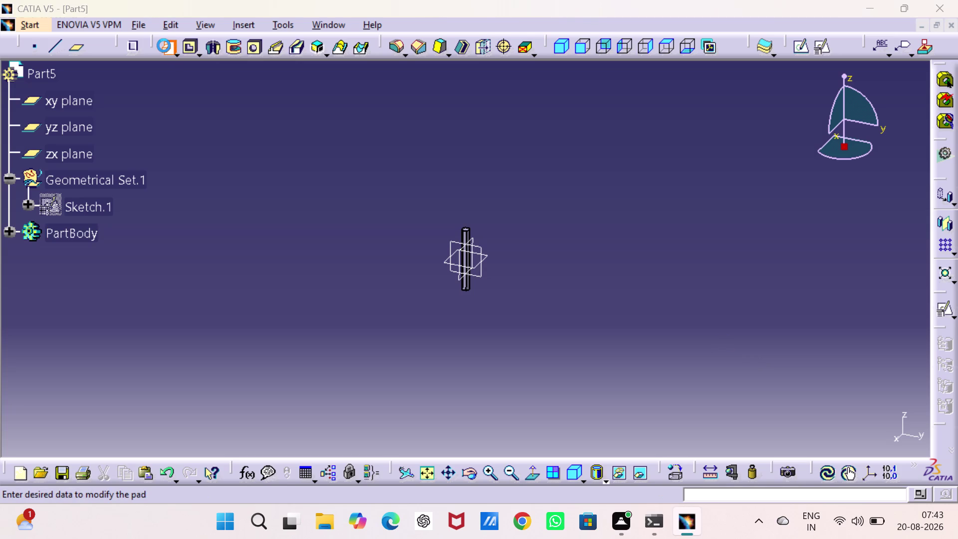
click(905, 194)
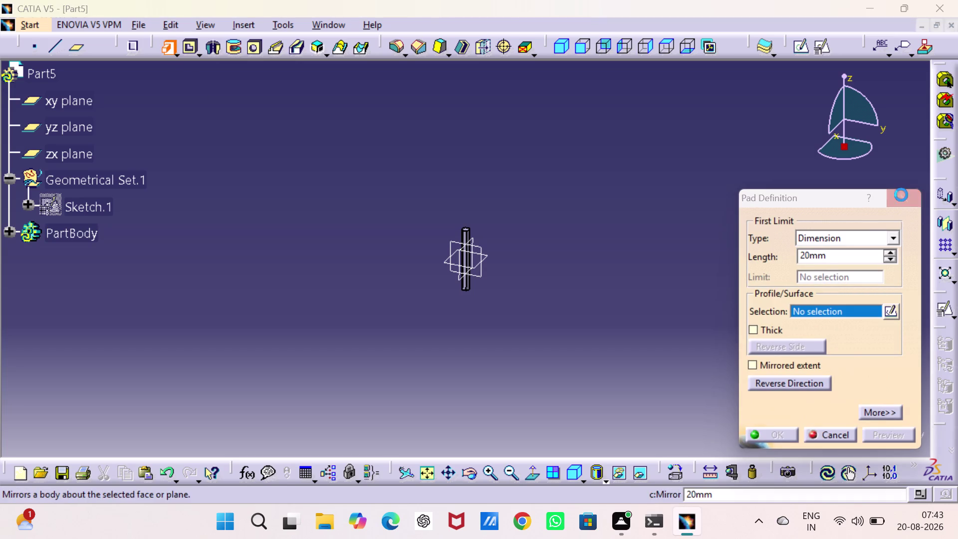
click(6, 232)
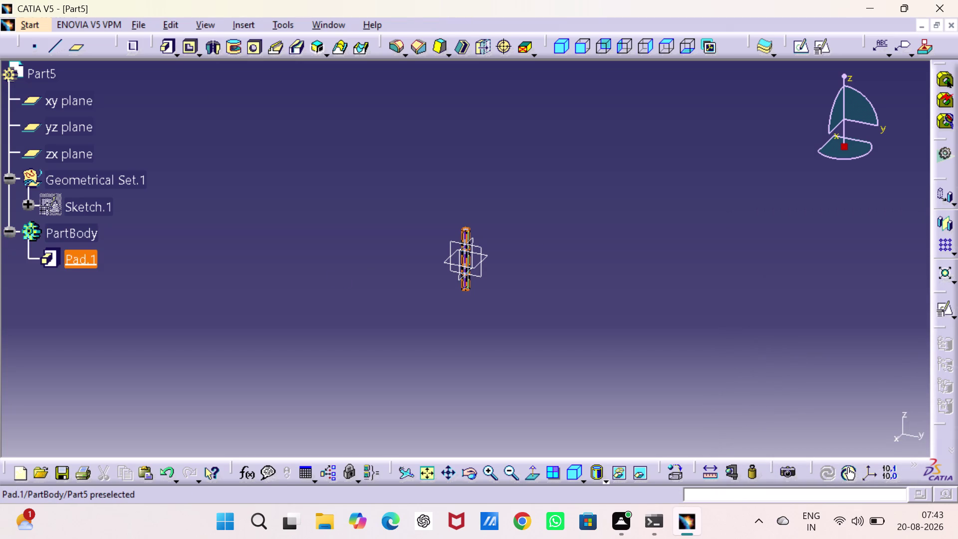
click(59, 258)
click(59, 261)
double_click(74, 263)
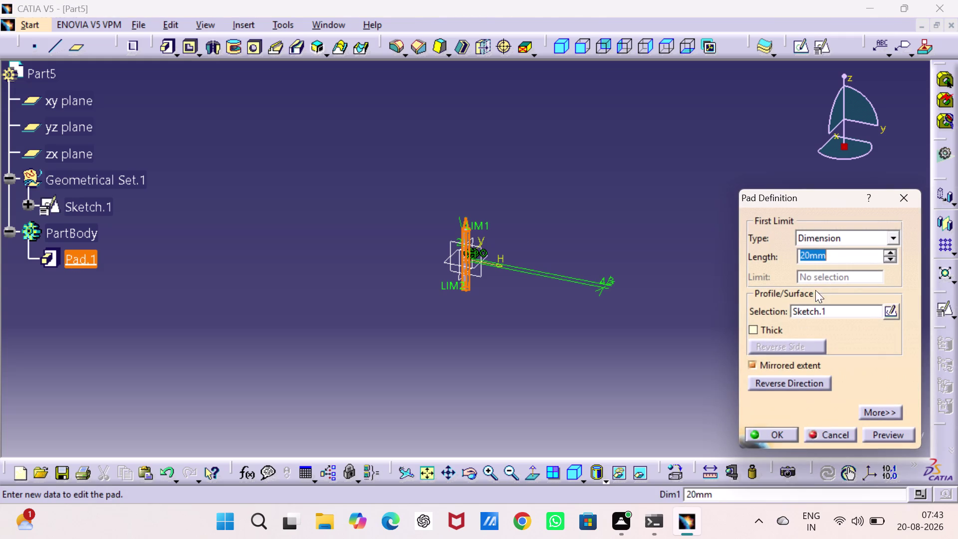
text(1)
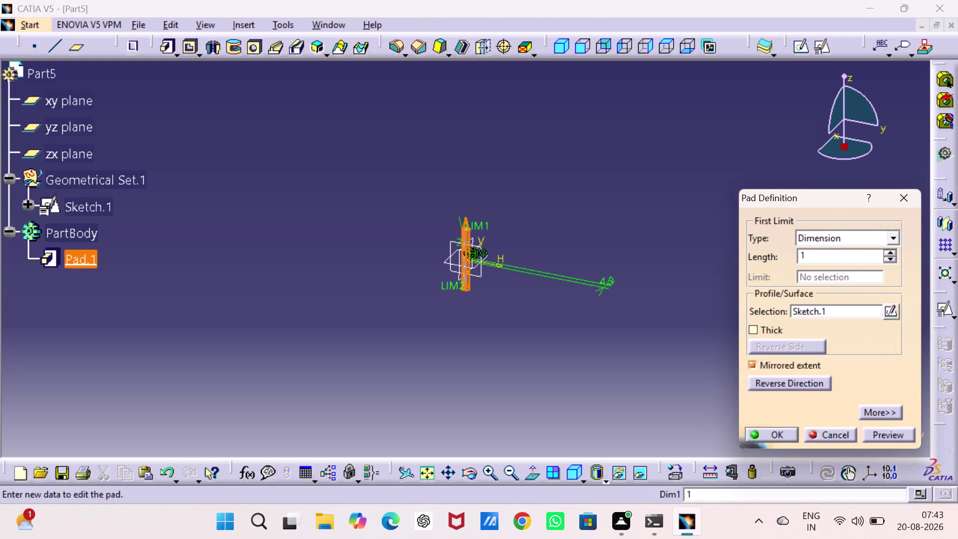
text(.5)
key(Return)
click(475, 343)
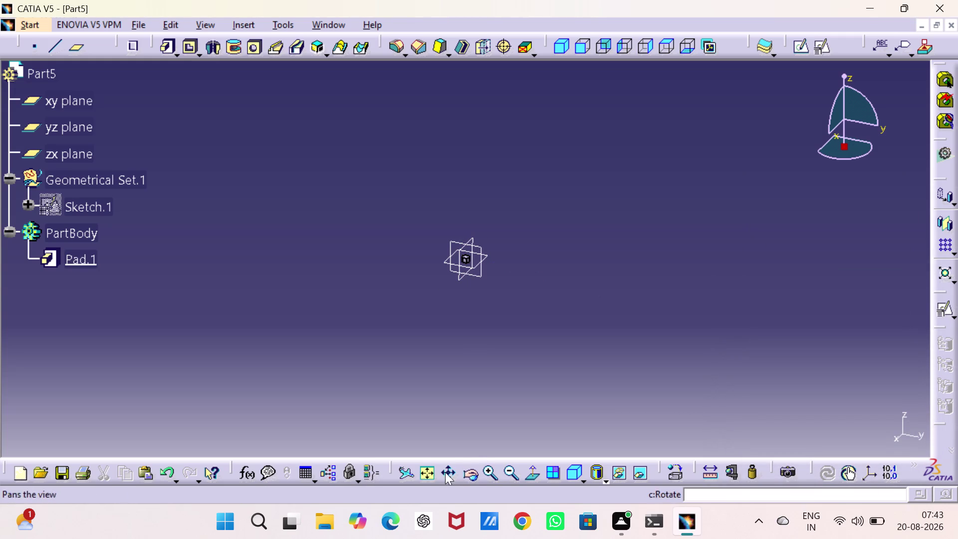
click(425, 471)
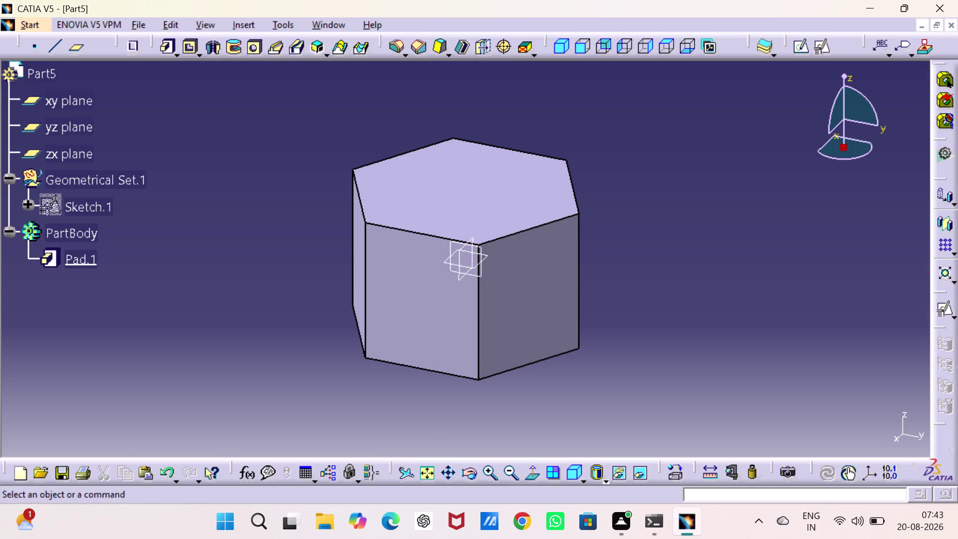
Open Sketch.2 on the top face of the hexagonal head.
click(65, 105)
click(69, 123)
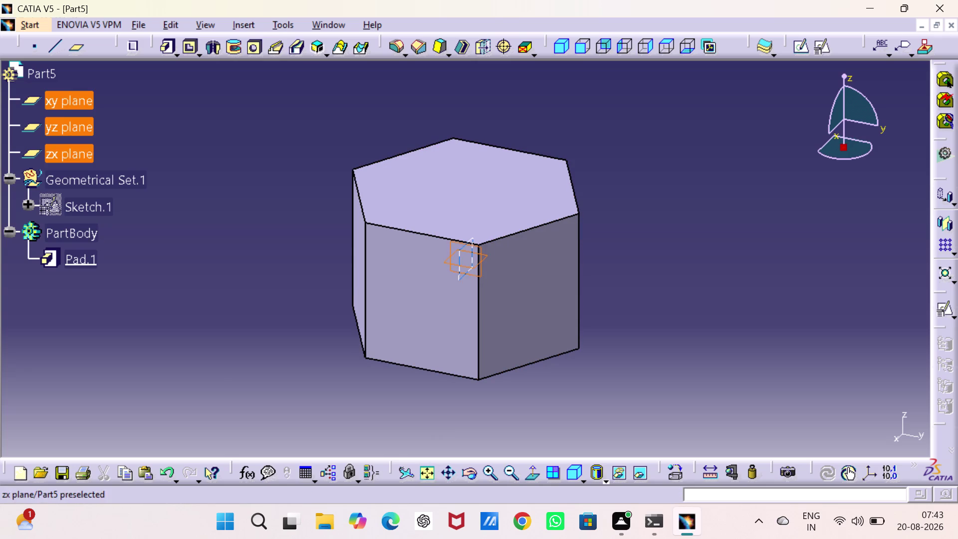
click(74, 159)
right_click(74, 152)
click(248, 121)
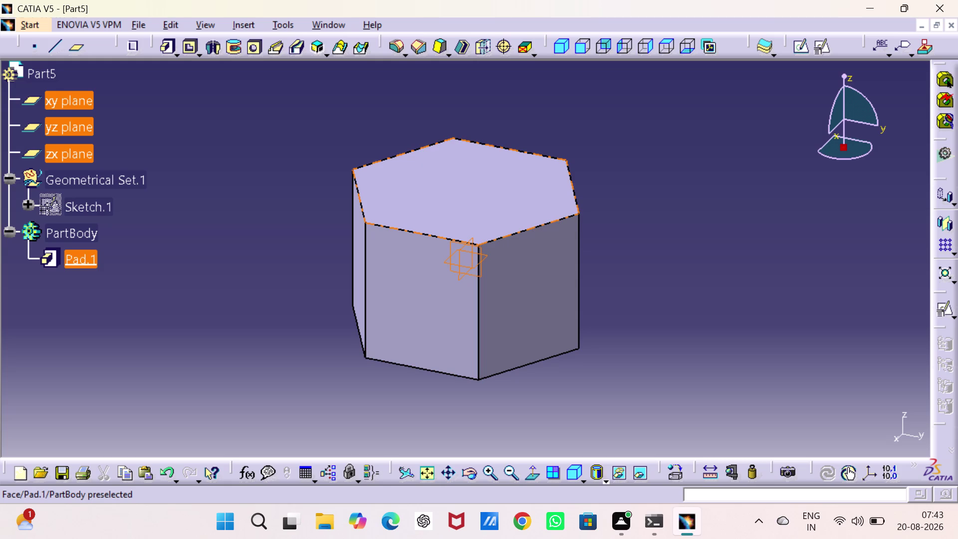
click(476, 190)
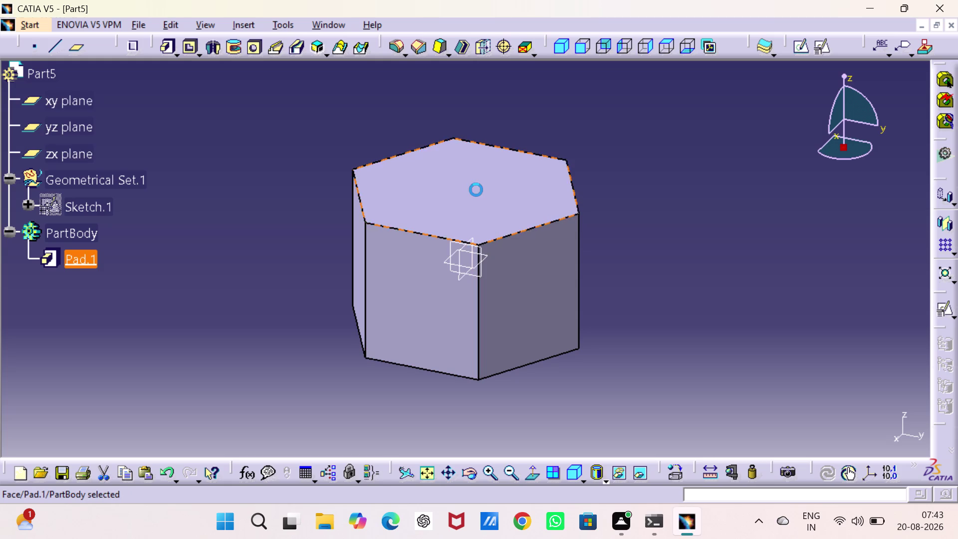
click(802, 53)
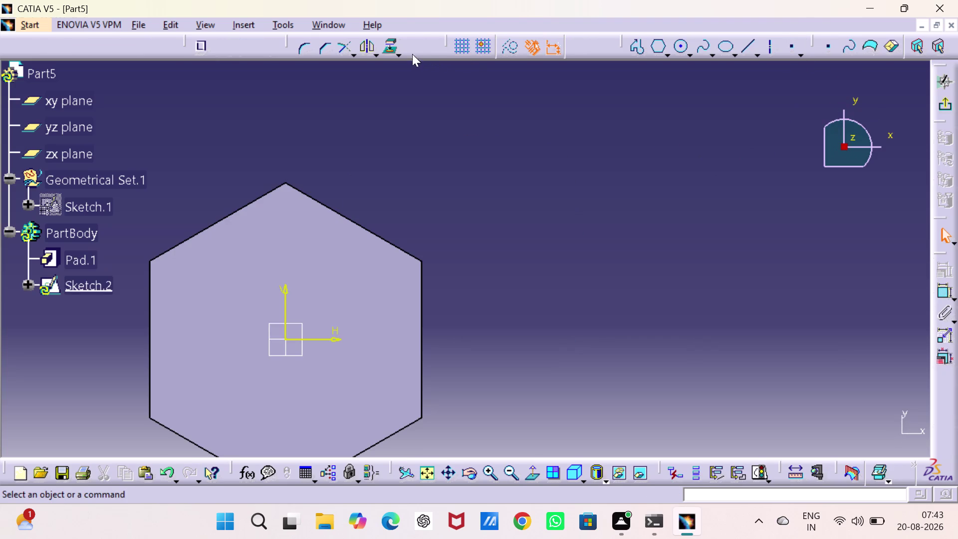
click(679, 47)
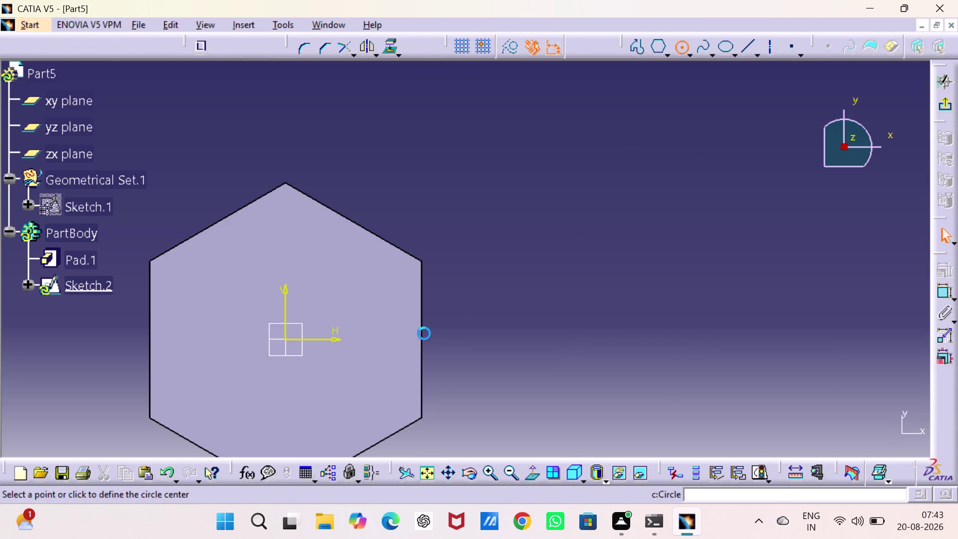
Draw a circle at the sketch origin, dimension it to 2.5 mm diameter, and exit.
click(285, 341)
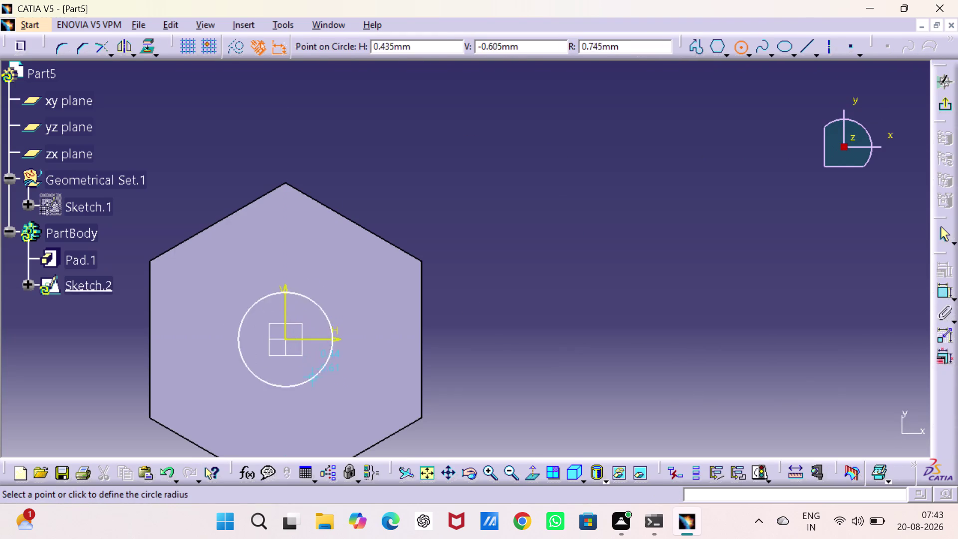
drag(324, 405, 329, 399)
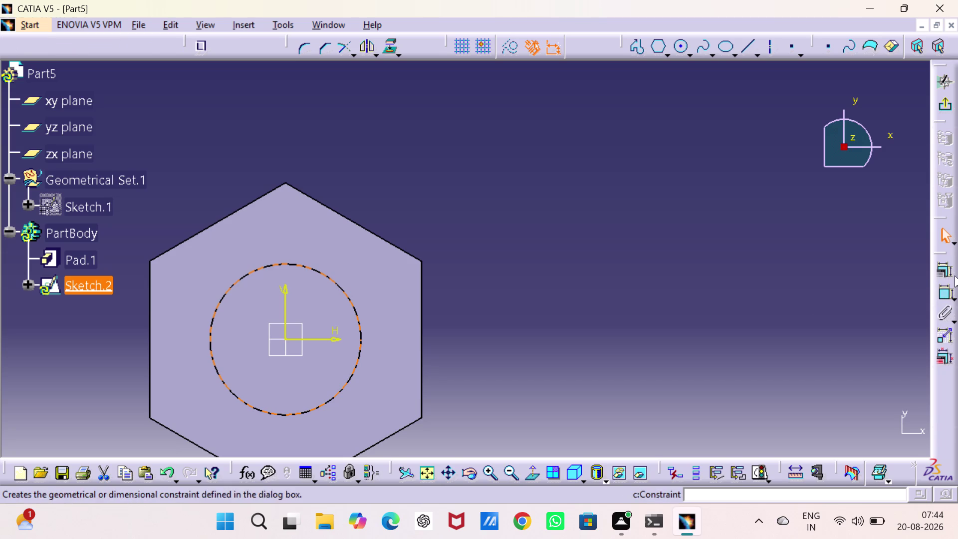
drag(943, 291, 938, 291)
click(517, 260)
double_click(518, 260)
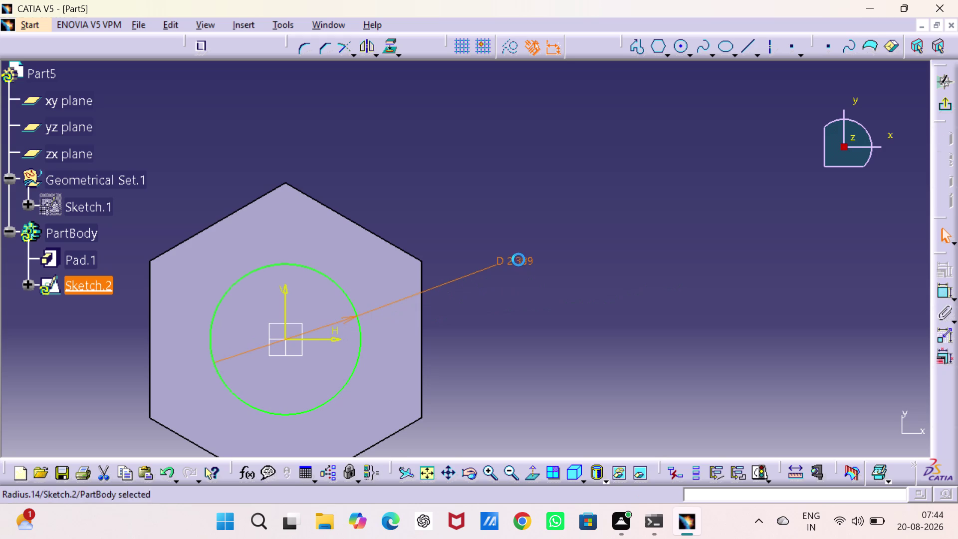
text(2.)
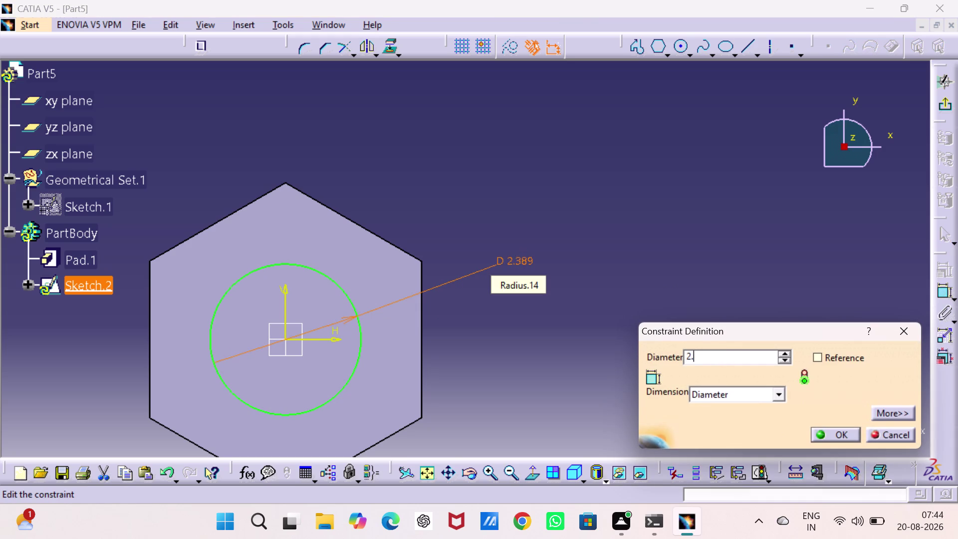
text(5)
key(Return)
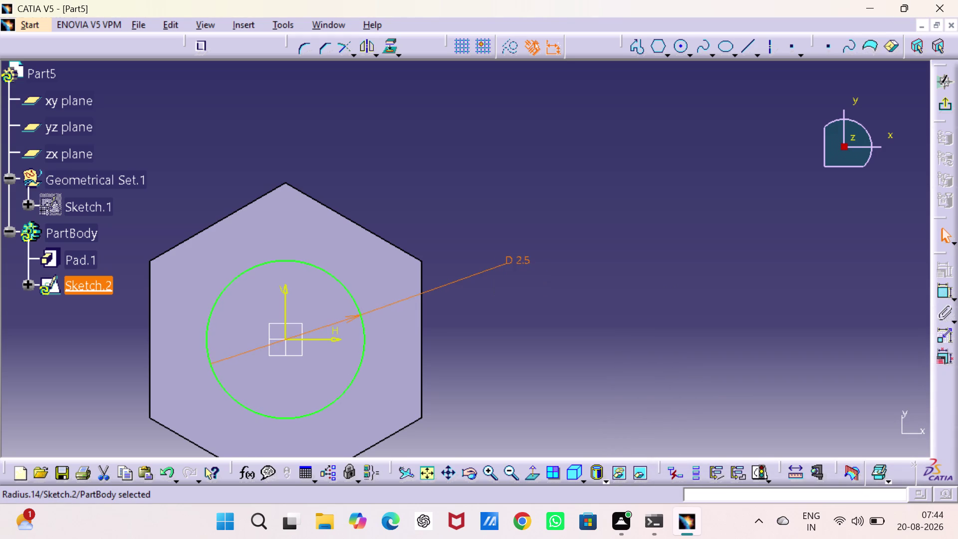
click(943, 108)
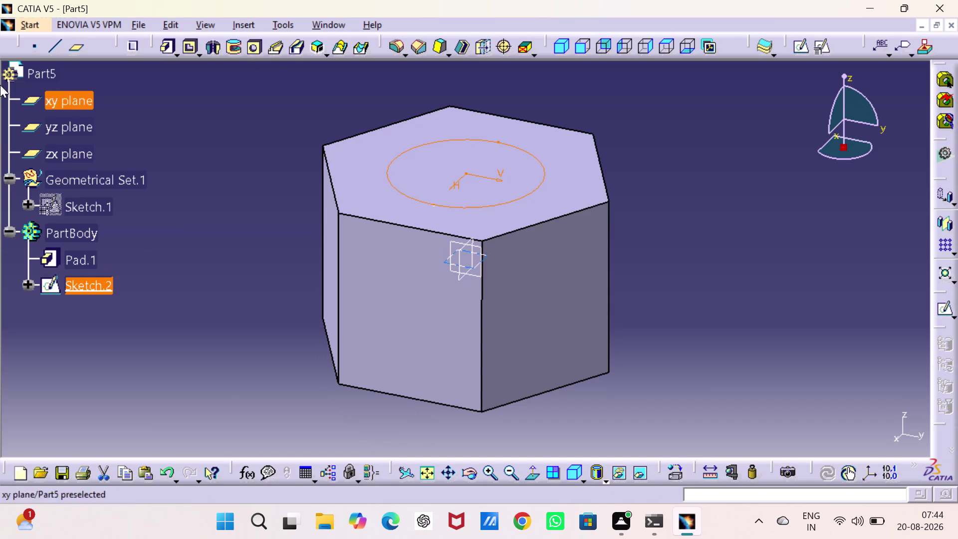
click(188, 48)
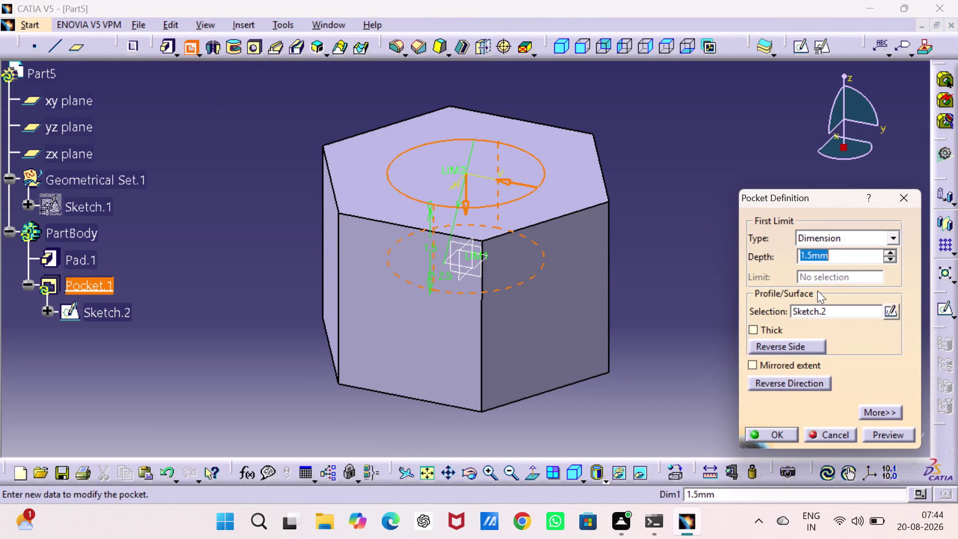
Set the pocket depth to 3 mm and create the pocket.
key(3)
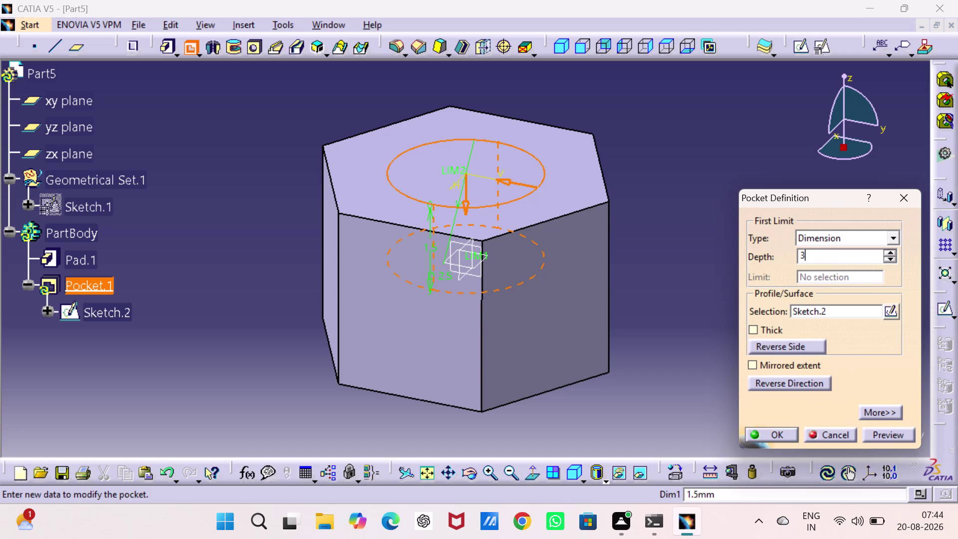
key(Return)
click(791, 336)
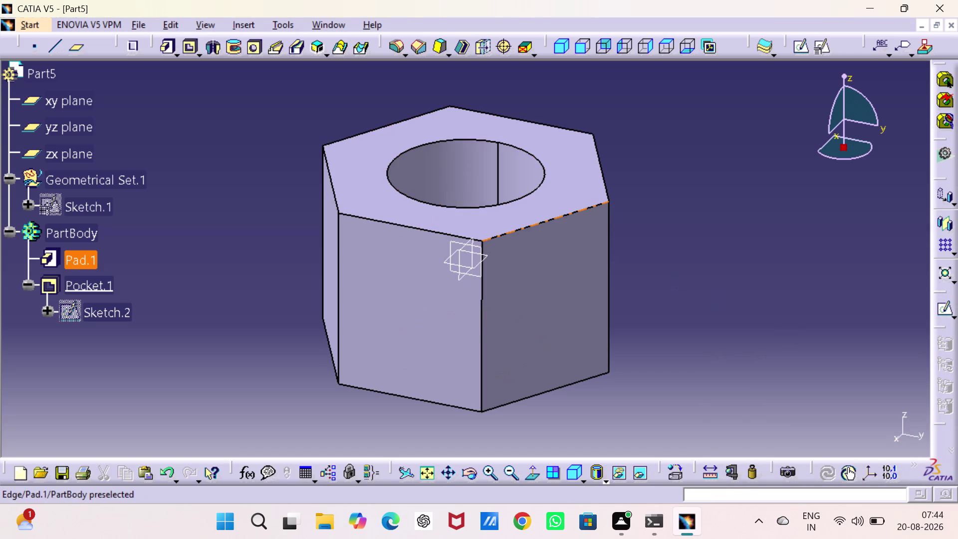
click(392, 46)
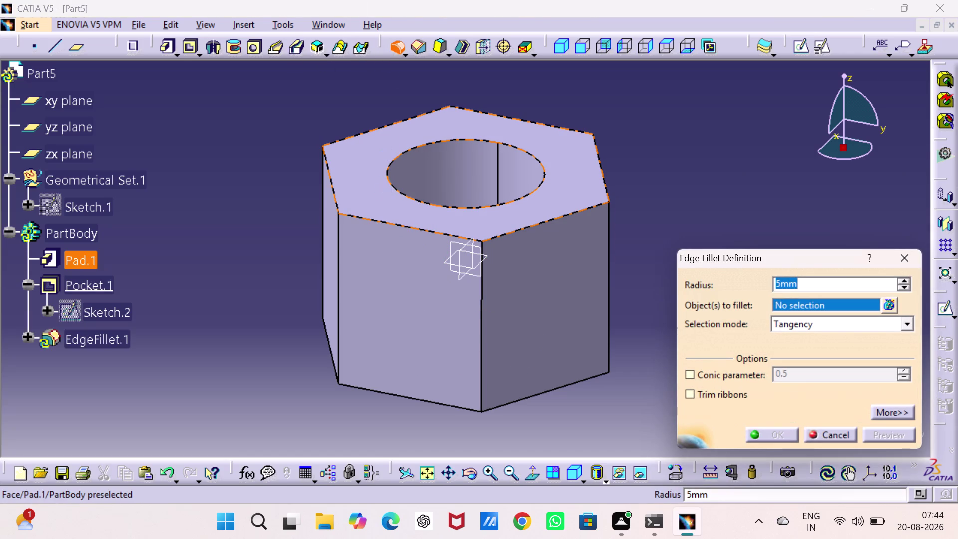
key(3)
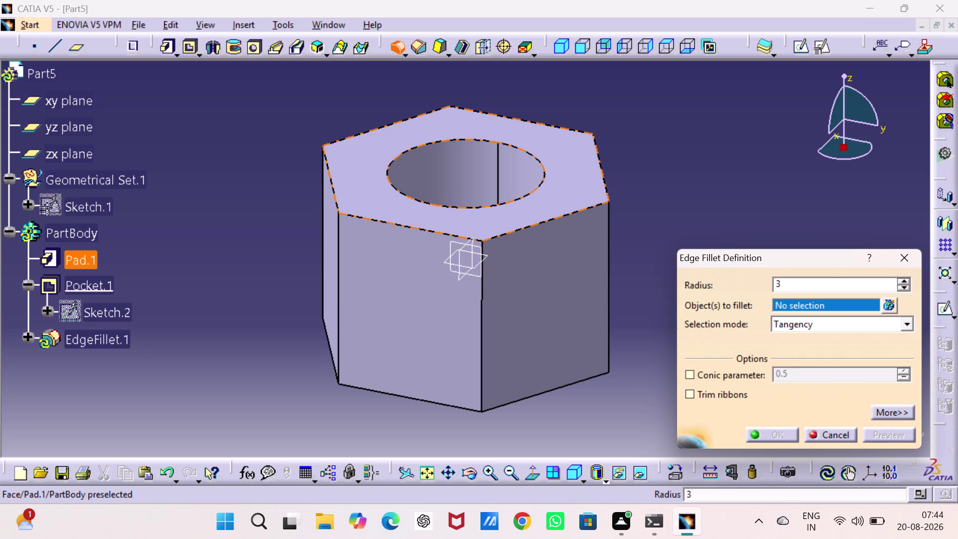
click(530, 220)
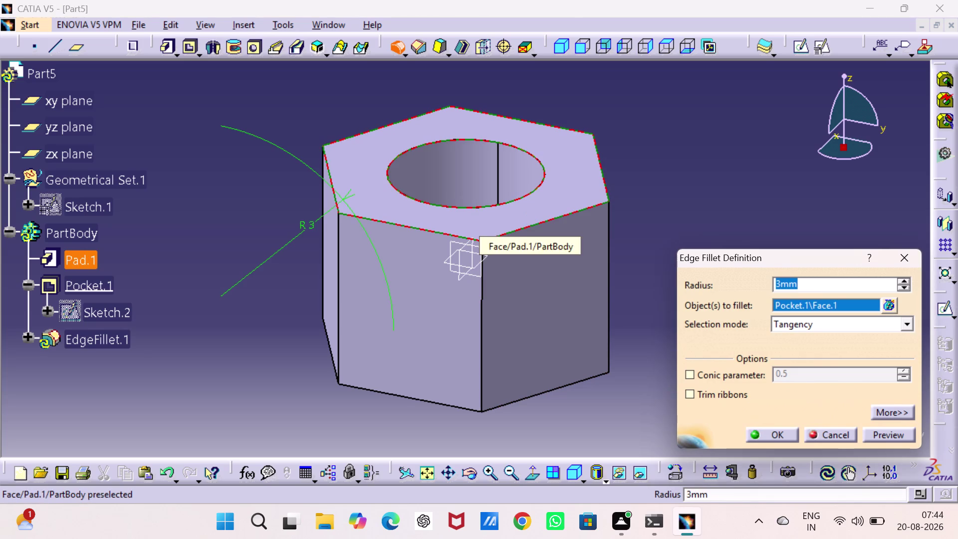
click(881, 435)
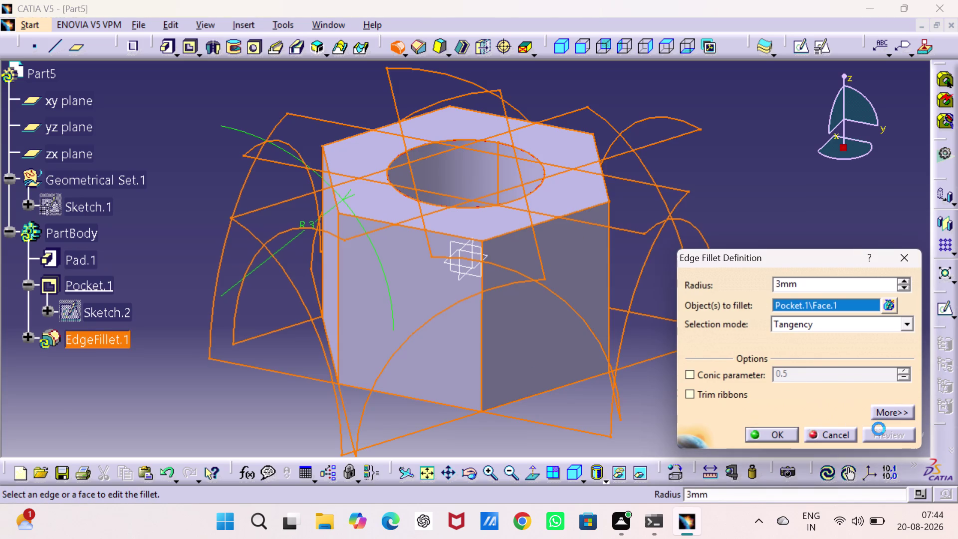
double_click(810, 288)
key(1)
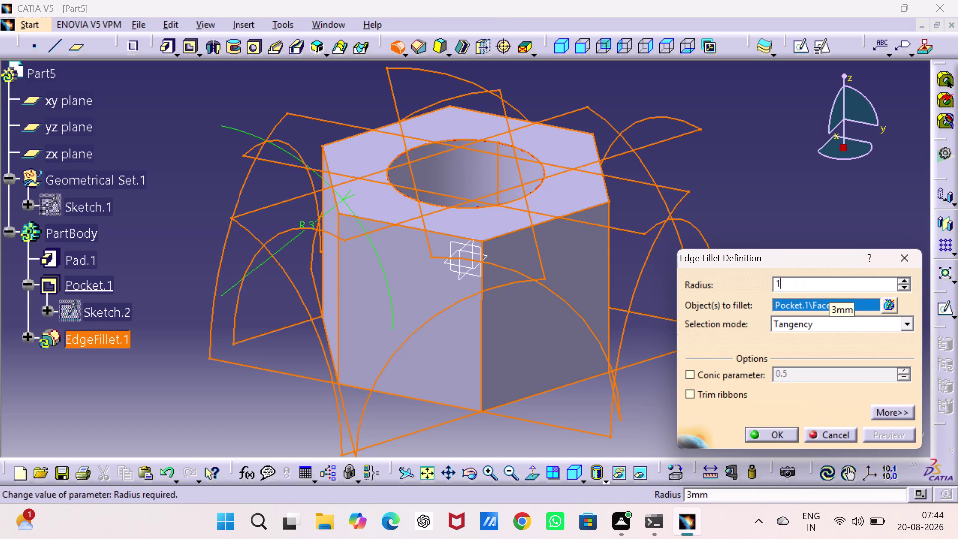
click(773, 434)
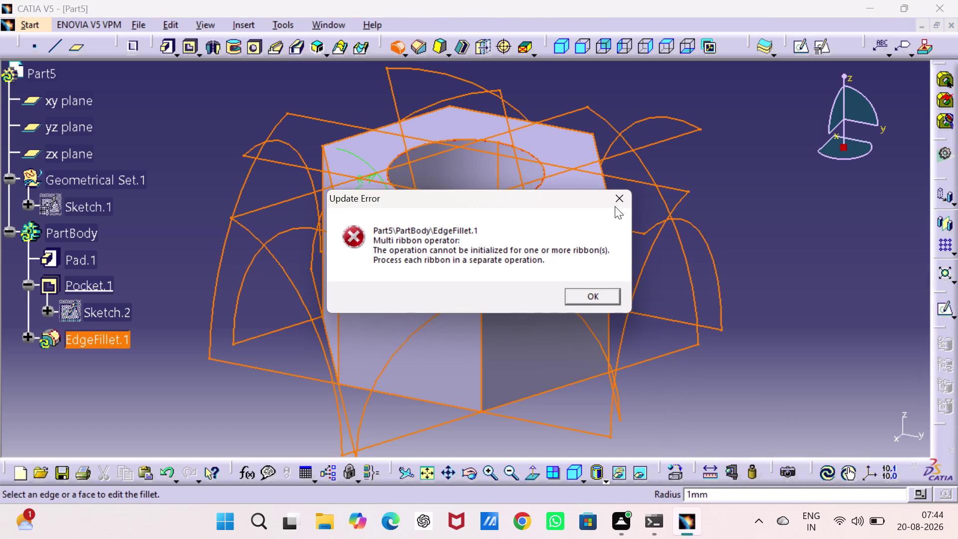
click(617, 199)
click(576, 288)
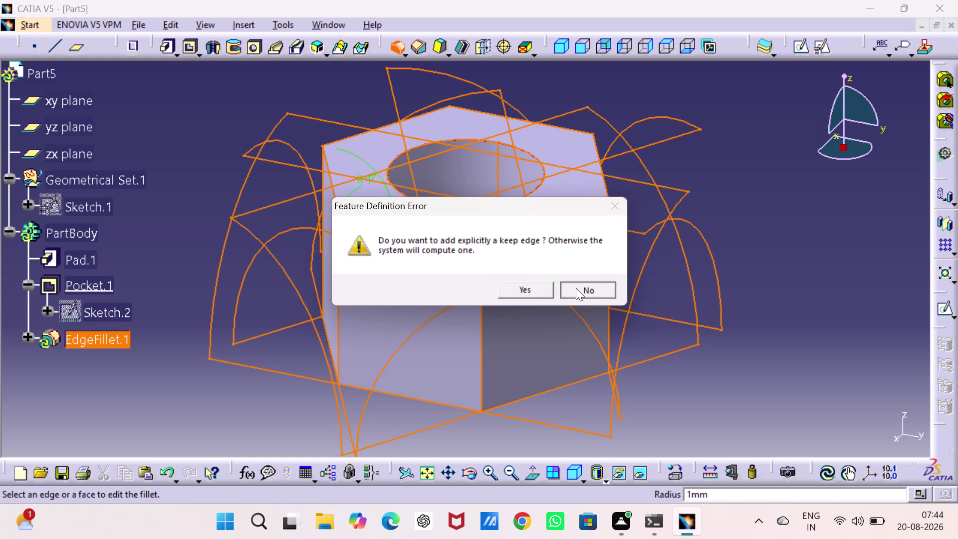
click(768, 224)
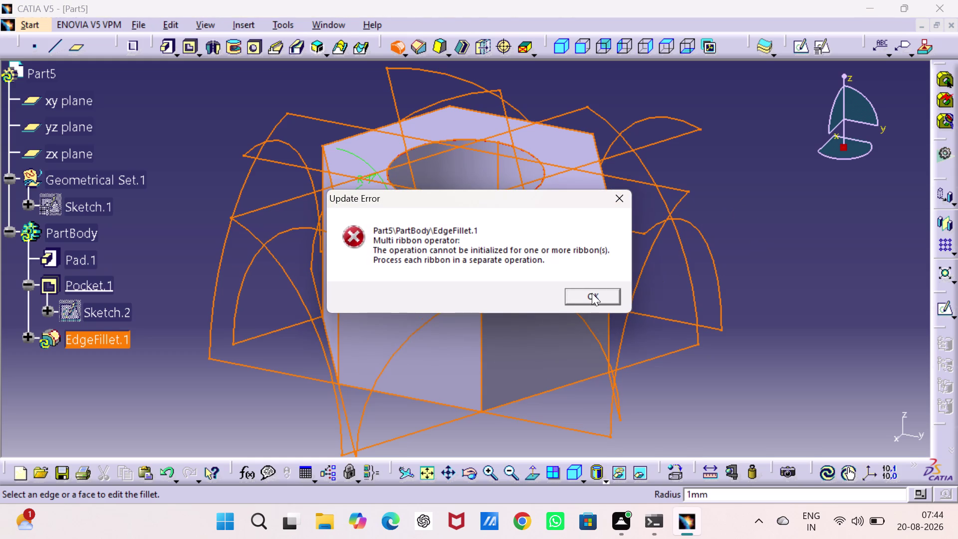
click(592, 297)
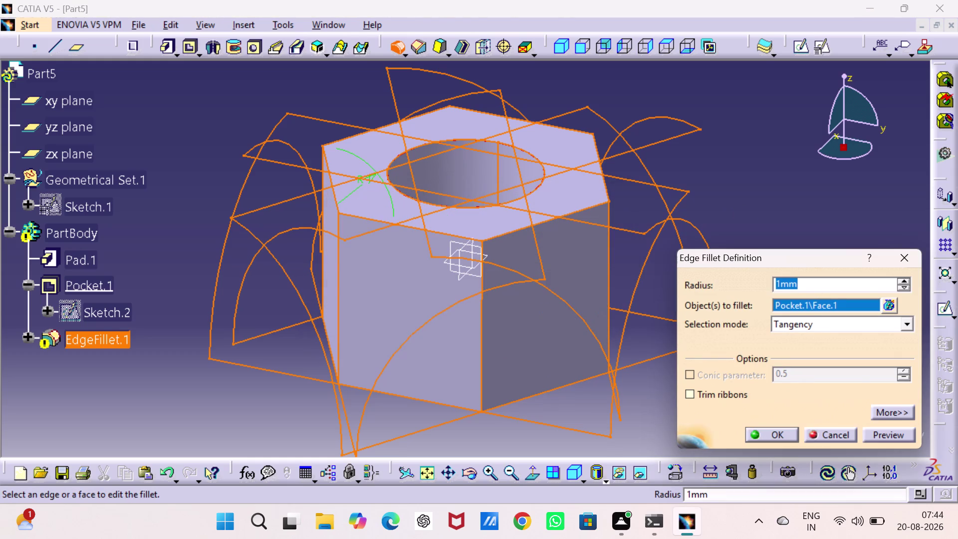
click(904, 262)
click(833, 253)
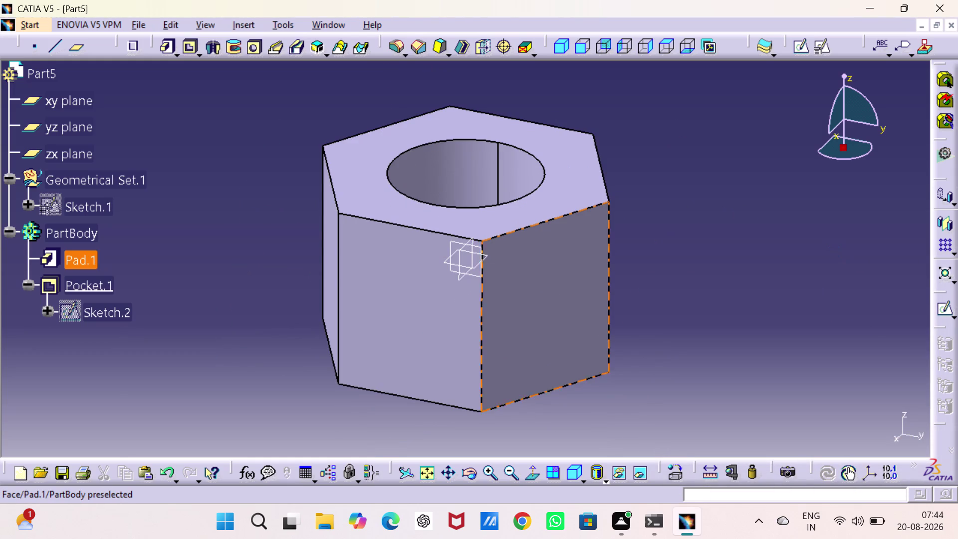
Select the top edges of the hexagonal head.
click(545, 220)
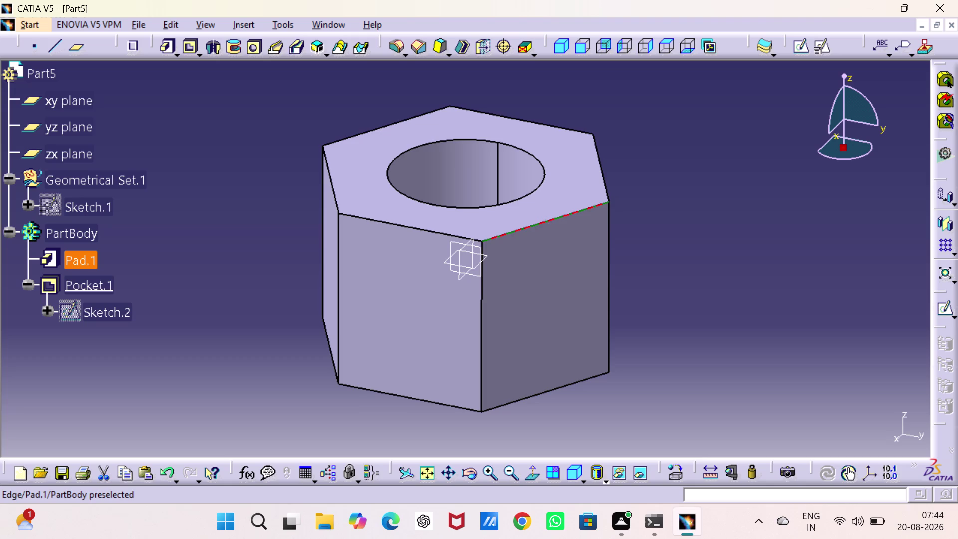
click(599, 176)
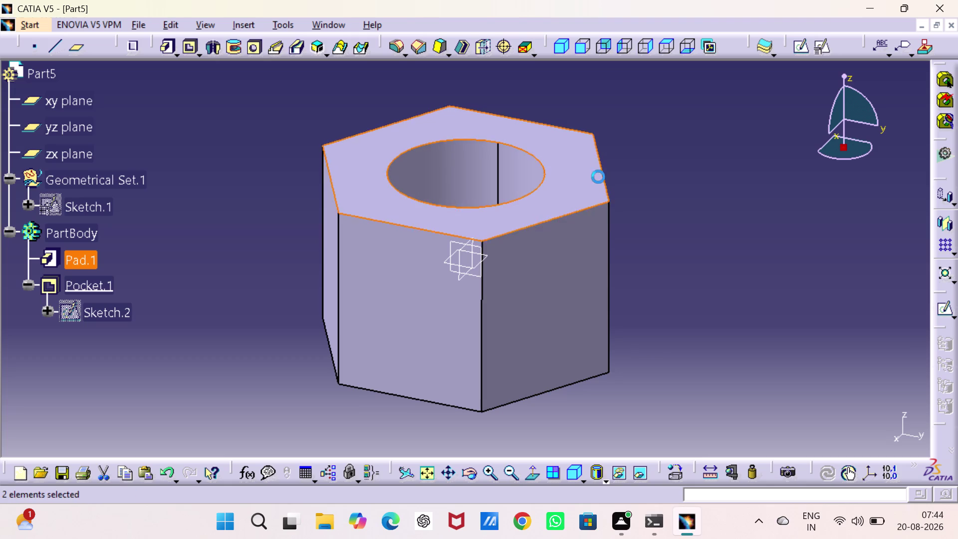
click(598, 177)
click(630, 177)
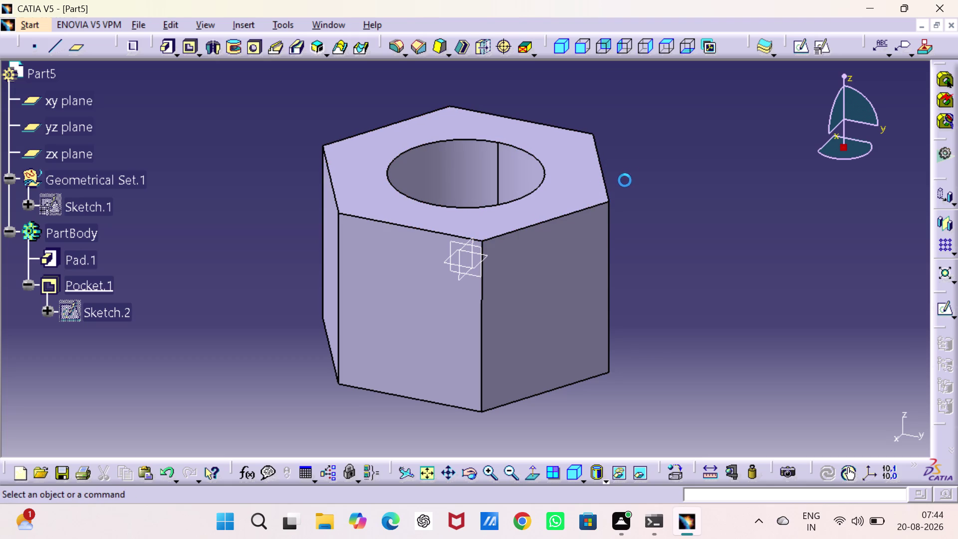
click(603, 193)
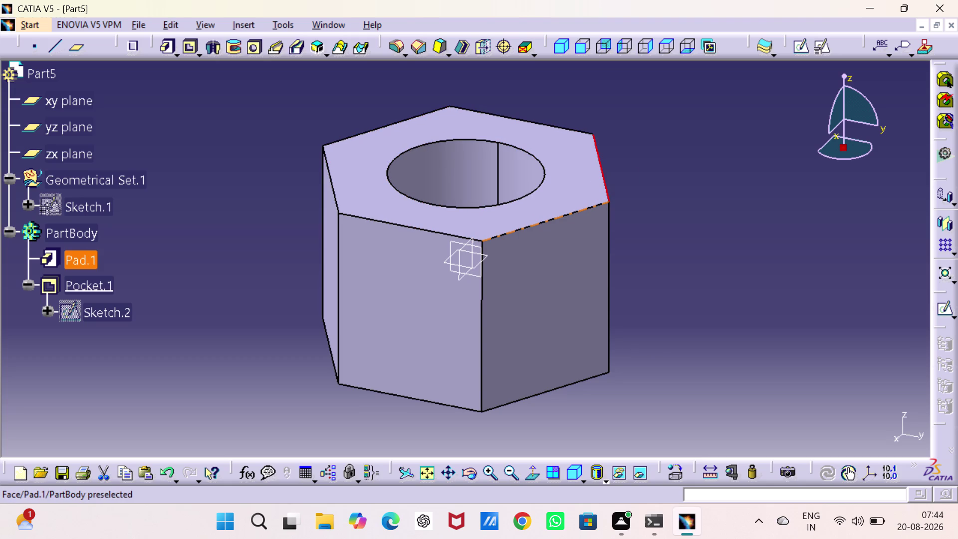
click(597, 206)
click(404, 227)
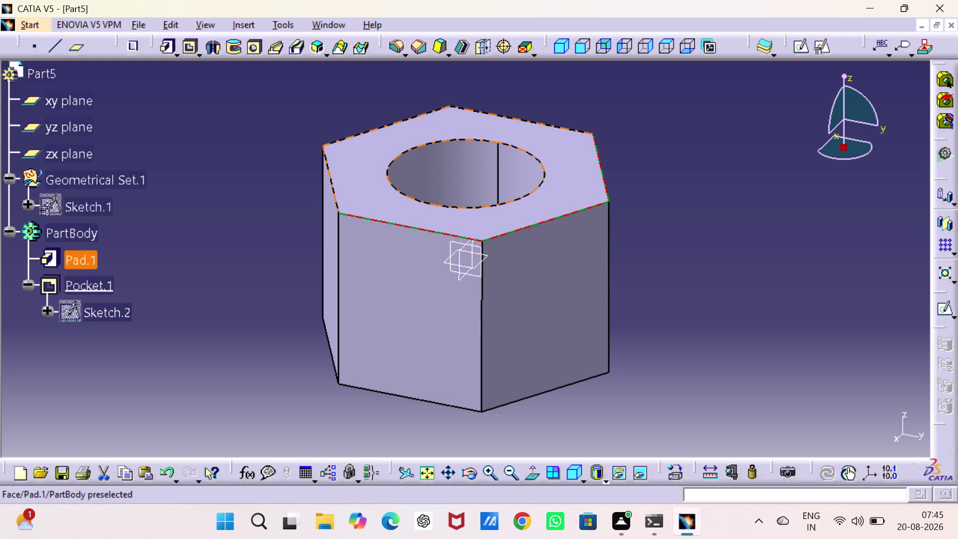
click(331, 177)
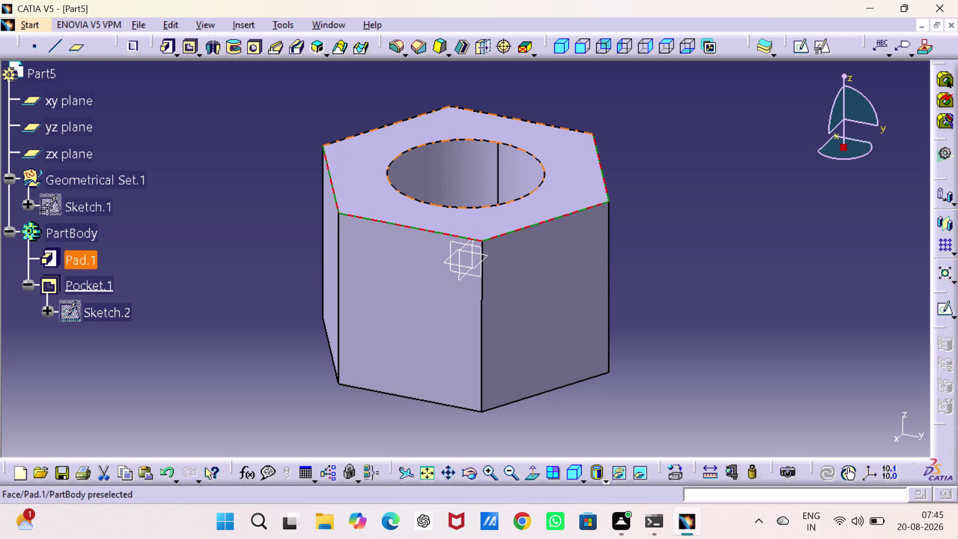
click(347, 140)
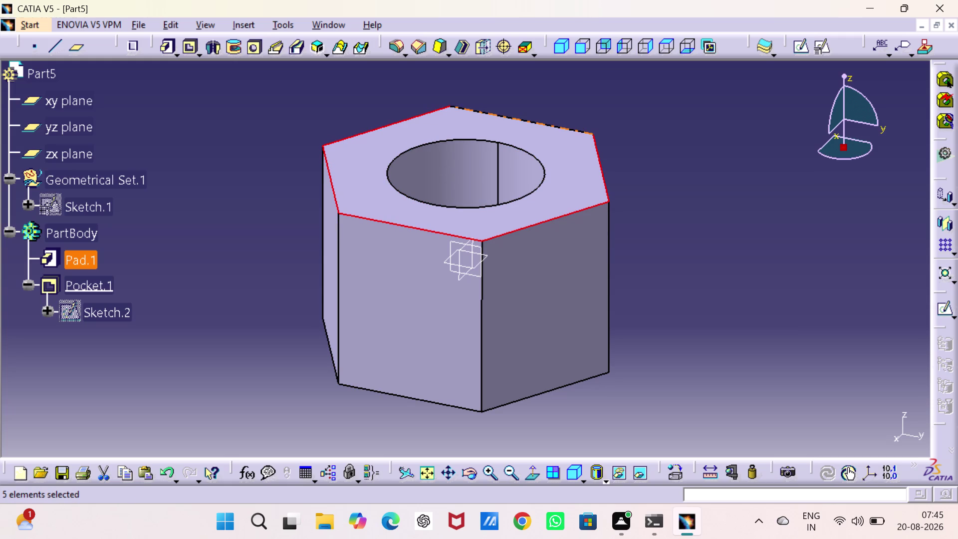
click(538, 128)
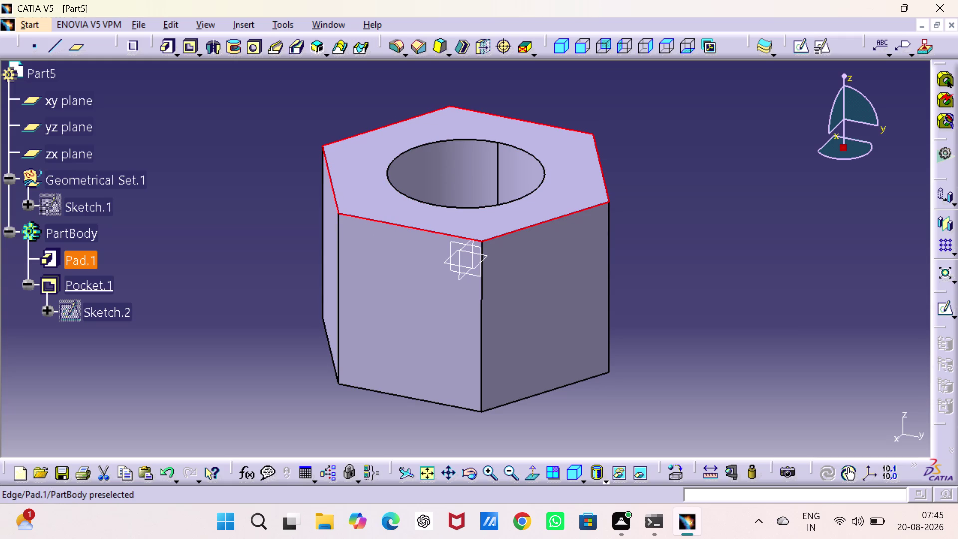
Fillet those edges, changing the radius from 2 mm to 1 mm.
click(395, 45)
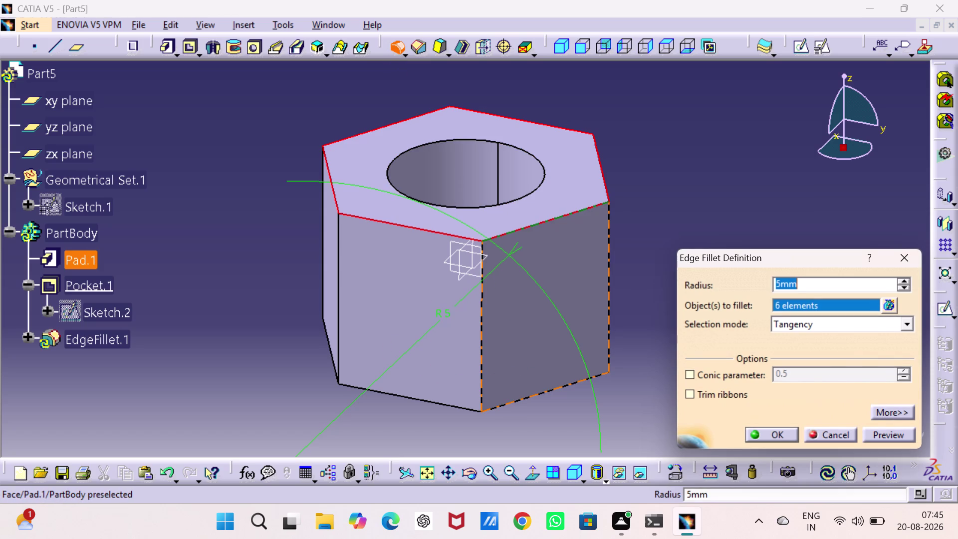
key(2)
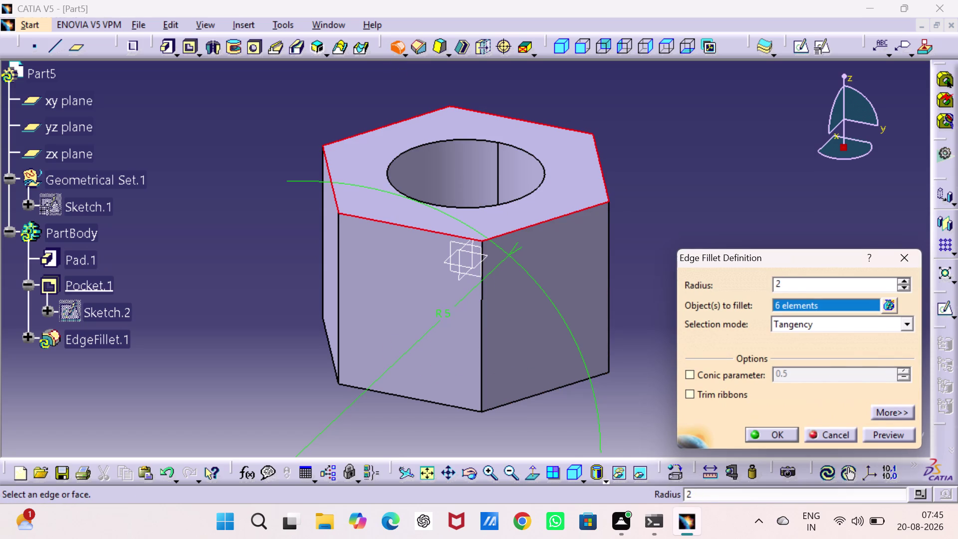
click(882, 431)
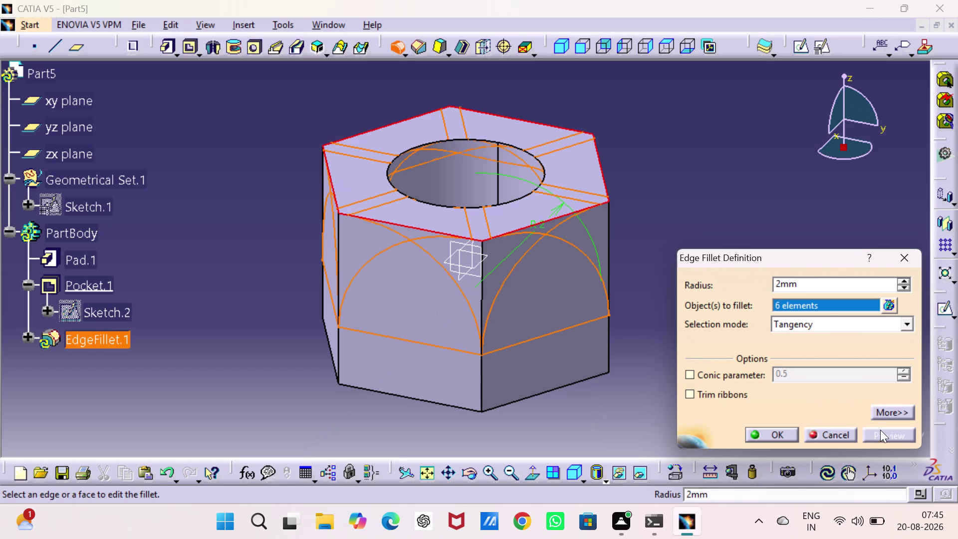
click(816, 285)
click(816, 284)
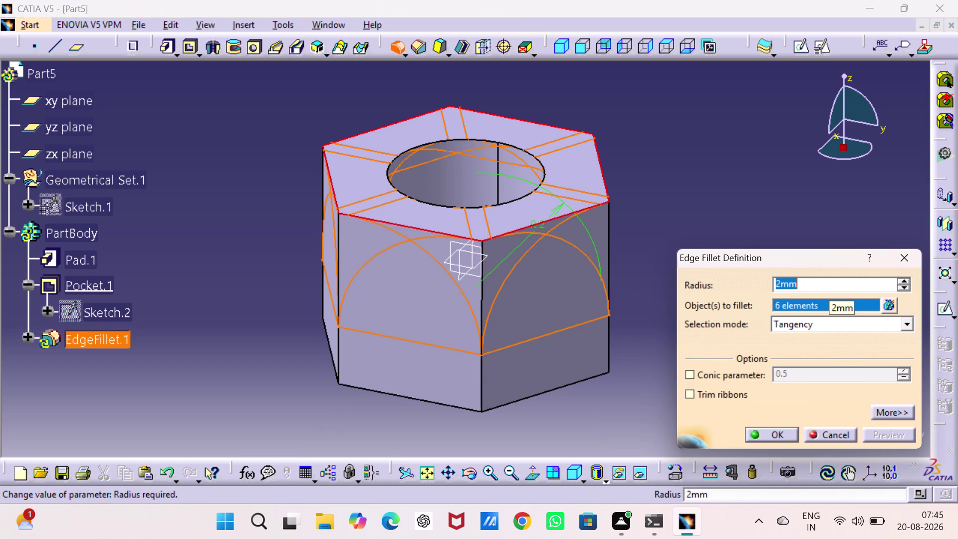
key(1)
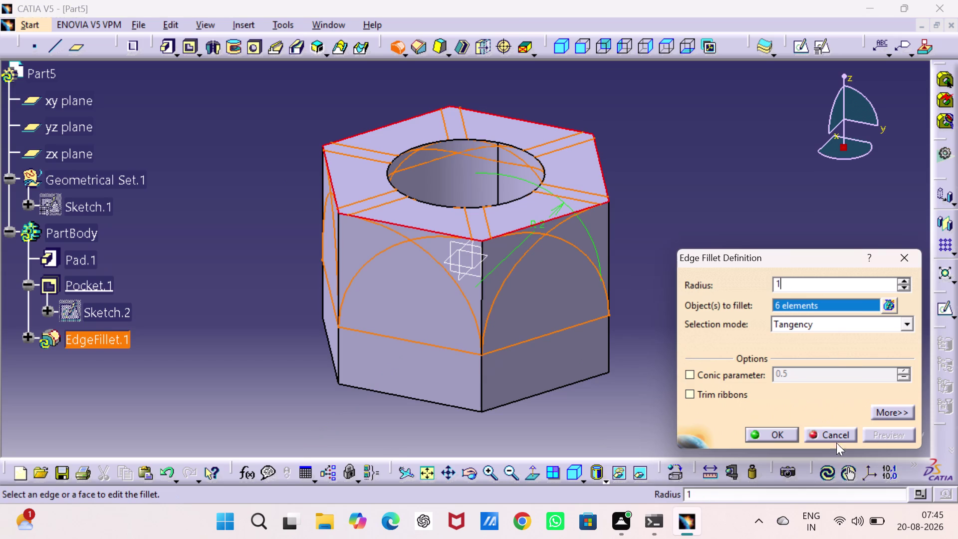
click(703, 136)
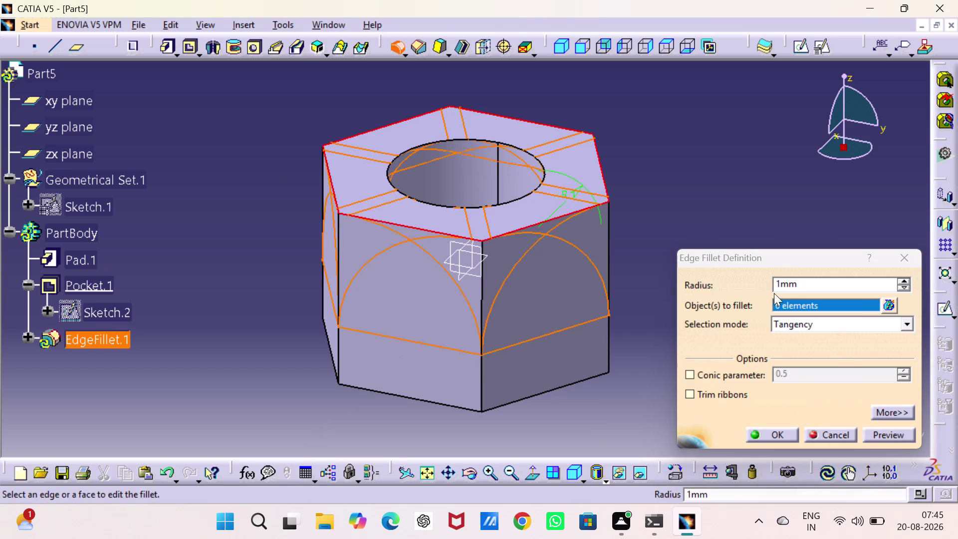
click(895, 433)
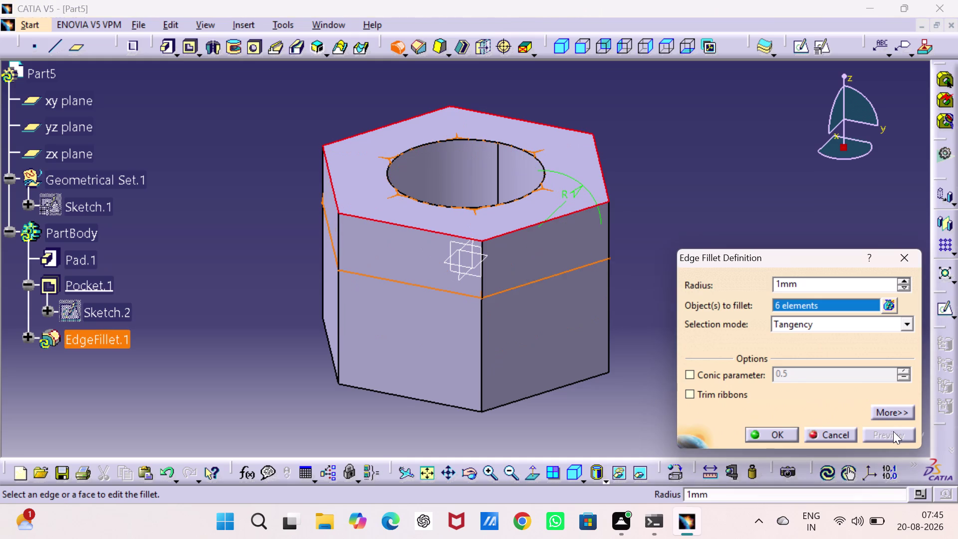
click(769, 433)
click(729, 314)
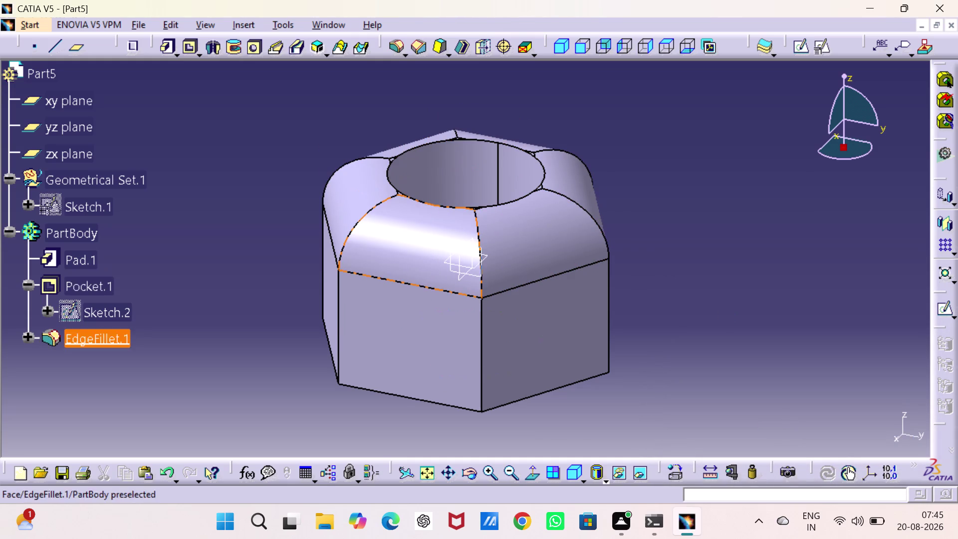
Orbit the view to face the front of the part.
middle_drag(302, 315, 276, 222)
right_drag(302, 316, 276, 223)
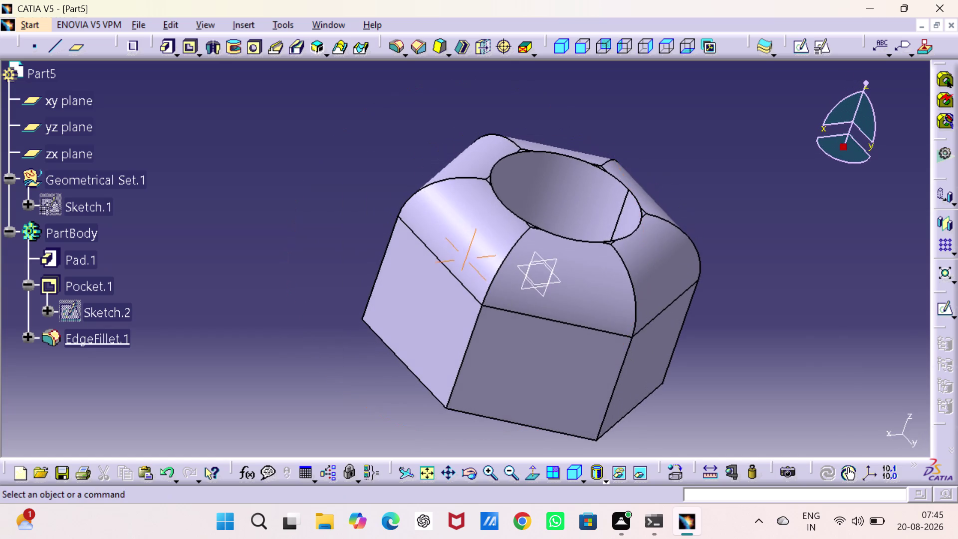
middle_drag(263, 271, 525, 153)
right_drag(264, 271, 525, 154)
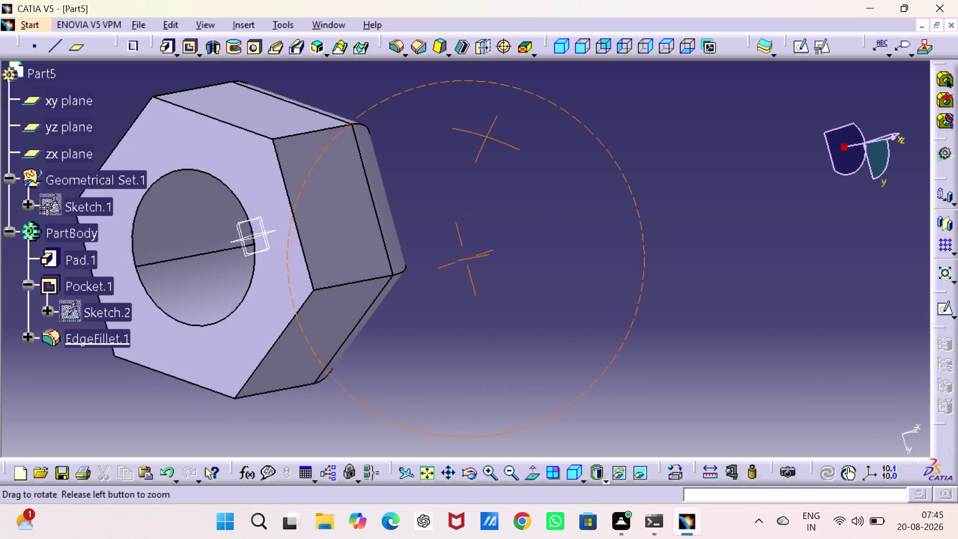
right_drag(525, 153, 534, 154)
middle_drag(525, 153, 539, 154)
middle_drag(492, 187, 663, 174)
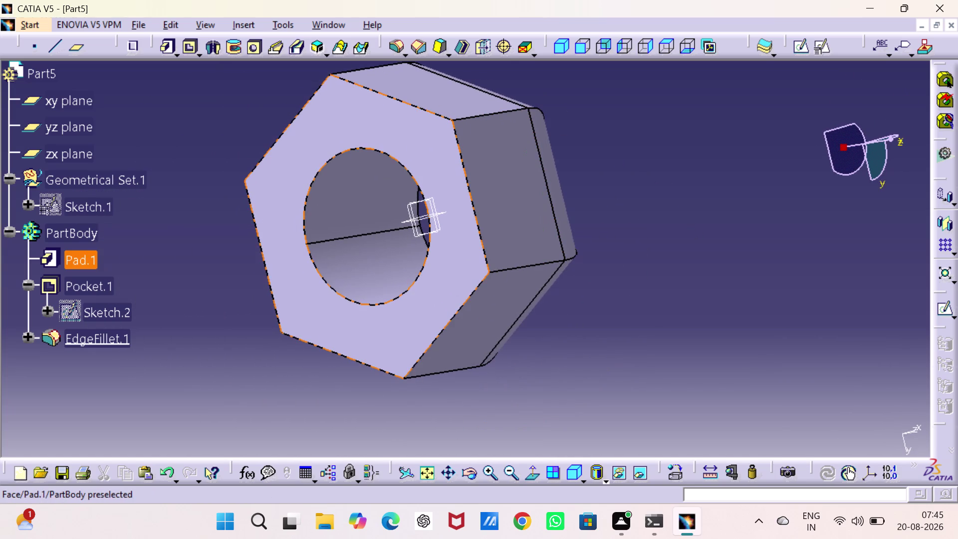
Fillet the six front hexagon edges with a 1 mm radius.
click(470, 192)
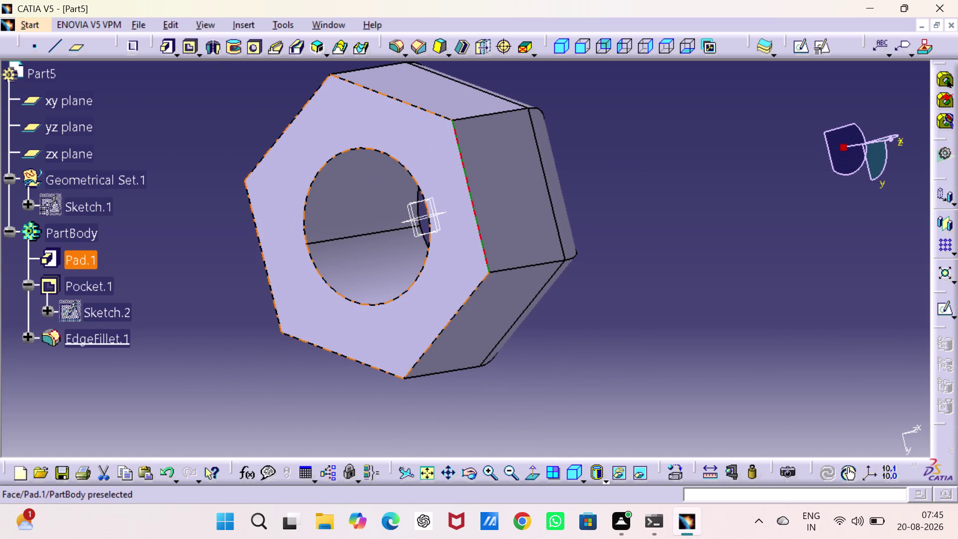
click(425, 113)
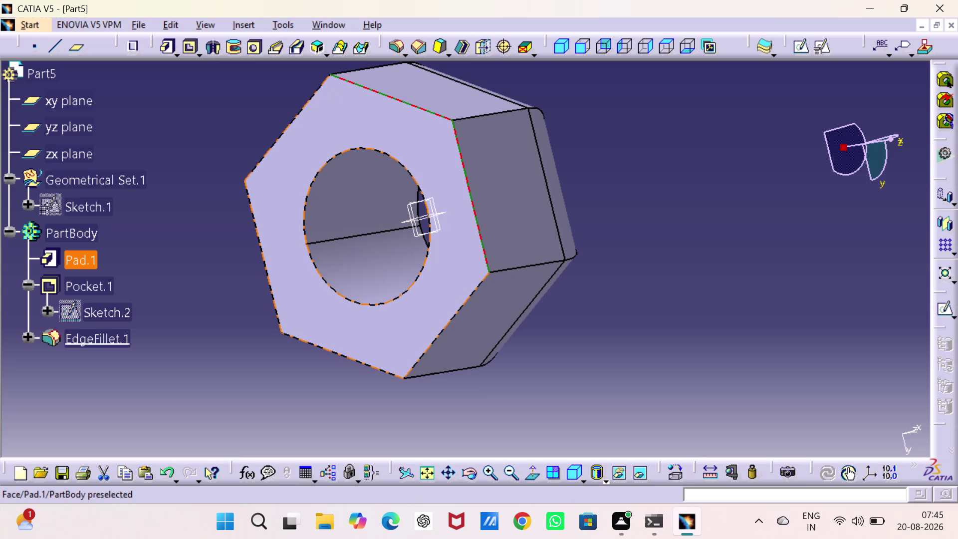
click(308, 106)
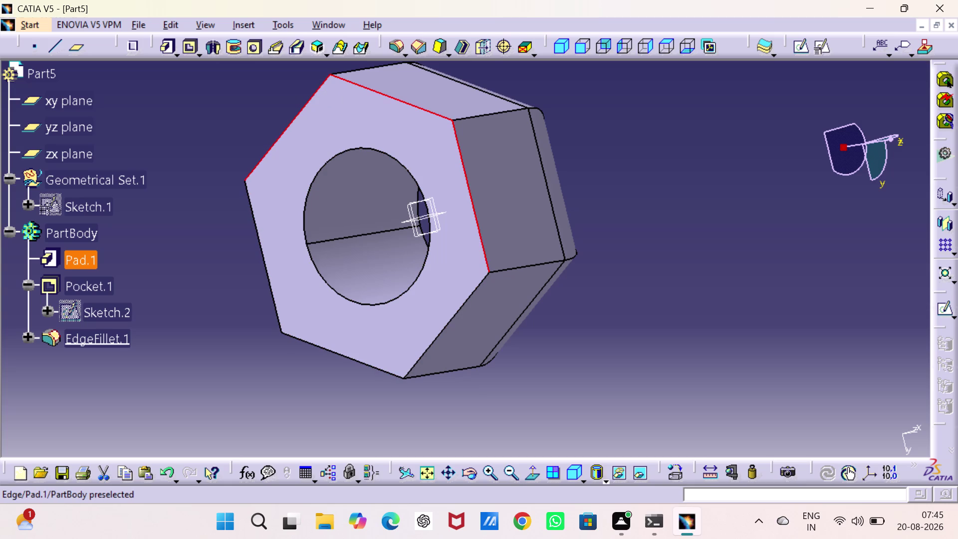
click(258, 243)
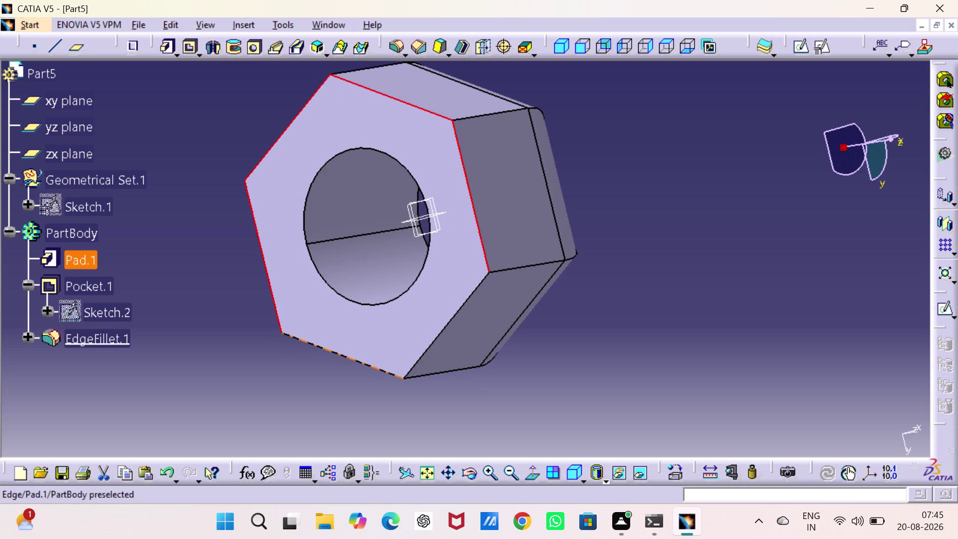
click(332, 351)
click(439, 333)
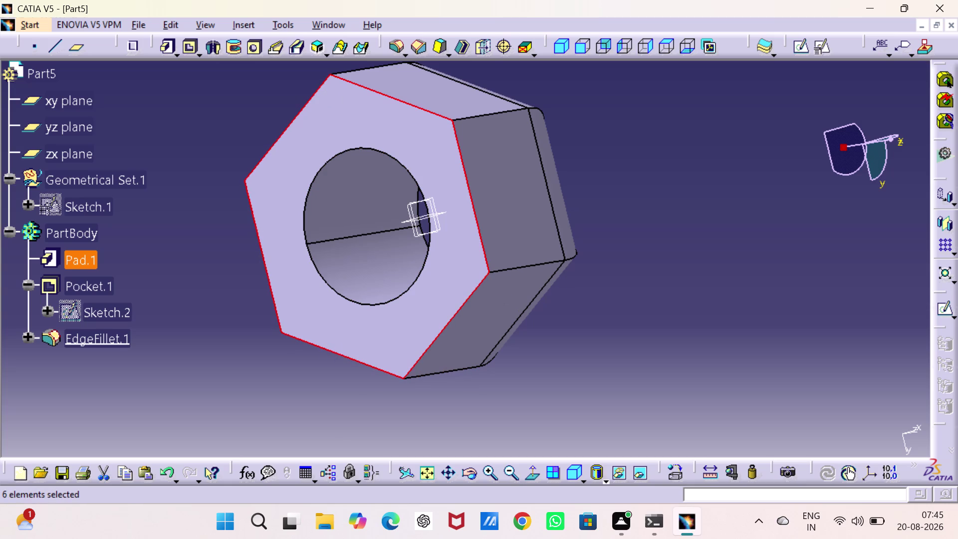
click(395, 46)
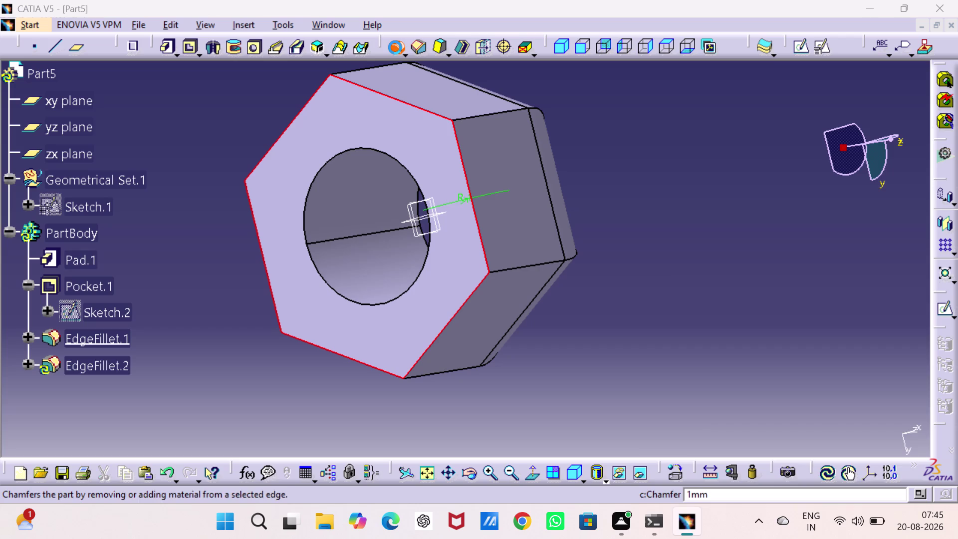
drag(781, 435, 776, 430)
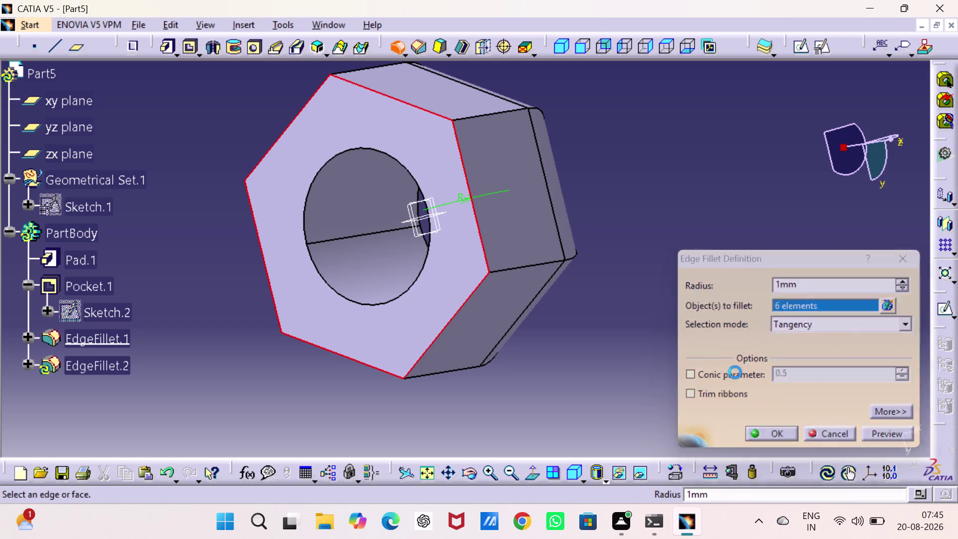
click(732, 333)
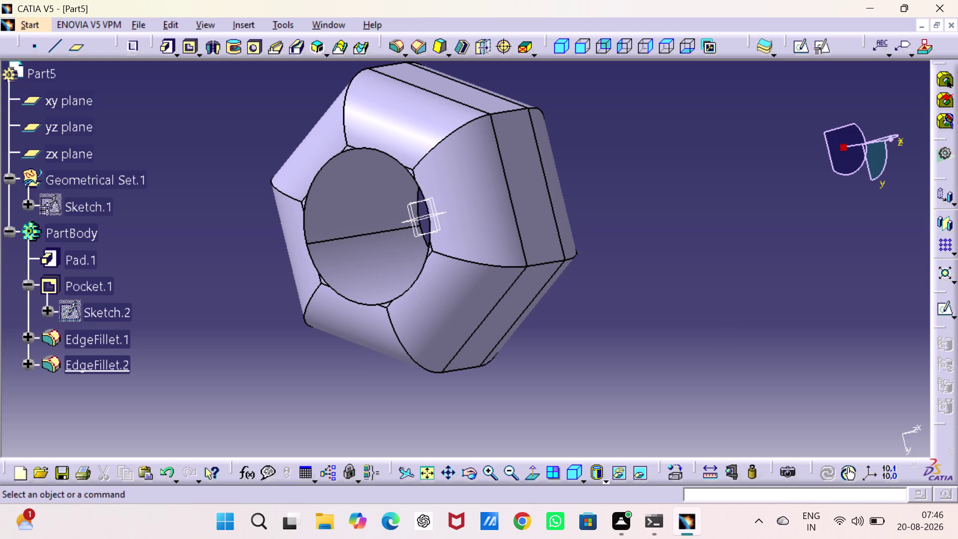
Undo EdgeFillet.2 and EdgeFillet.1, then select a flat side face.
key(ctrl+z)
key(ctrl+z)
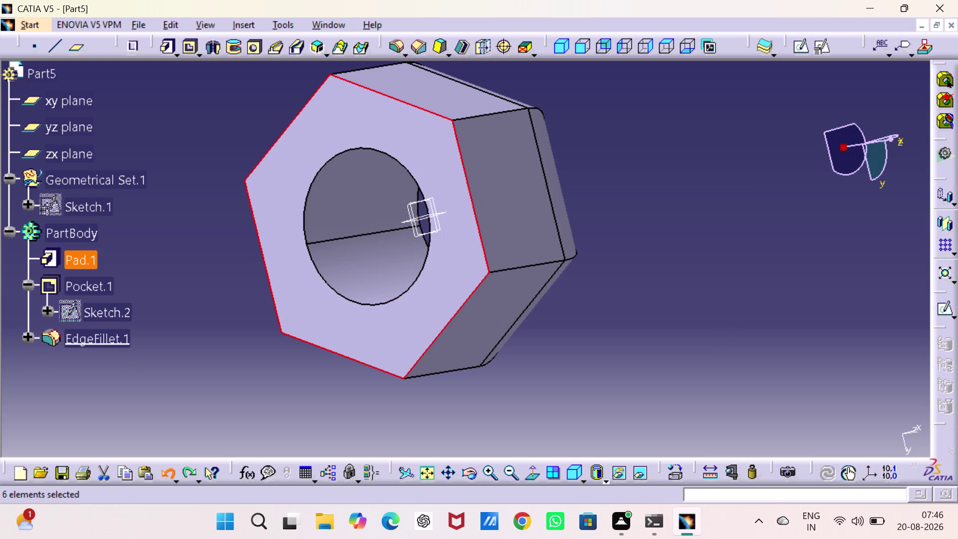
key(ctrl+z)
click(657, 168)
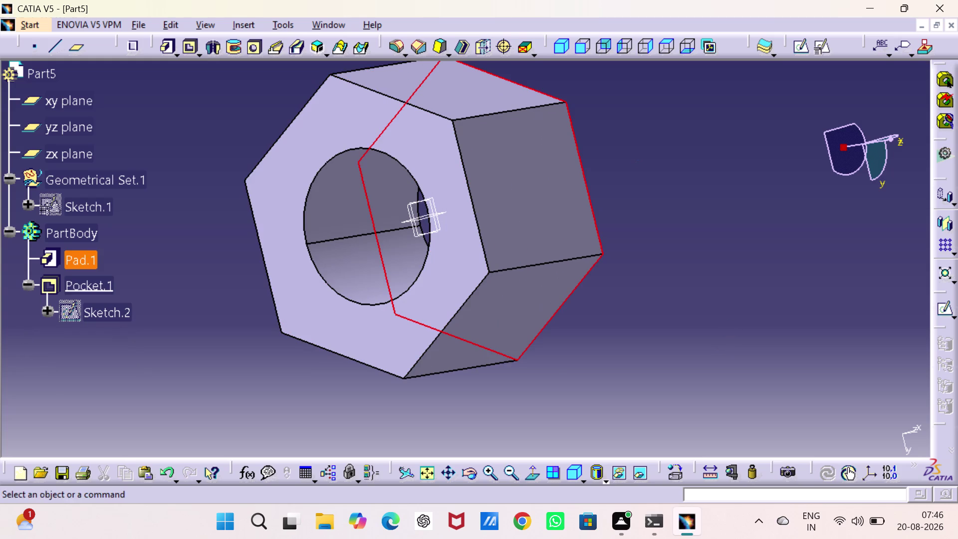
drag(510, 205, 508, 195)
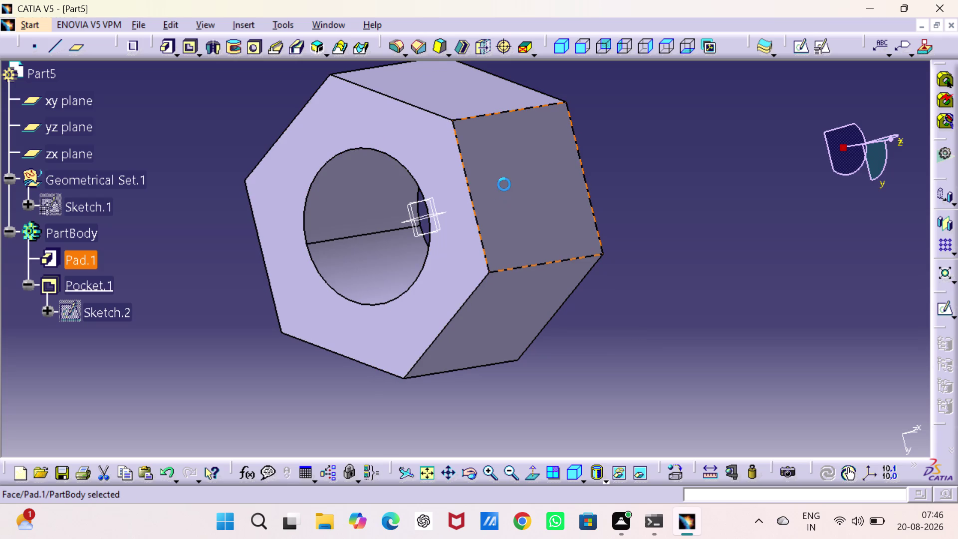
click(795, 46)
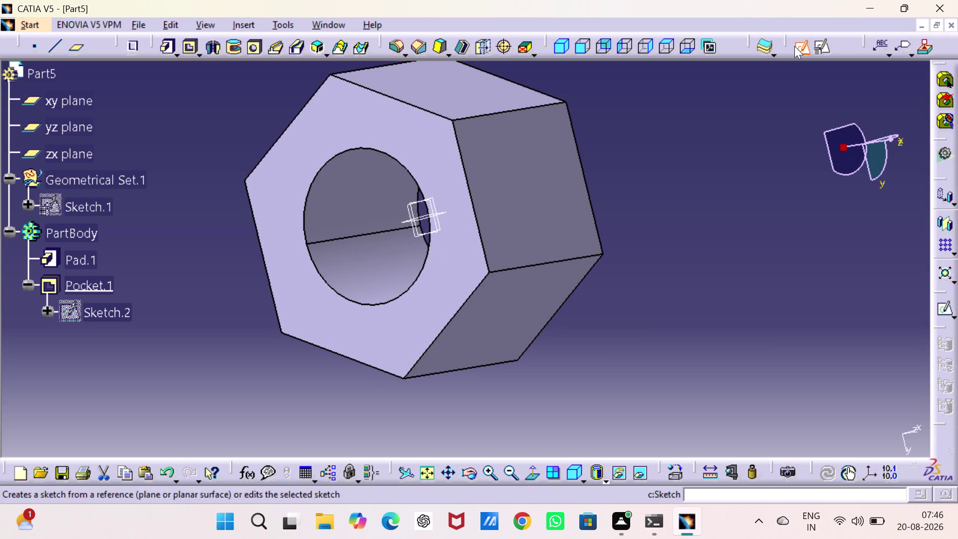
Open Sketch.3 on the side face and choose the centre-radius Circle tool.
click(713, 187)
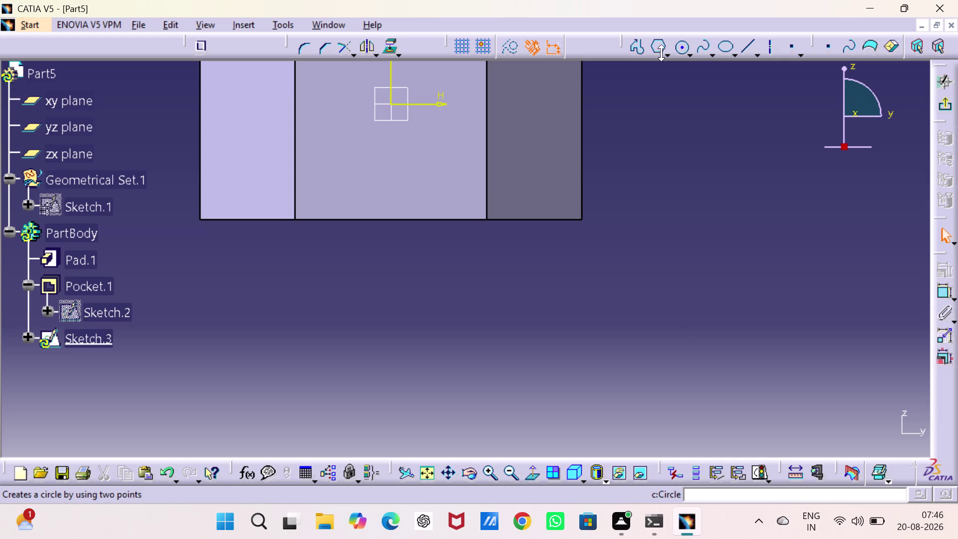
click(691, 55)
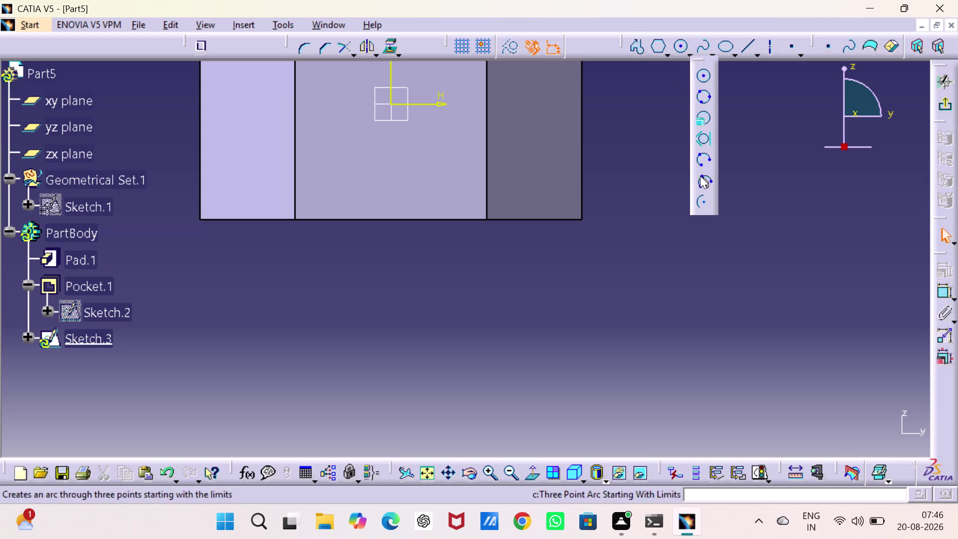
click(703, 132)
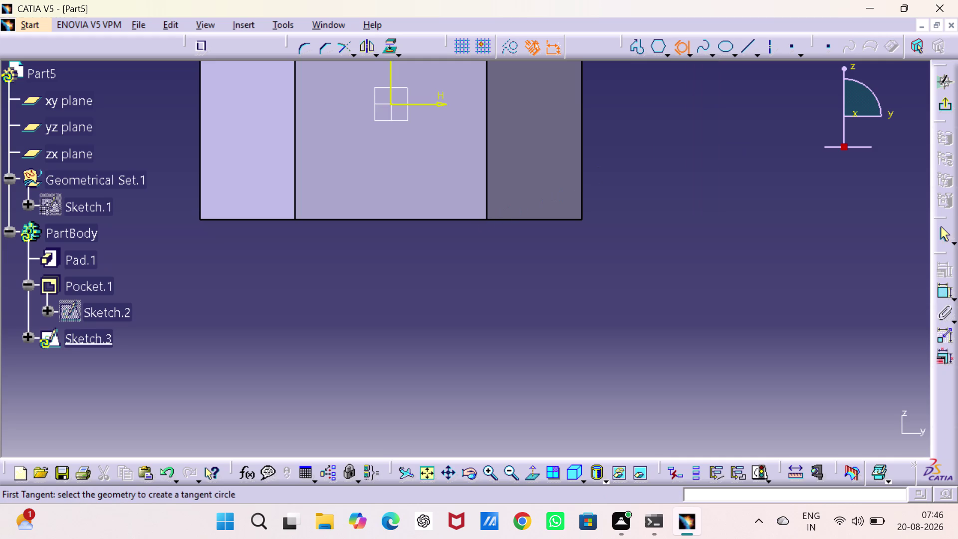
click(449, 217)
click(487, 182)
click(443, 178)
click(689, 55)
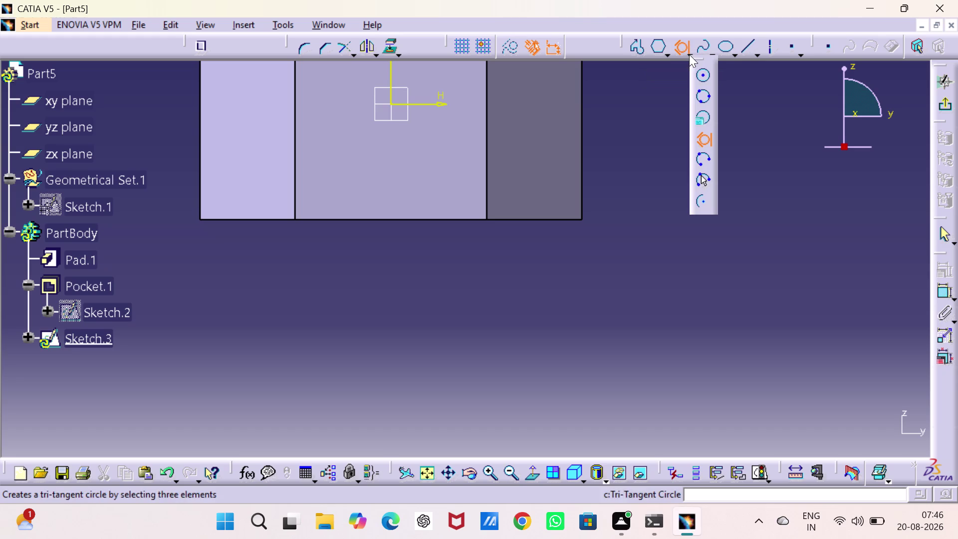
click(701, 80)
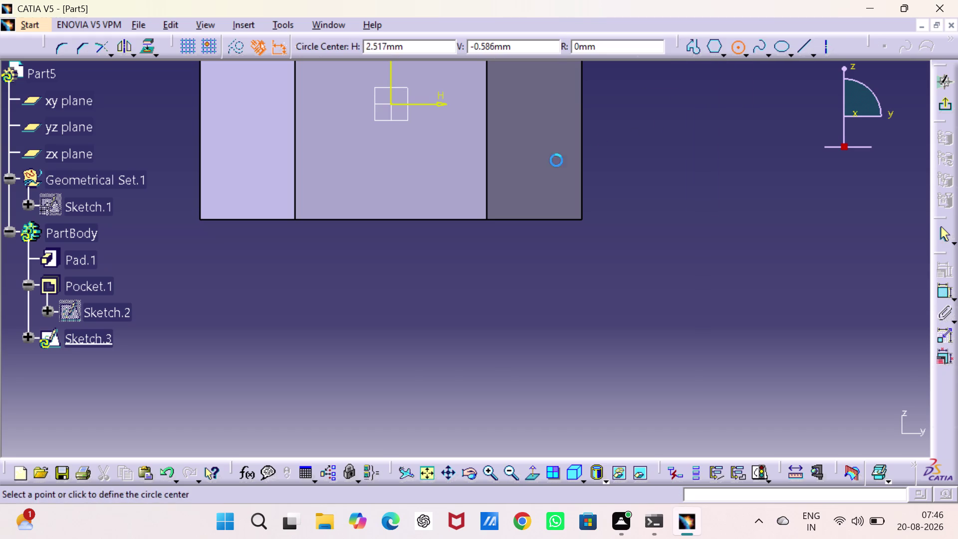
Draw a small circle near the face's lower right corner.
click(455, 191)
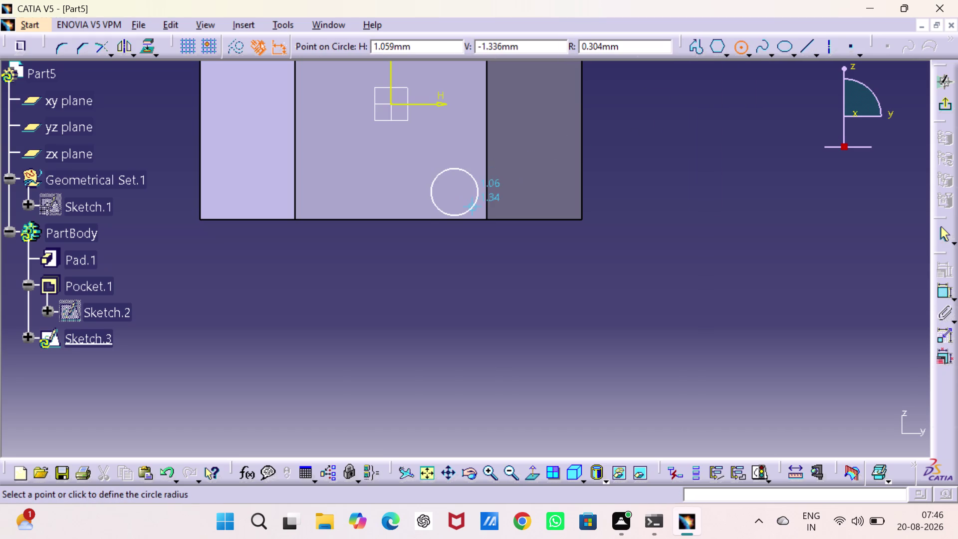
click(480, 207)
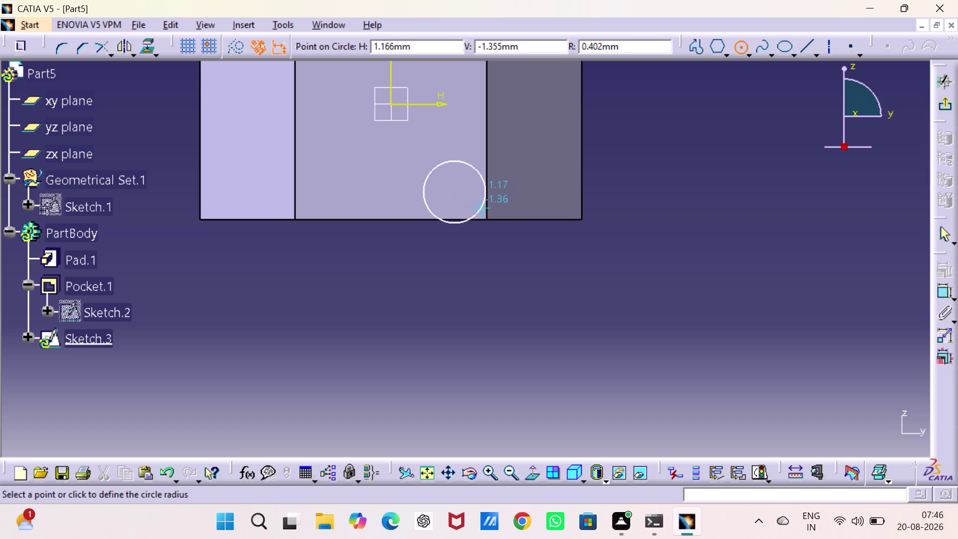
click(820, 215)
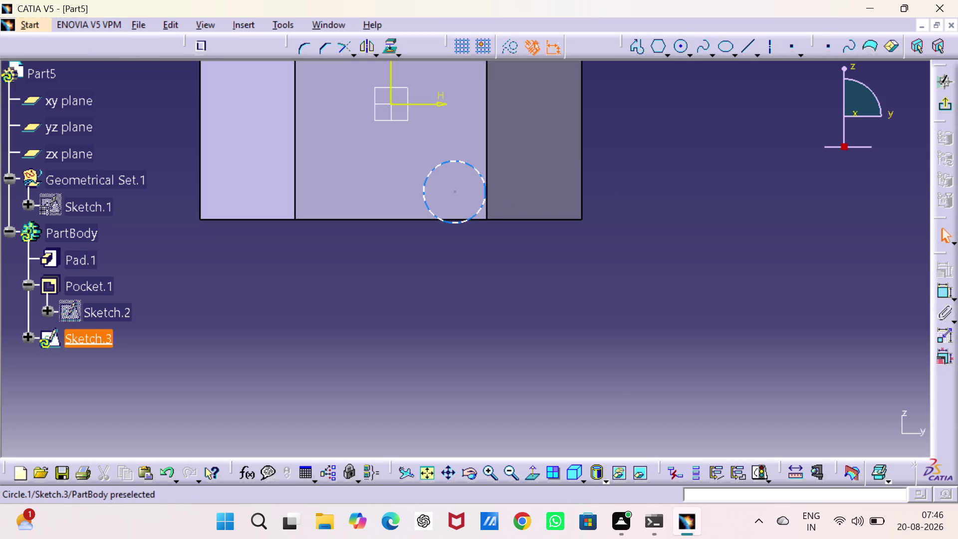
click(487, 192)
click(486, 170)
right_click(574, 170)
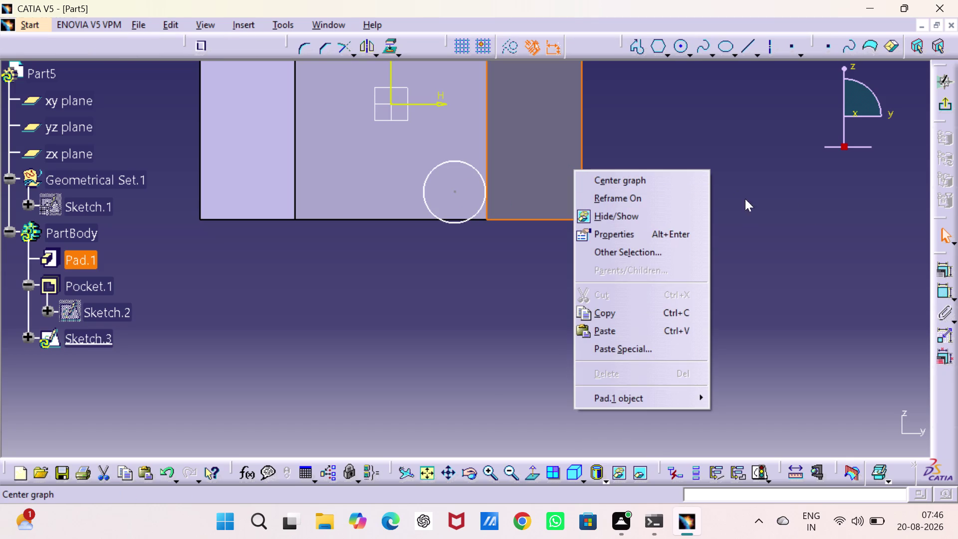
click(777, 149)
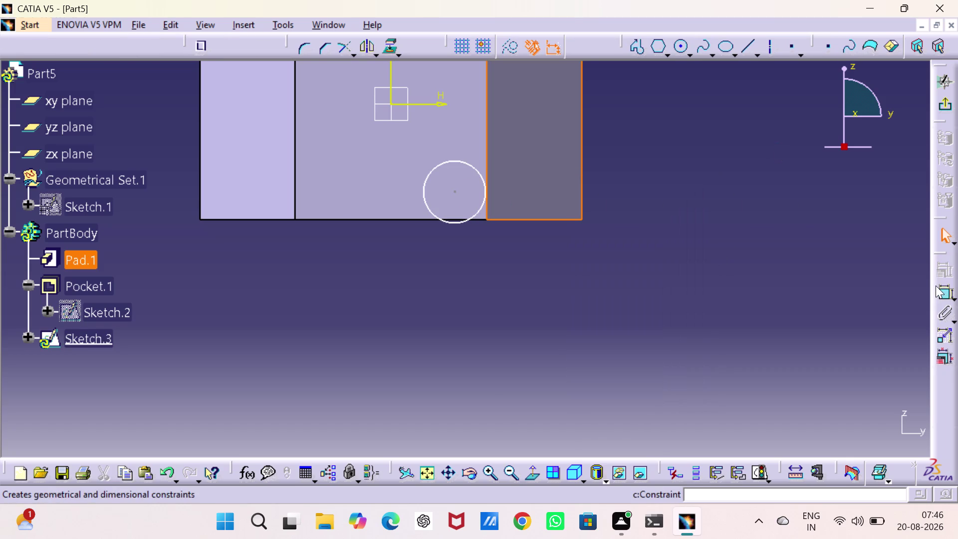
Constrain the circle tangent to the face's right and bottom edges.
double_click(936, 285)
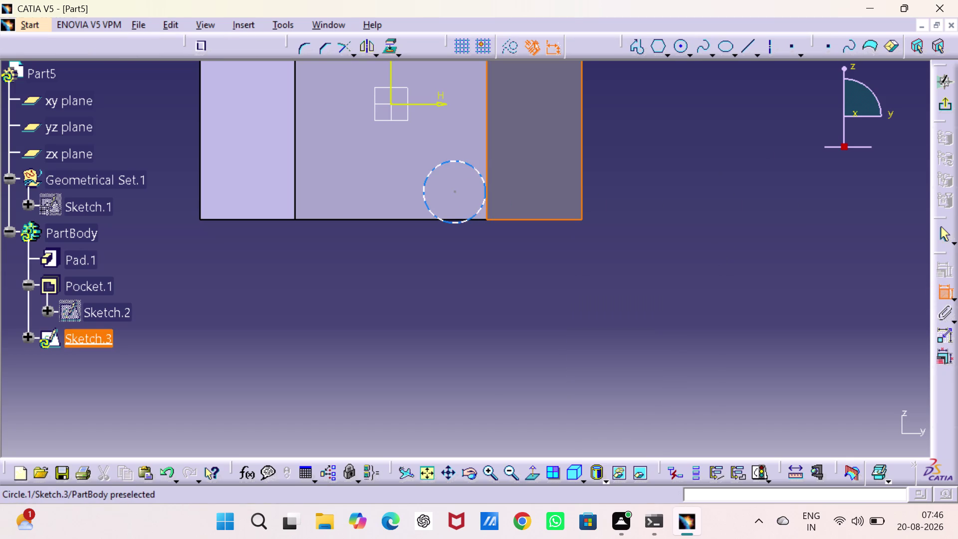
click(484, 184)
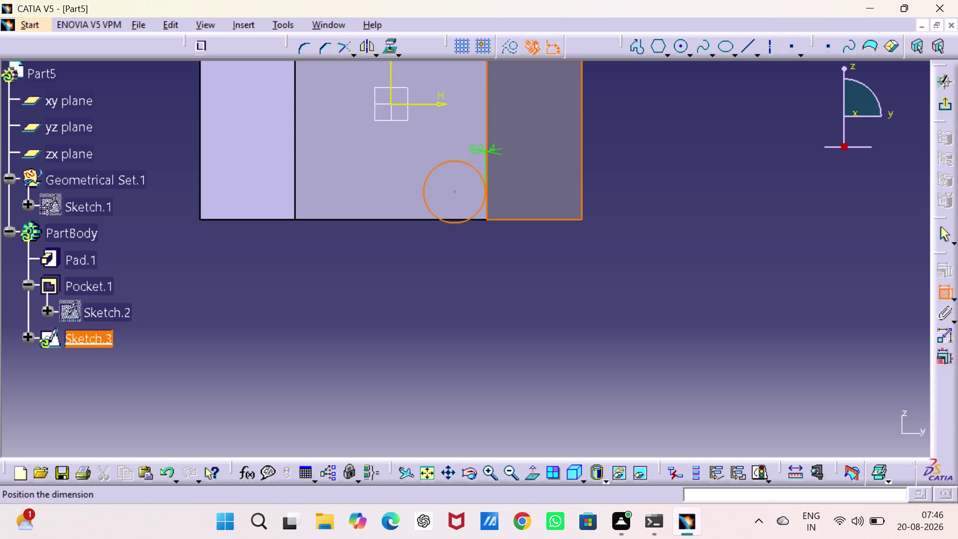
right_click(477, 147)
click(523, 284)
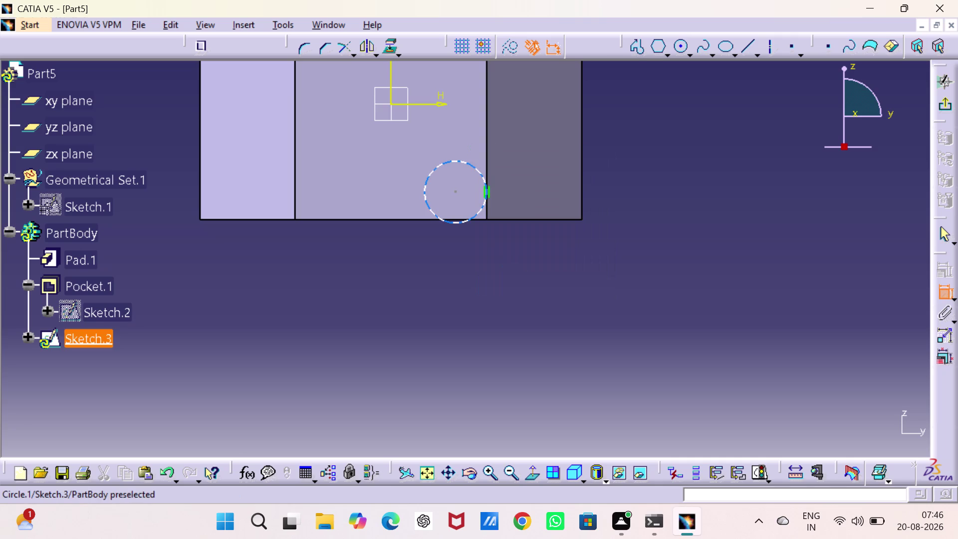
click(465, 219)
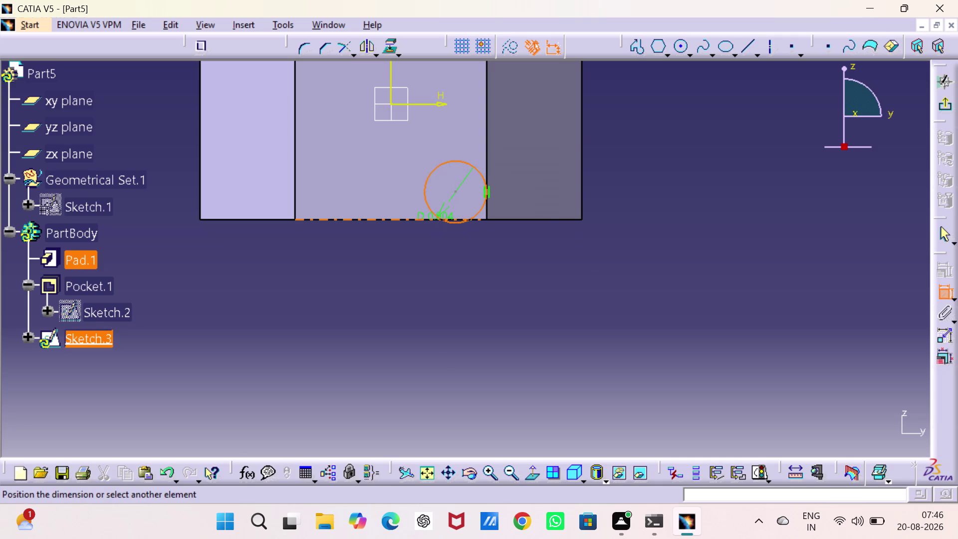
click(417, 216)
right_click(416, 216)
click(459, 351)
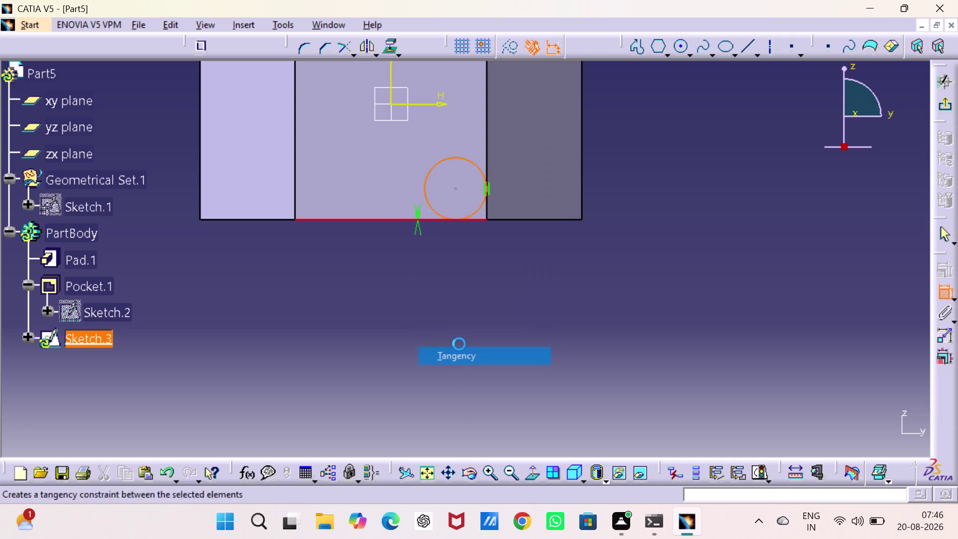
click(536, 304)
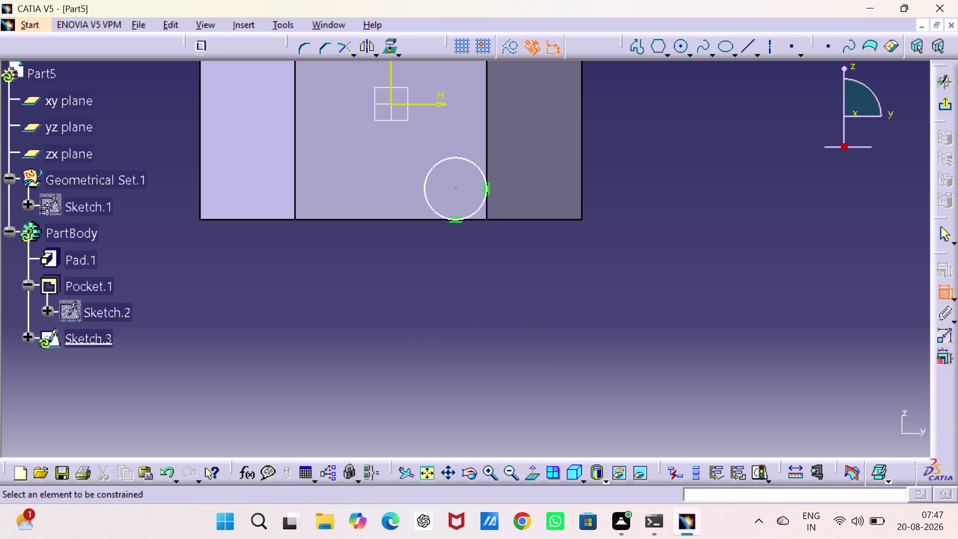
click(641, 47)
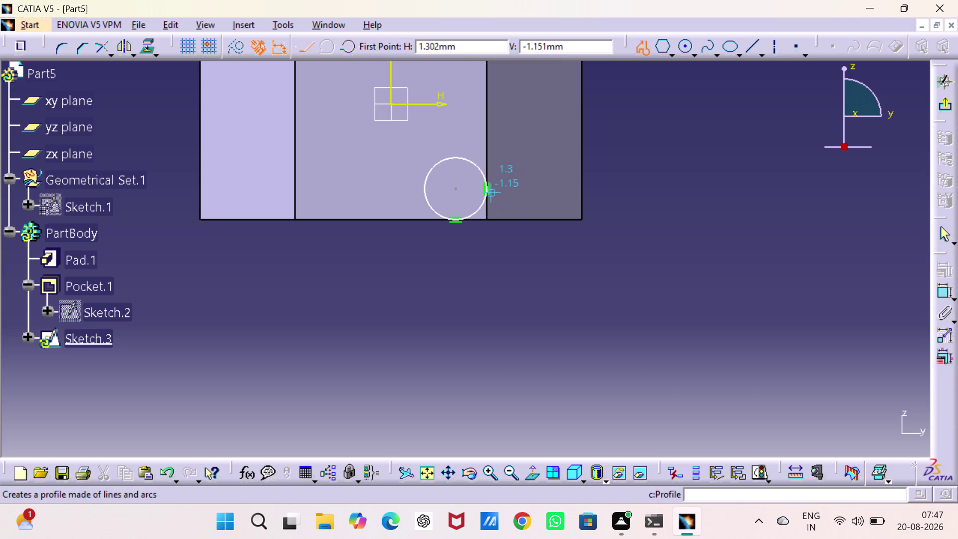
Draw a short line from the circle's edge toward the pad's bottom edge.
click(487, 189)
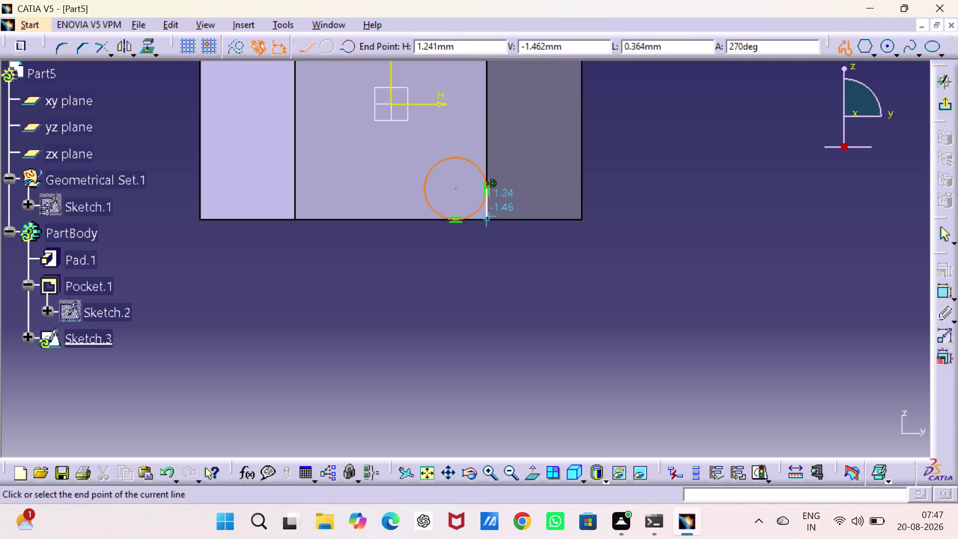
click(487, 218)
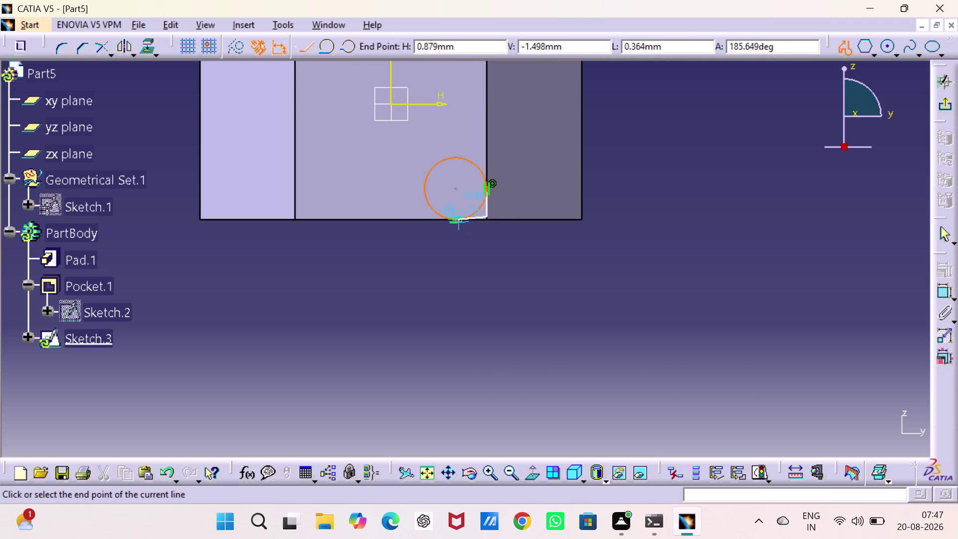
click(456, 221)
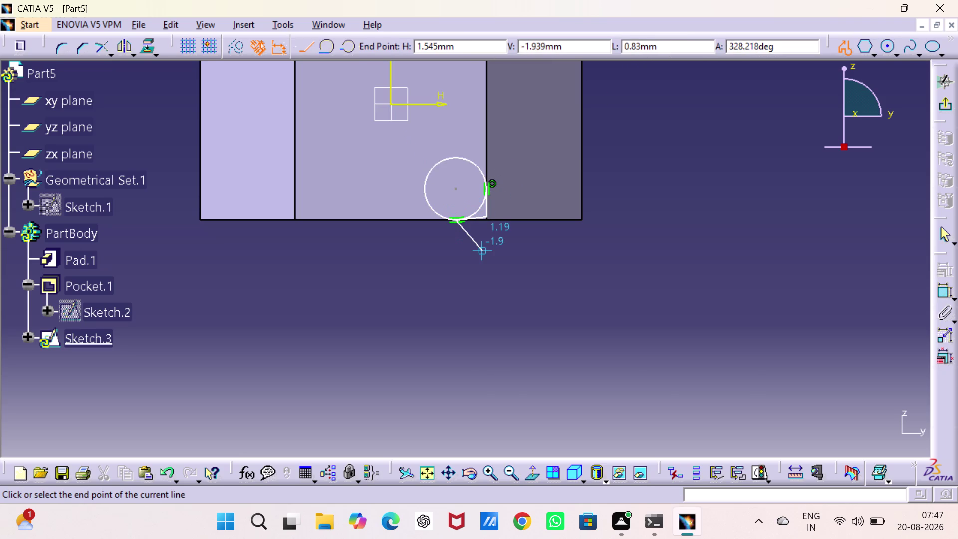
key(Escape)
key(Escape)
Make the sketch's corner point coincident with the pad's bottom edge.
click(574, 258)
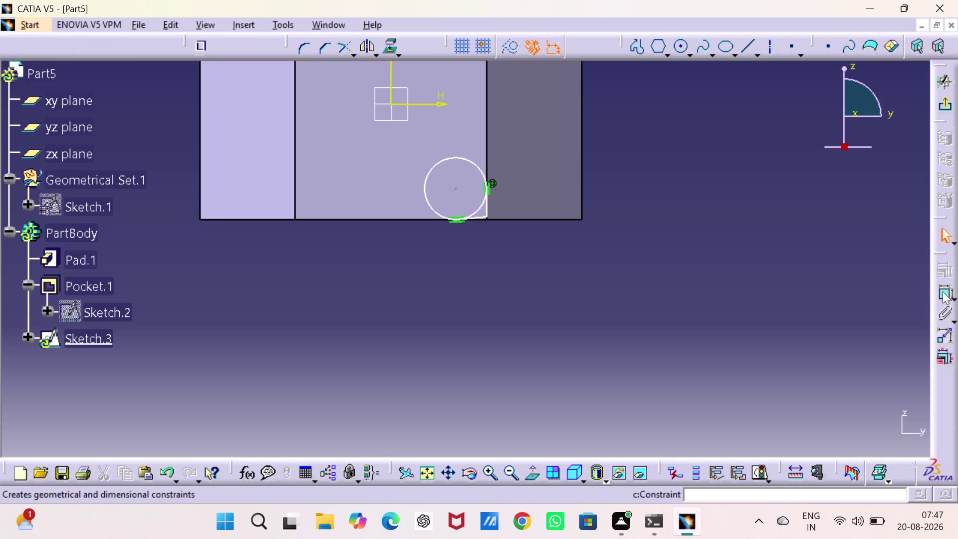
click(488, 218)
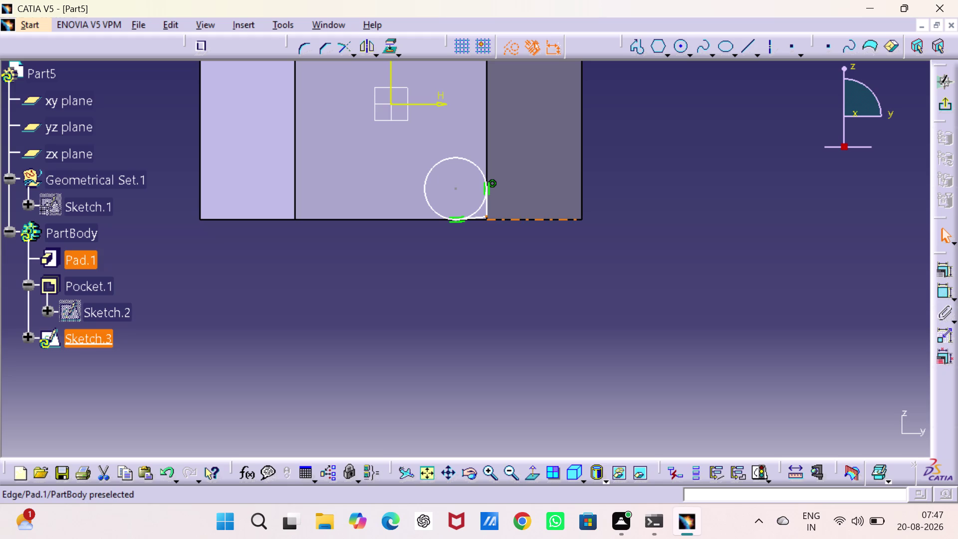
click(493, 219)
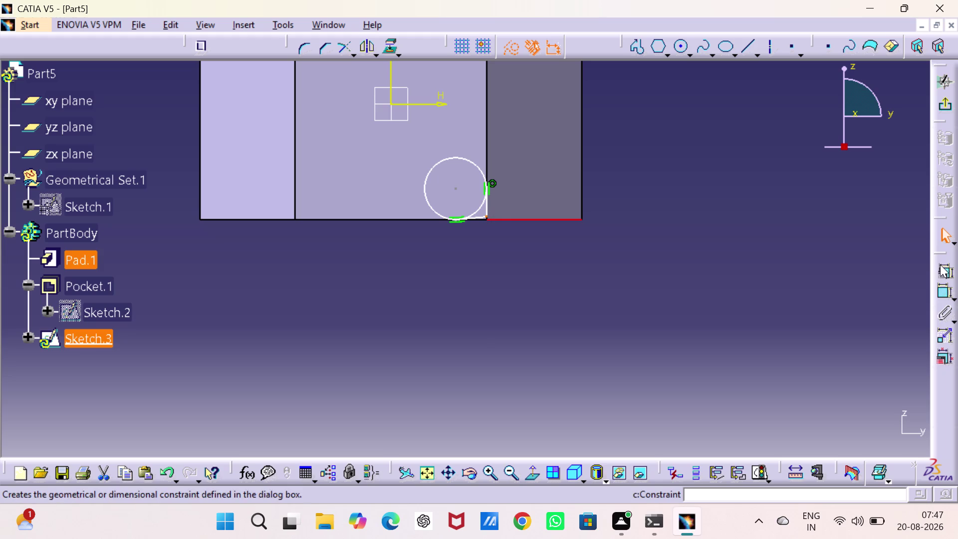
click(941, 264)
click(873, 290)
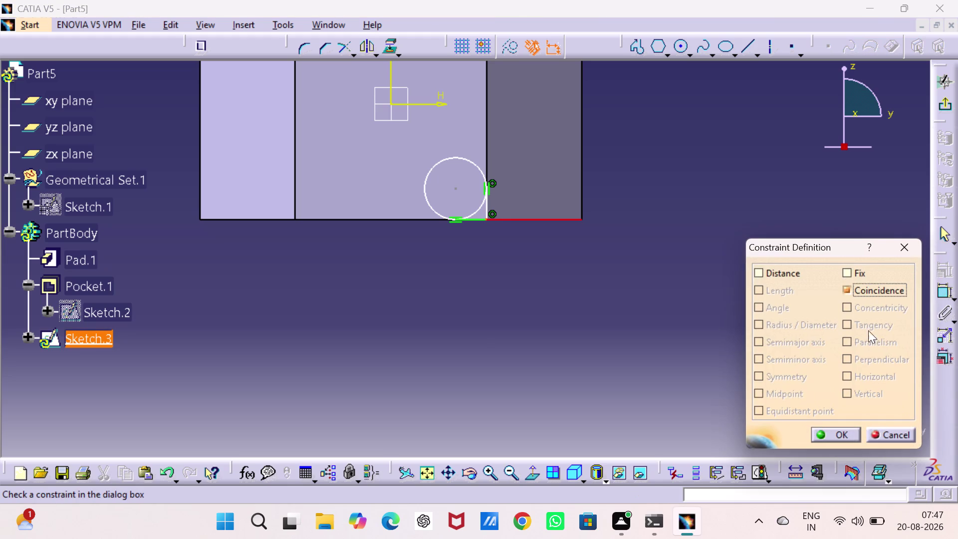
click(836, 431)
drag(791, 349, 789, 343)
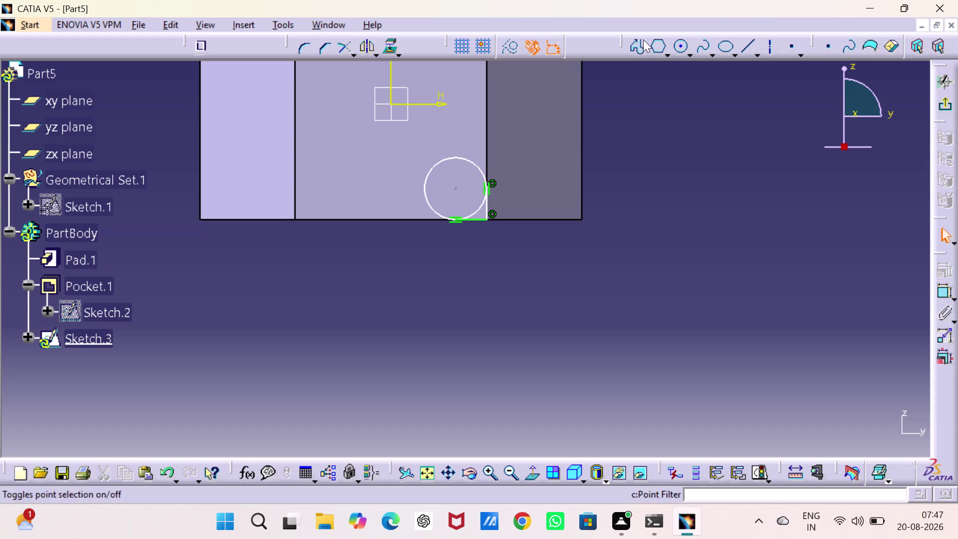
click(355, 51)
click(370, 113)
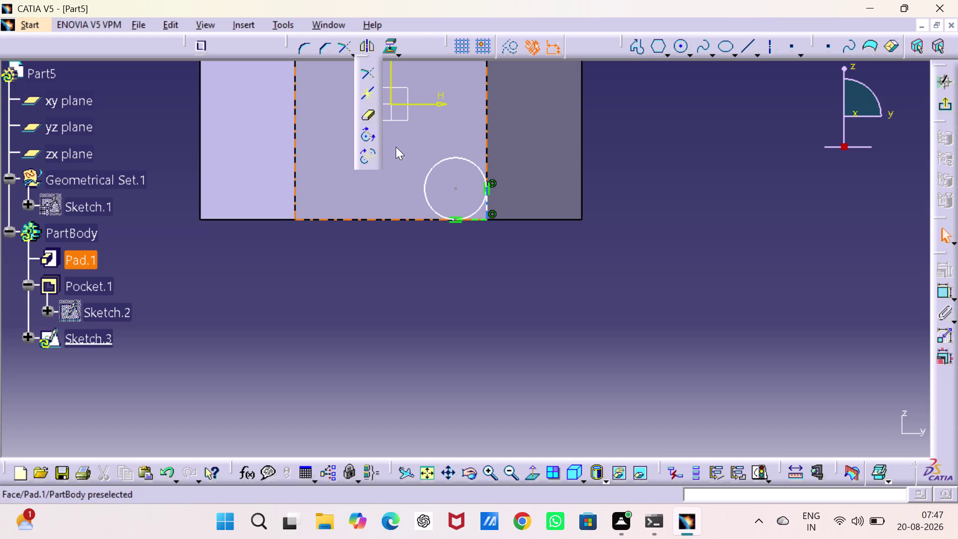
Quick-trim the circle to a corner arc, check the 3D part, then re-edit Sketch.3.
click(447, 159)
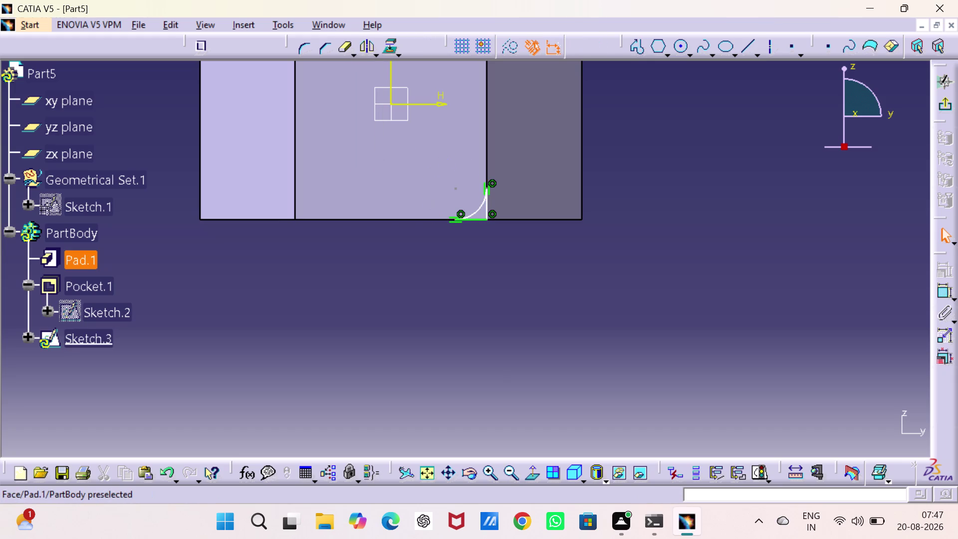
click(643, 248)
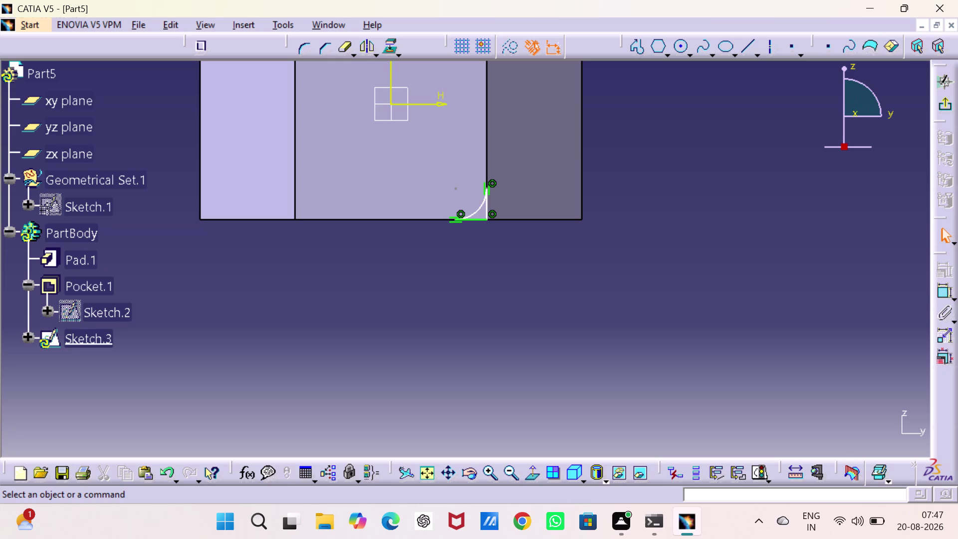
click(942, 104)
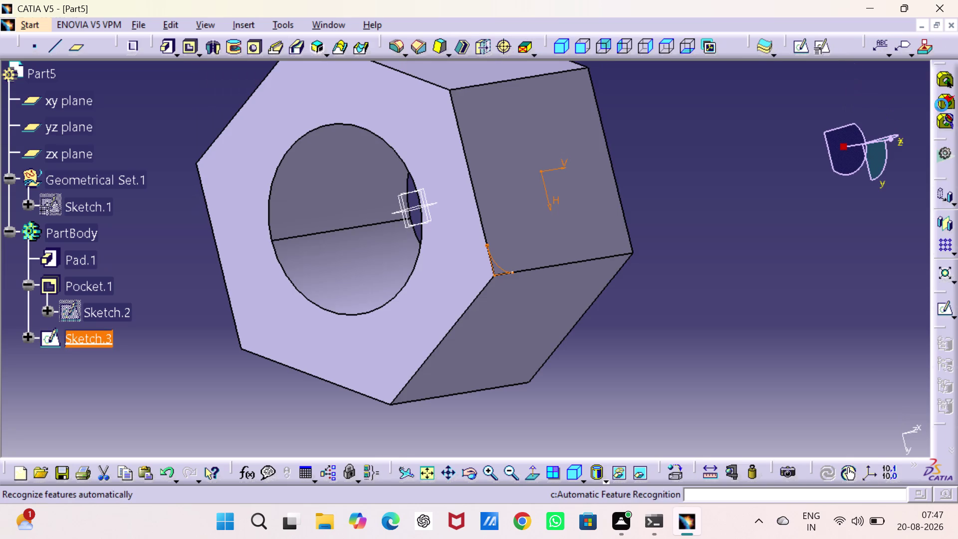
click(838, 249)
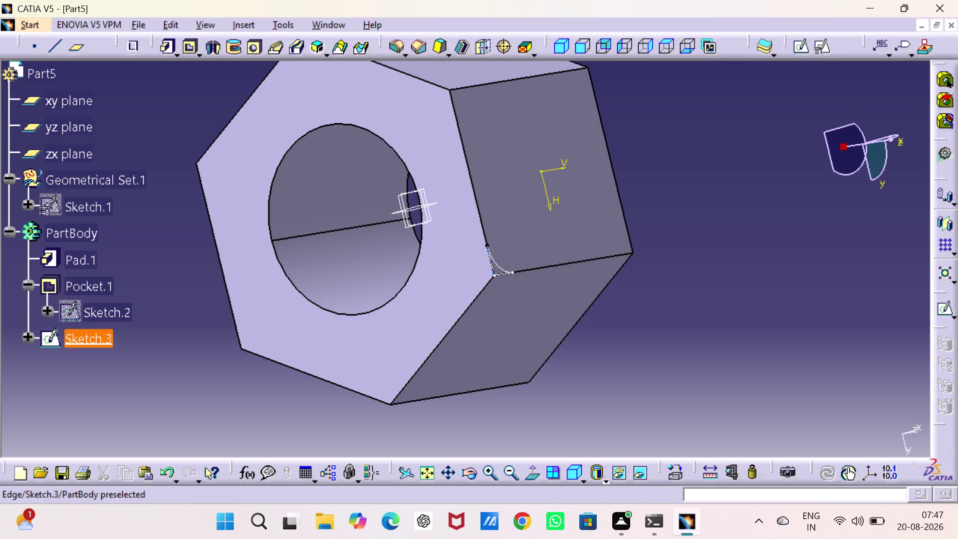
double_click(496, 268)
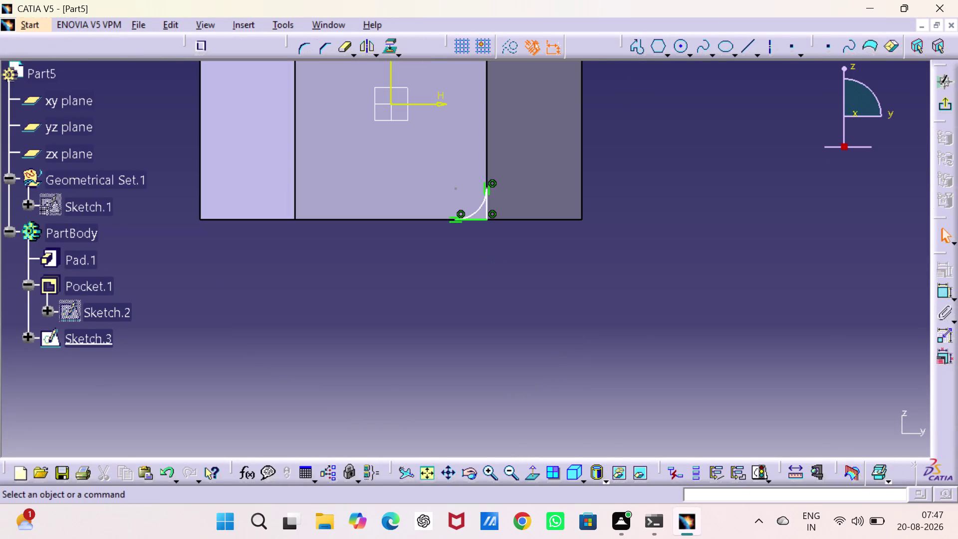
Select profile point, lines and arc, try tangency and vertical constraints, then cancel.
drag(746, 235, 739, 236)
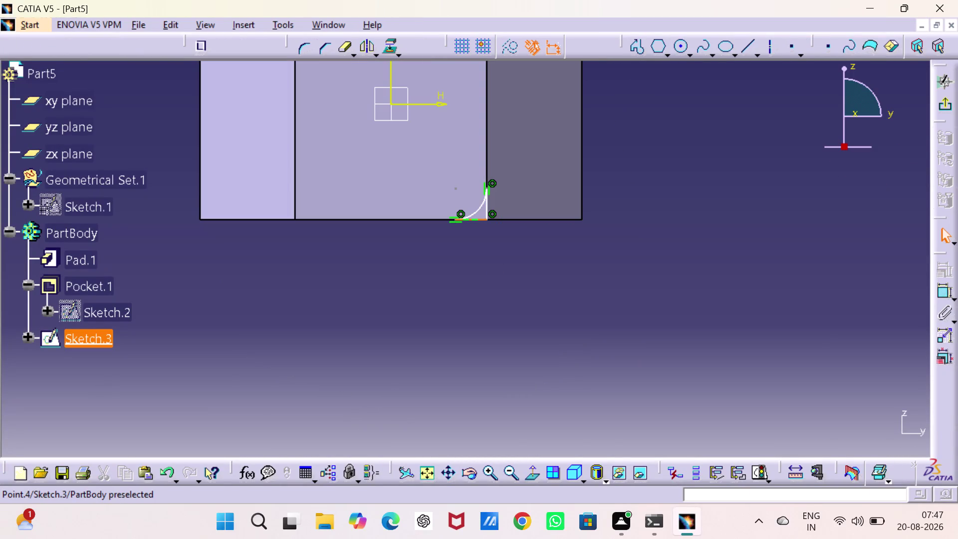
click(468, 215)
click(471, 218)
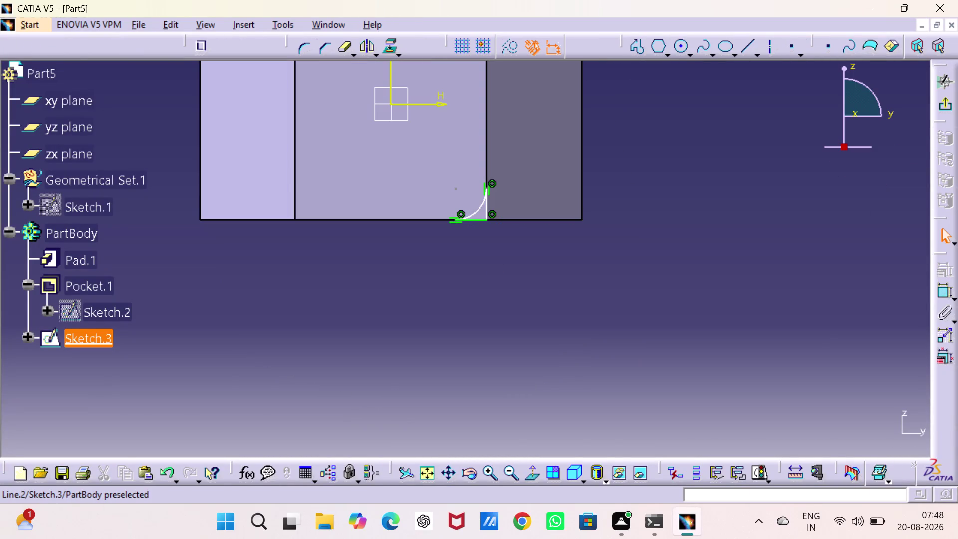
click(477, 220)
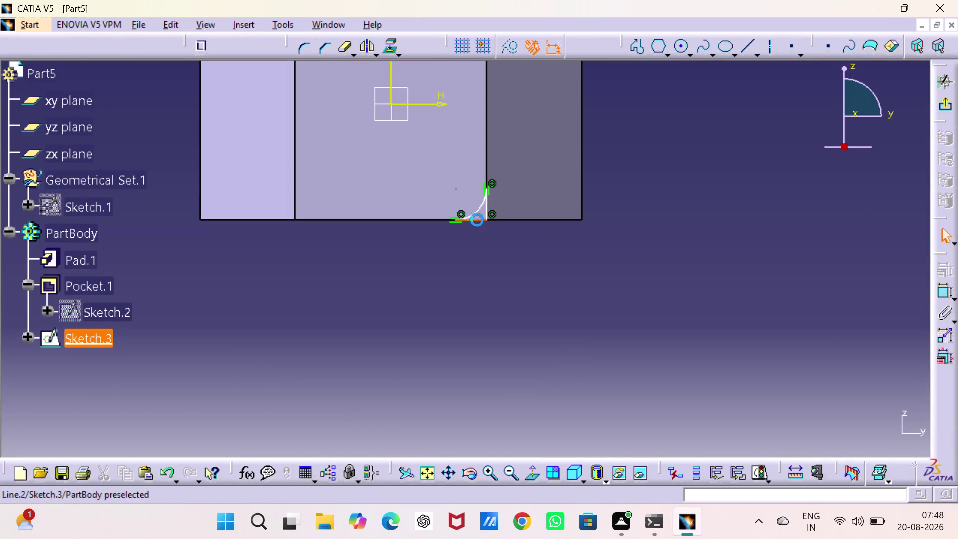
click(477, 208)
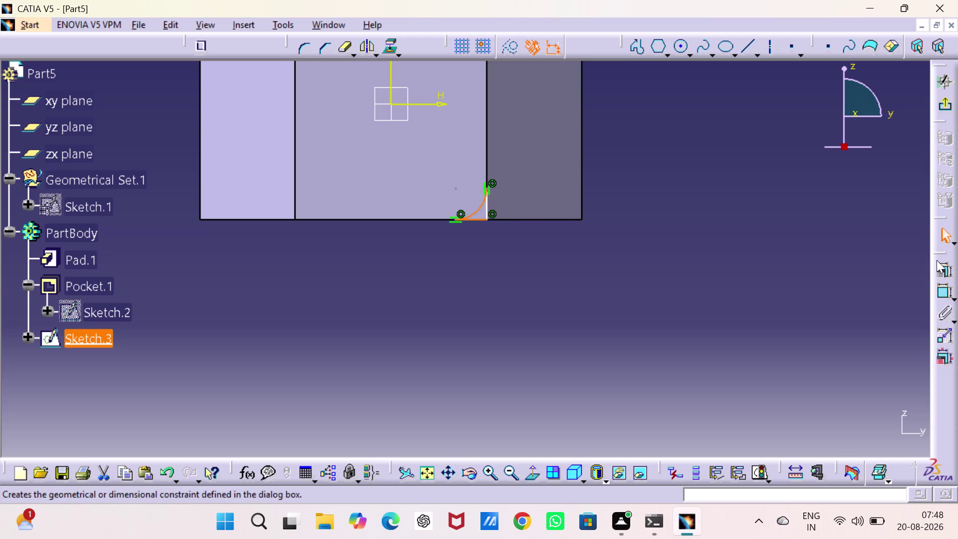
click(940, 268)
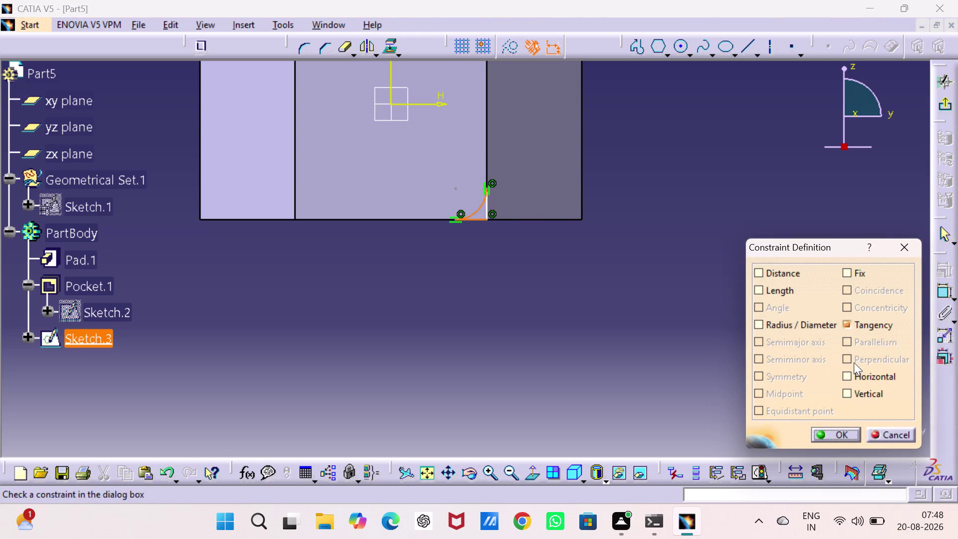
click(846, 389)
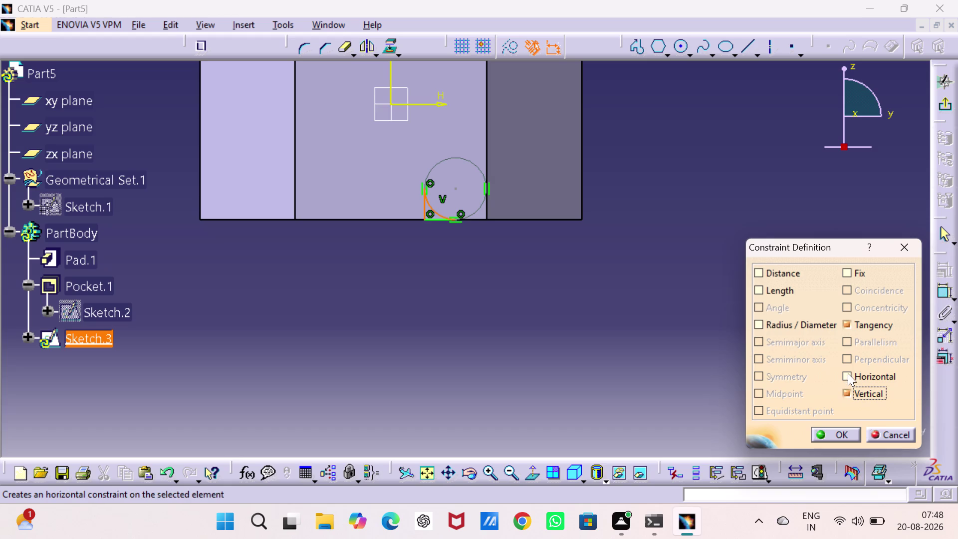
click(849, 389)
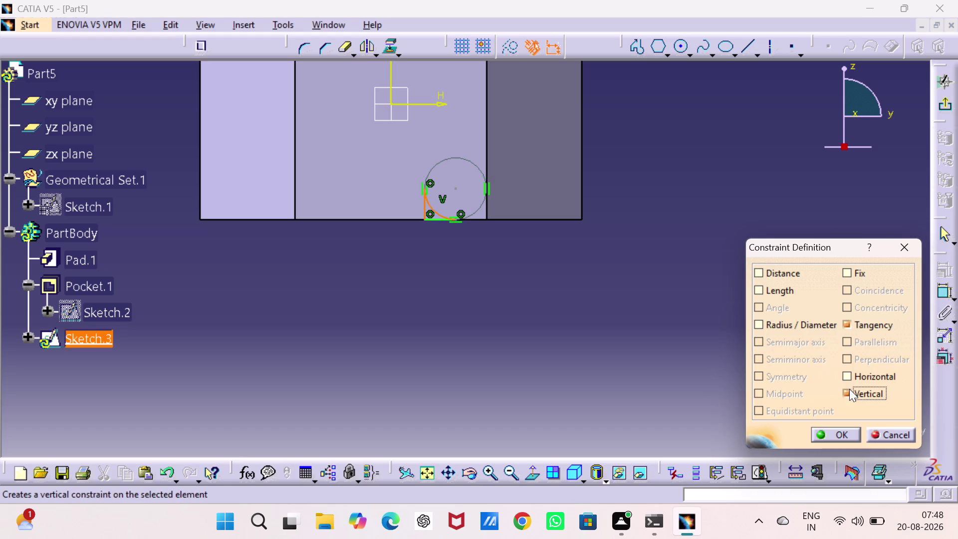
click(847, 368)
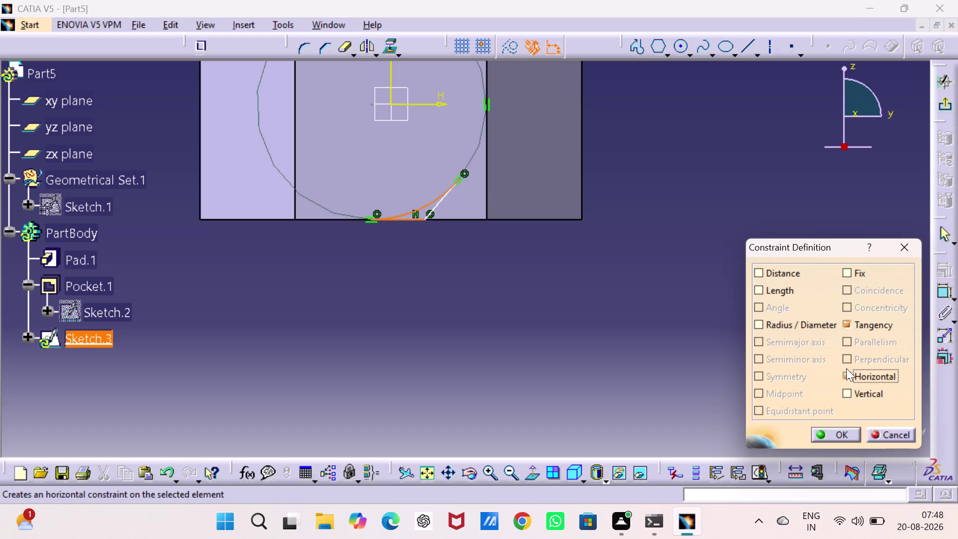
click(905, 247)
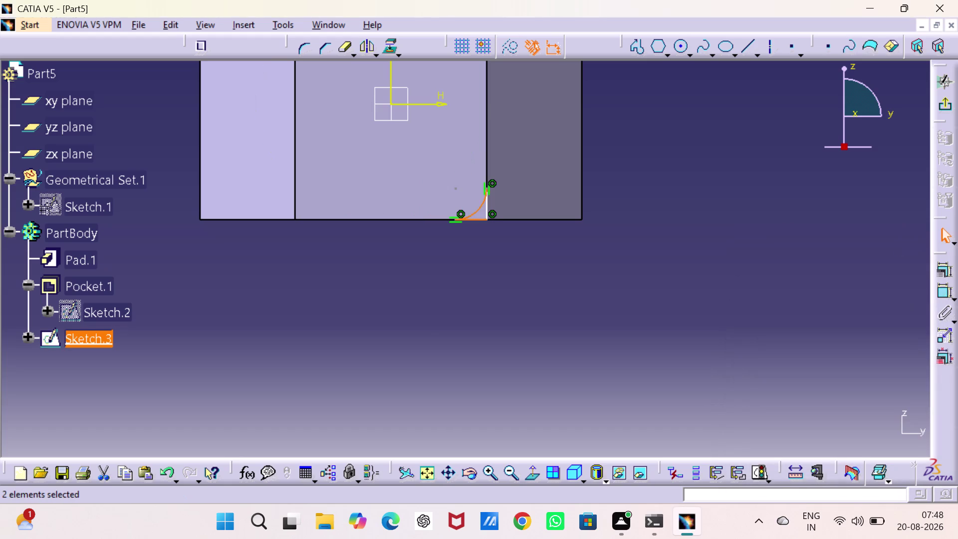
Drag the arc's end and circle to reshape it, then undo the change.
click(857, 236)
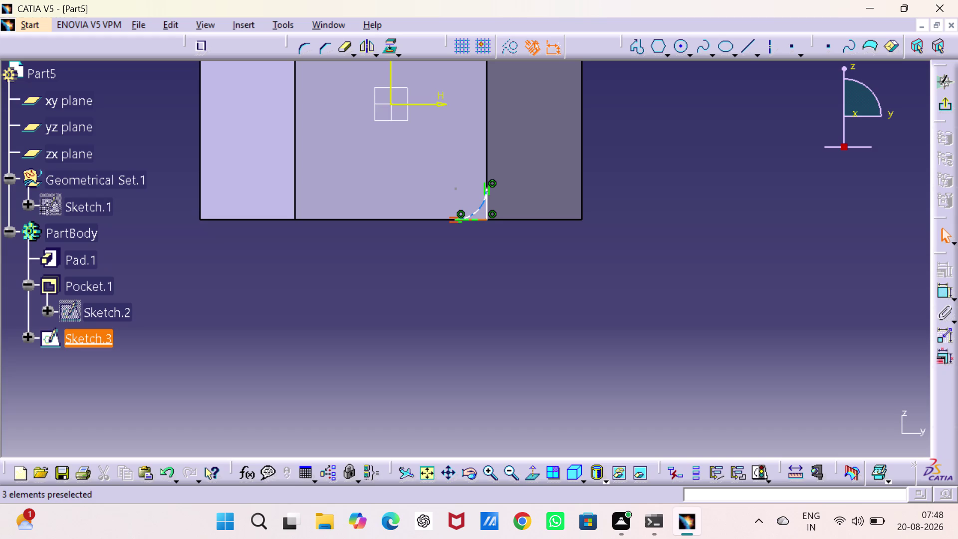
drag(475, 212, 473, 206)
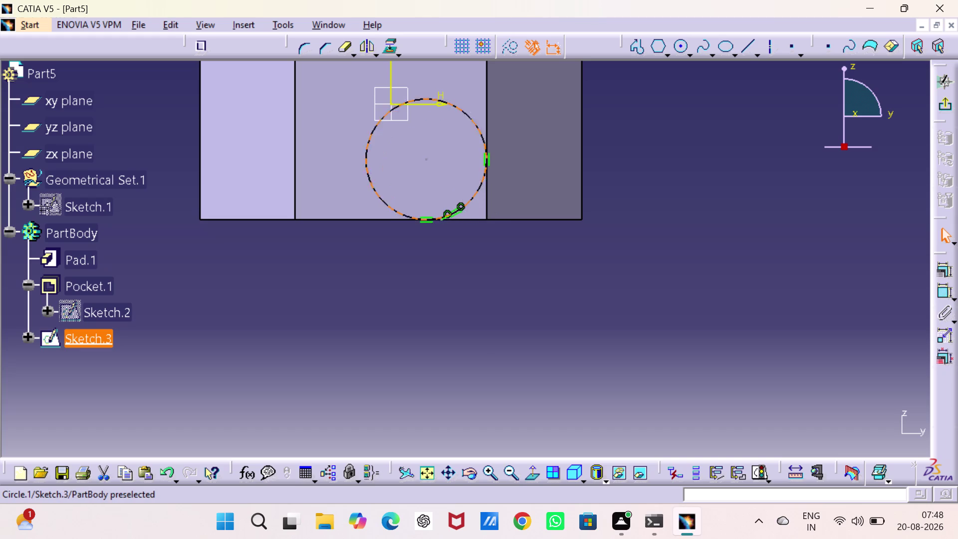
drag(472, 206, 486, 225)
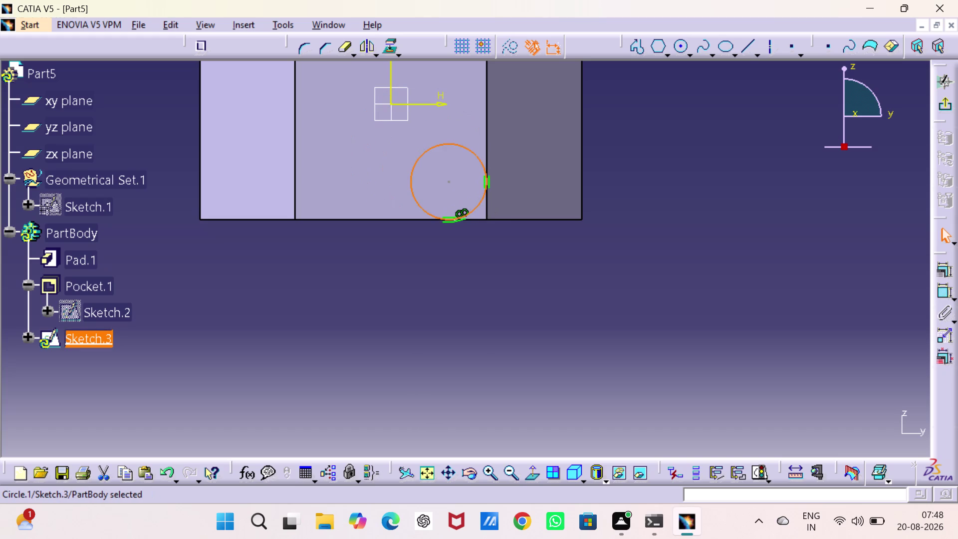
key(ctrl+z)
key(Escape)
key(Escape)
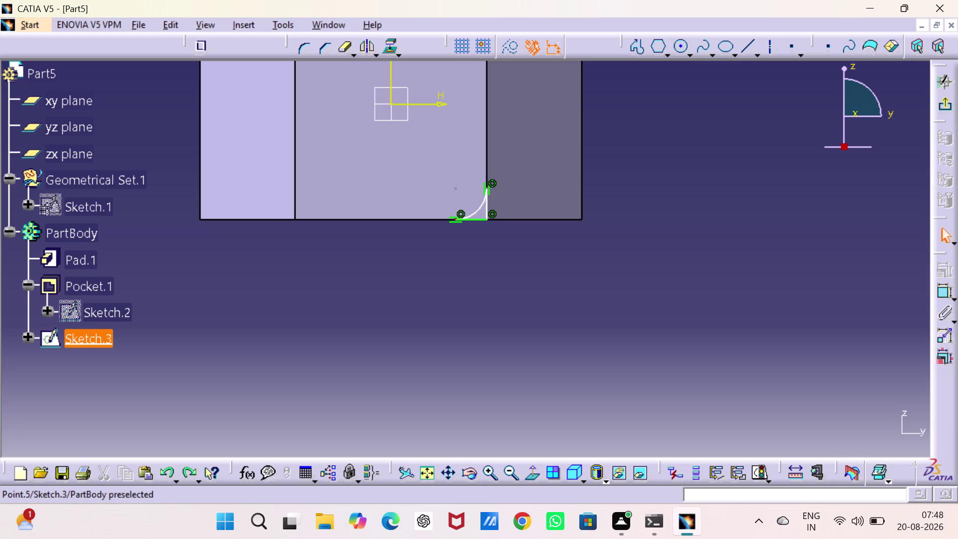
Change options in the sketch element's context menu and retry dragging the arc.
right_click(452, 223)
drag(503, 425, 504, 419)
drag(539, 331, 539, 323)
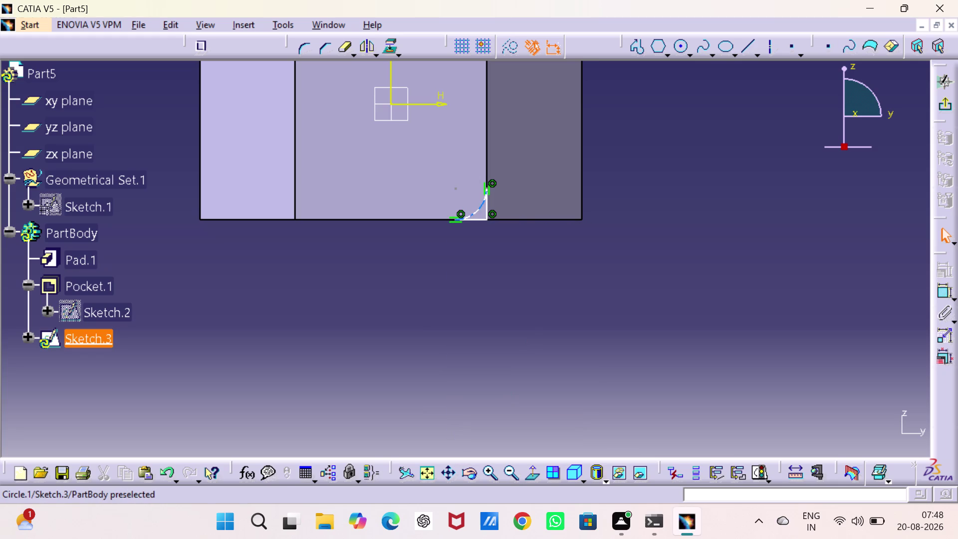
drag(474, 215, 466, 221)
key(ctrl+z)
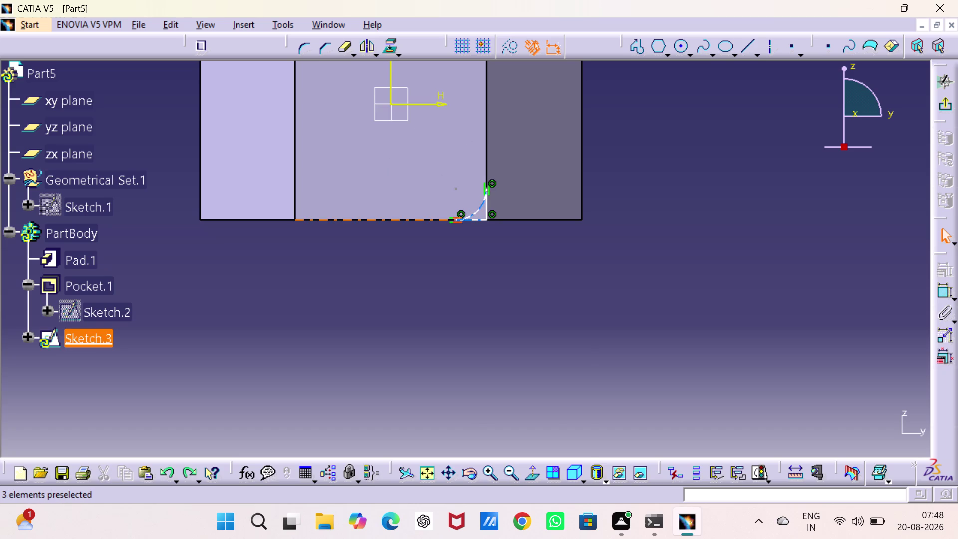
right_click(451, 222)
click(477, 421)
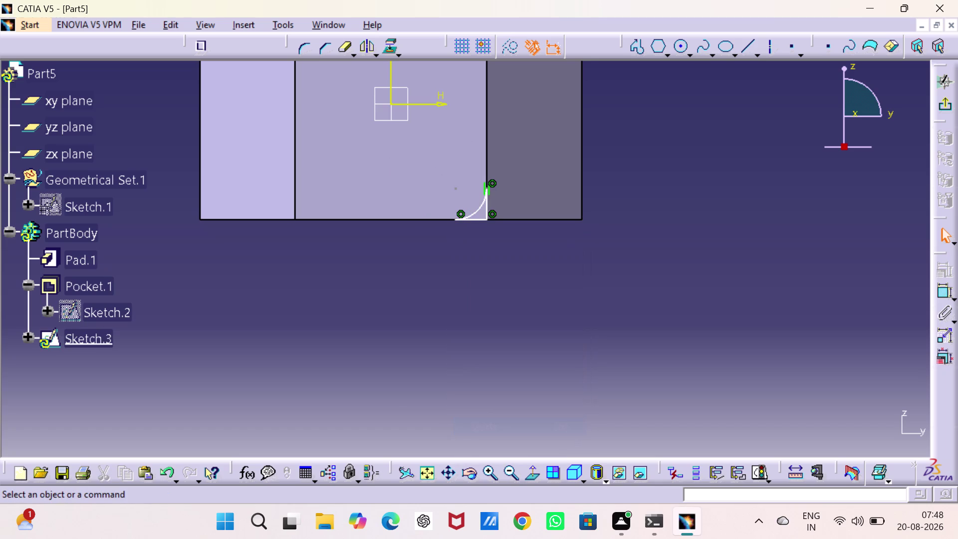
drag(460, 365, 460, 347)
drag(471, 216, 469, 201)
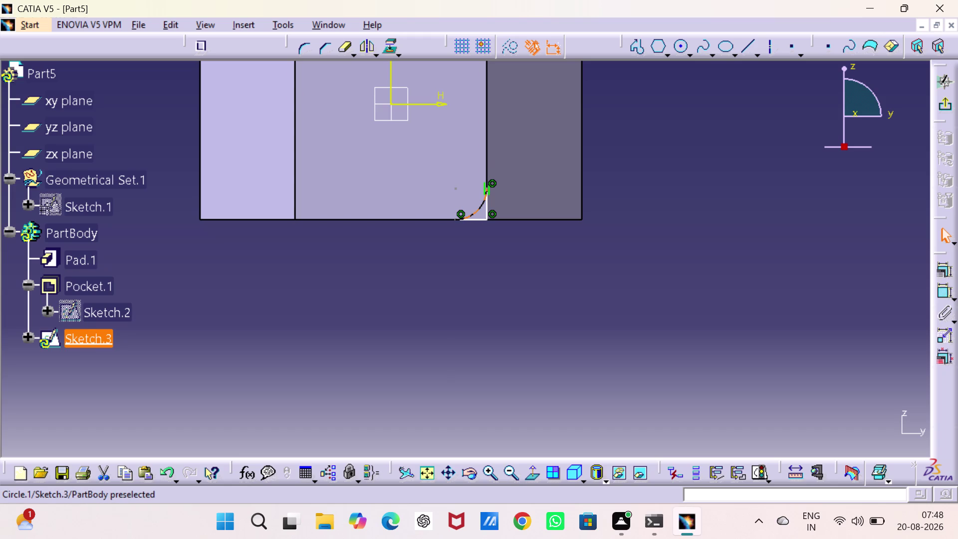
Resize the corner arc's circle to meet the pad's lower right edge and zoom in.
drag(474, 216, 467, 208)
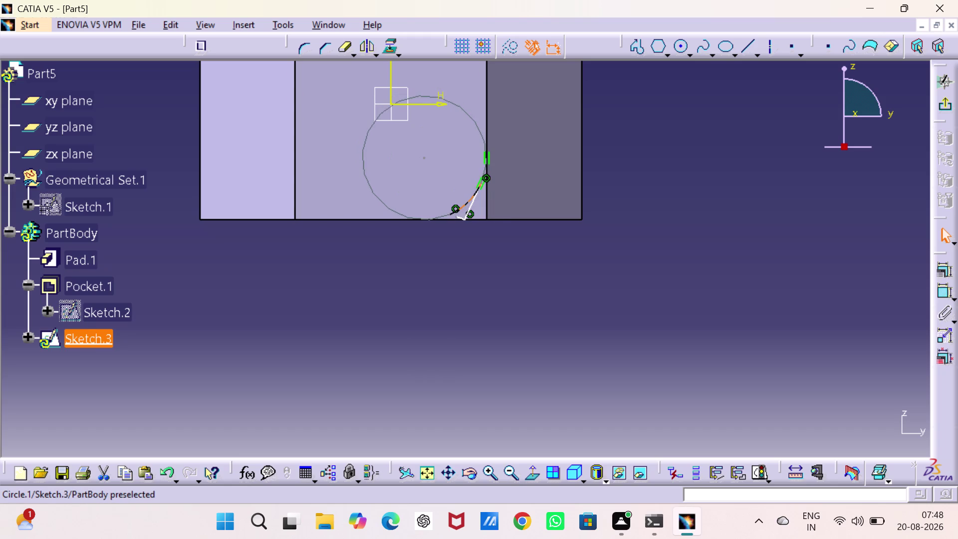
drag(467, 208, 474, 225)
drag(475, 220, 478, 237)
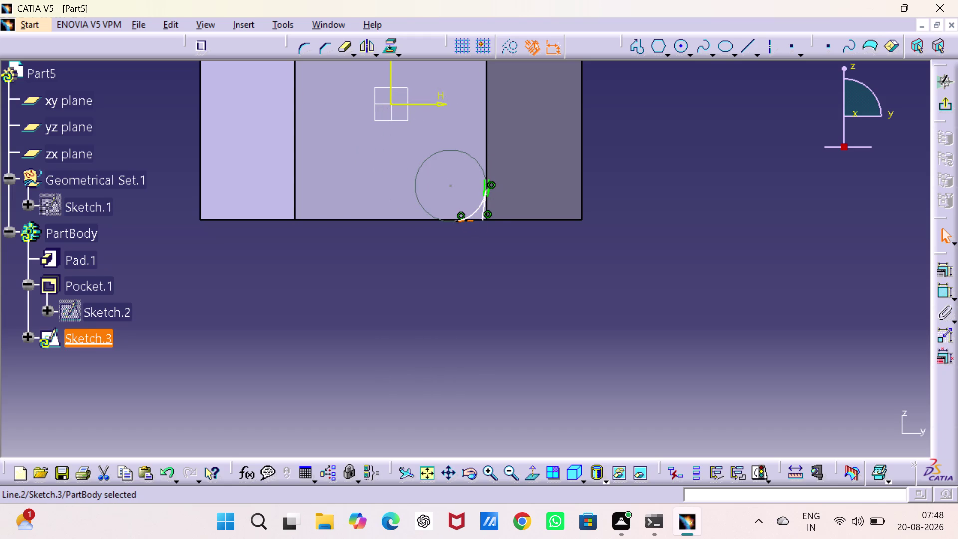
drag(485, 219, 487, 250)
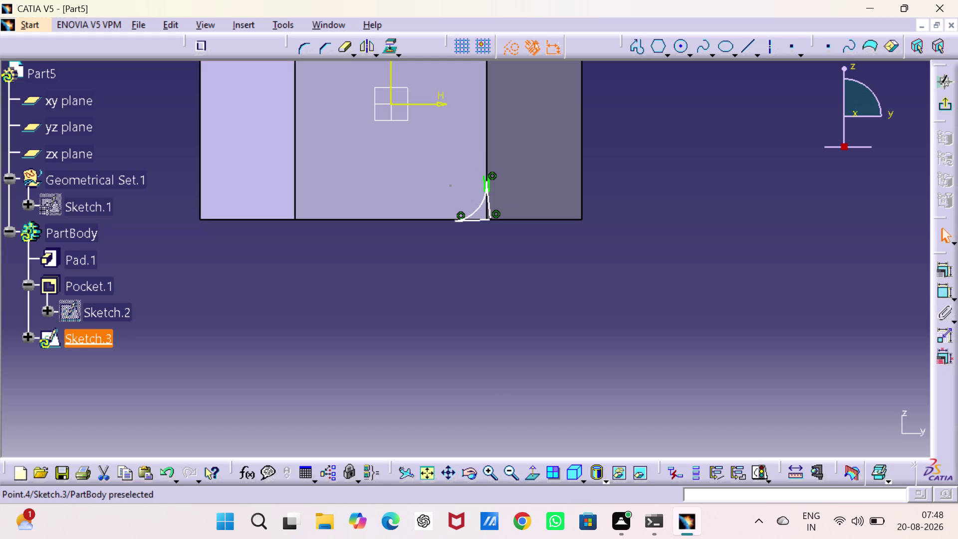
drag(486, 250, 484, 251)
click(477, 210)
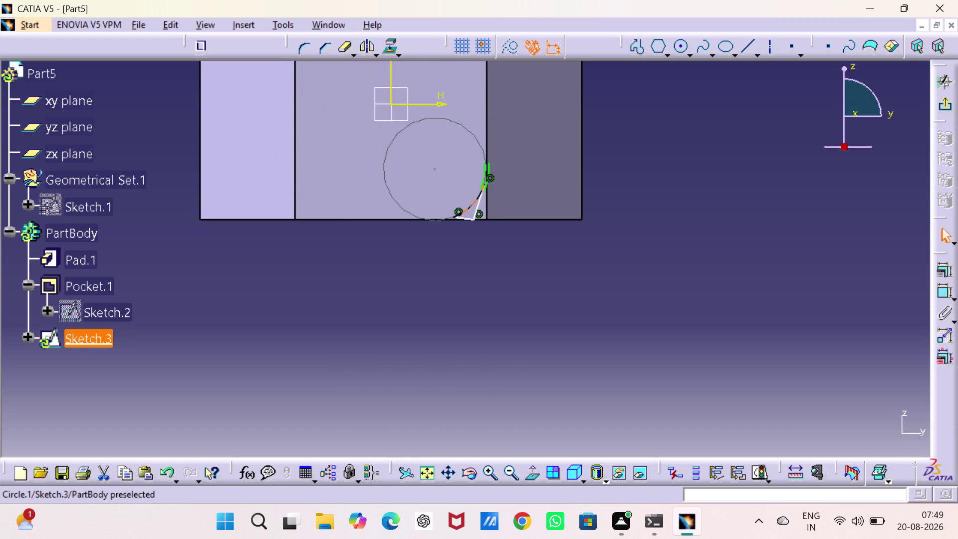
drag(485, 290, 485, 281)
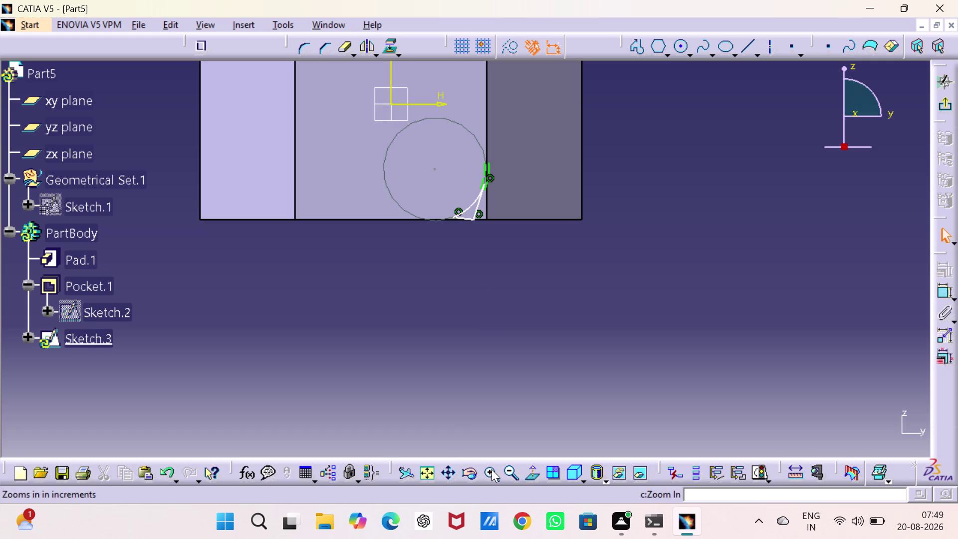
triple_click(491, 469)
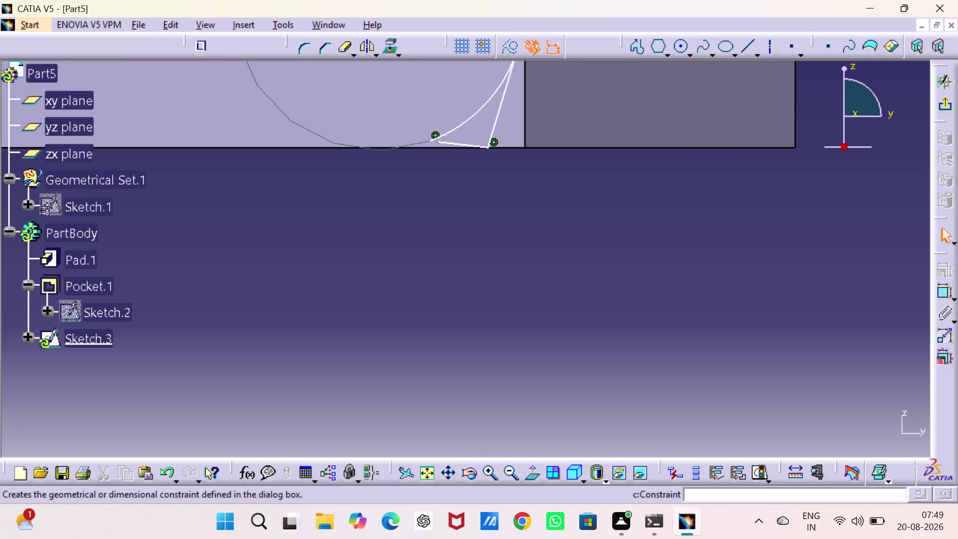
Make the short bottom line coincident with the arc endpoint.
click(431, 140)
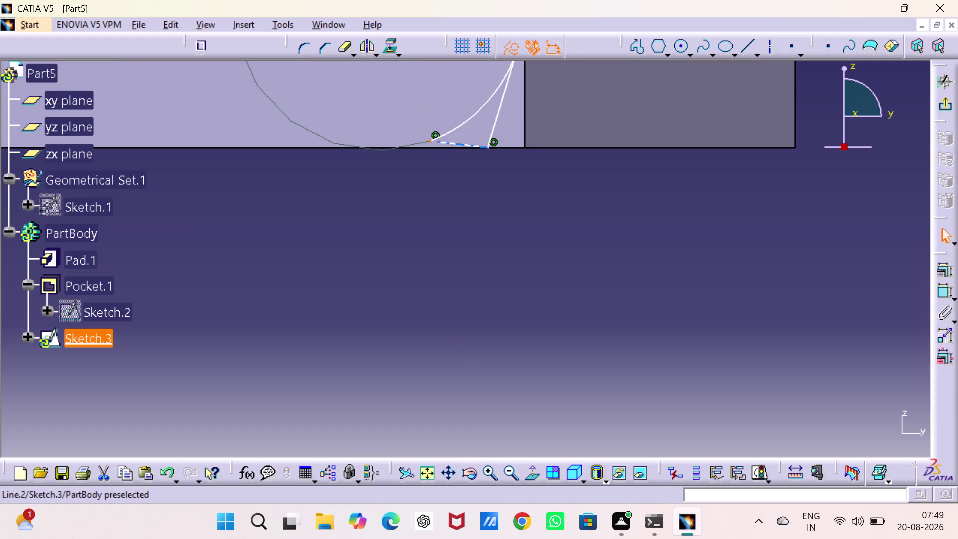
click(437, 141)
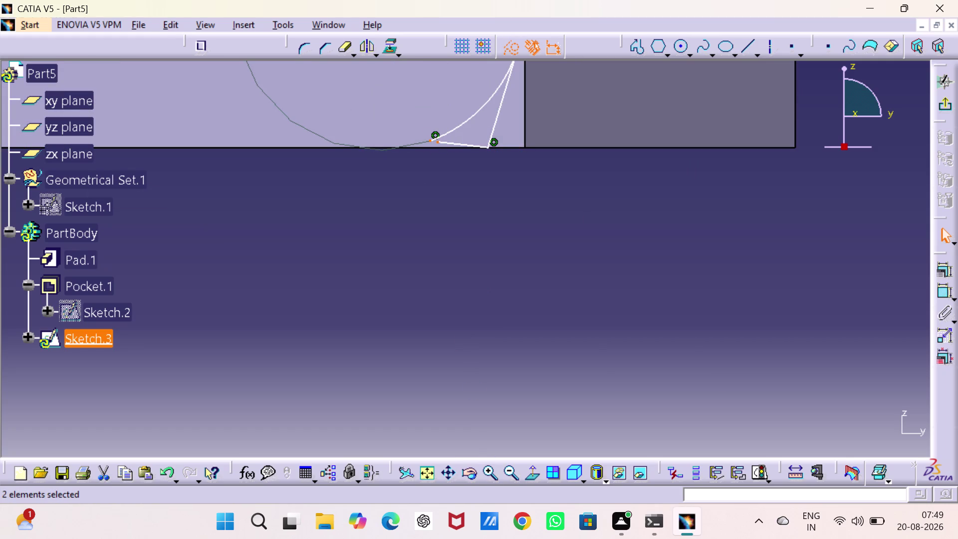
click(945, 266)
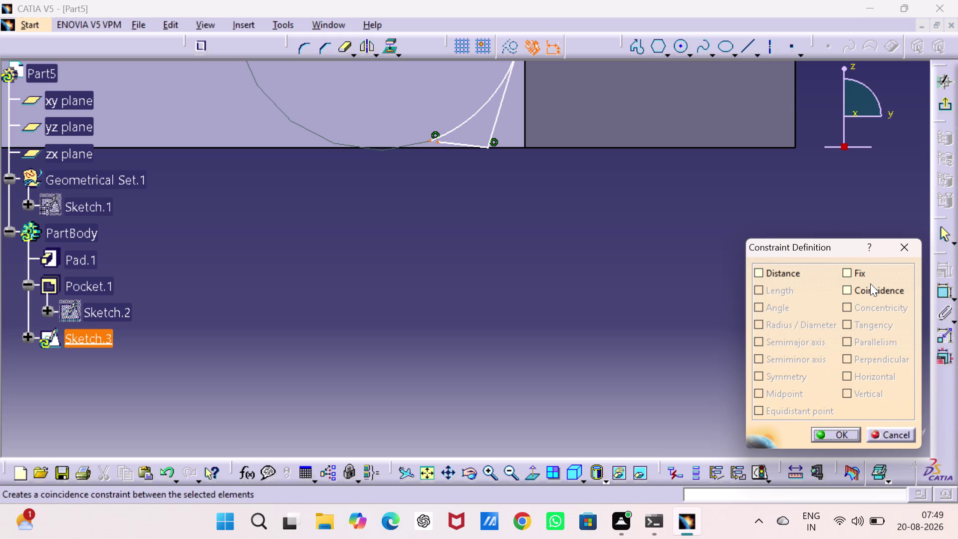
click(873, 291)
click(827, 434)
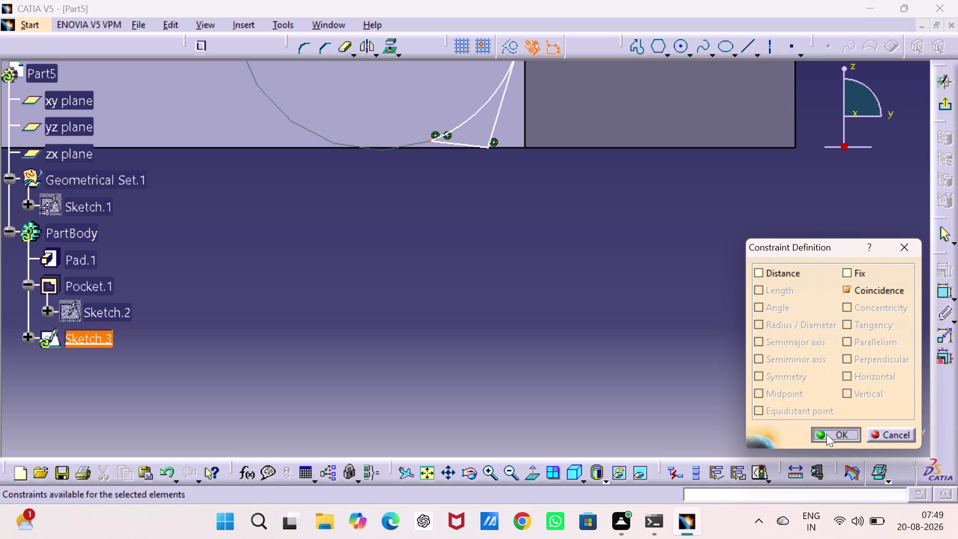
drag(698, 394, 683, 376)
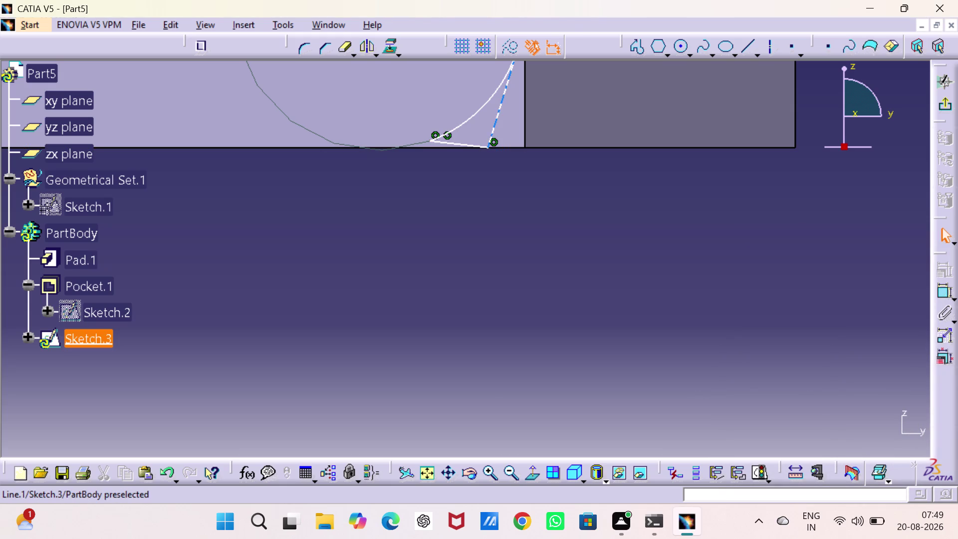
Make the slanted profile line coincident with the pad's vertical edge.
click(501, 110)
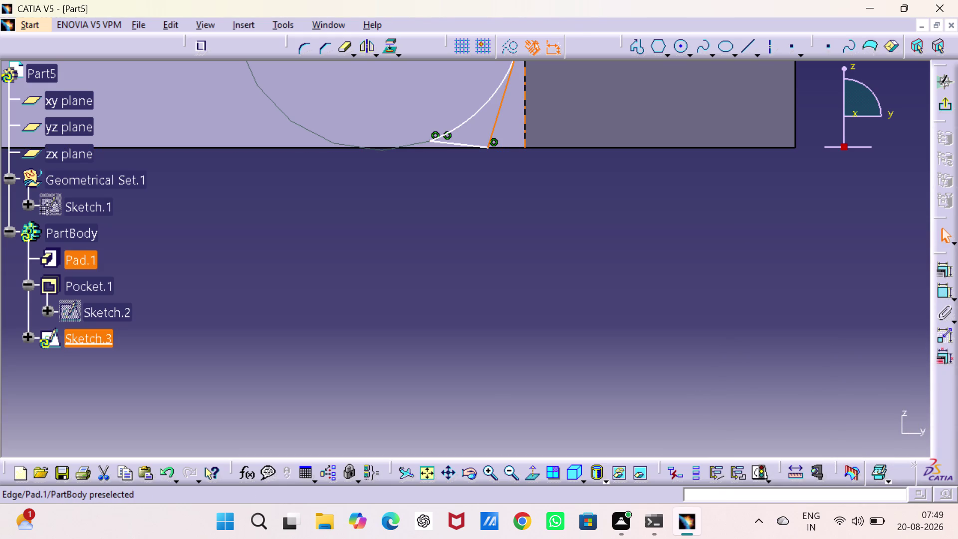
click(524, 105)
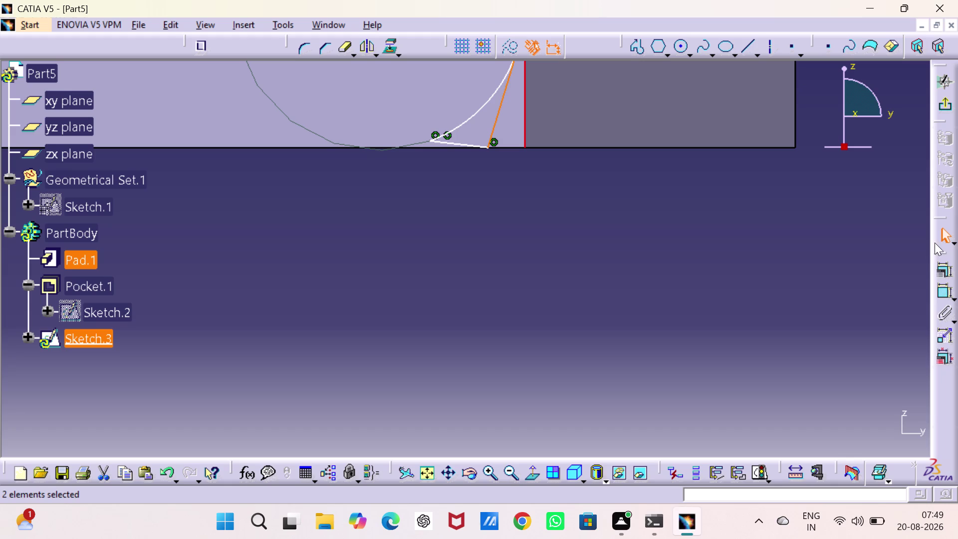
click(943, 270)
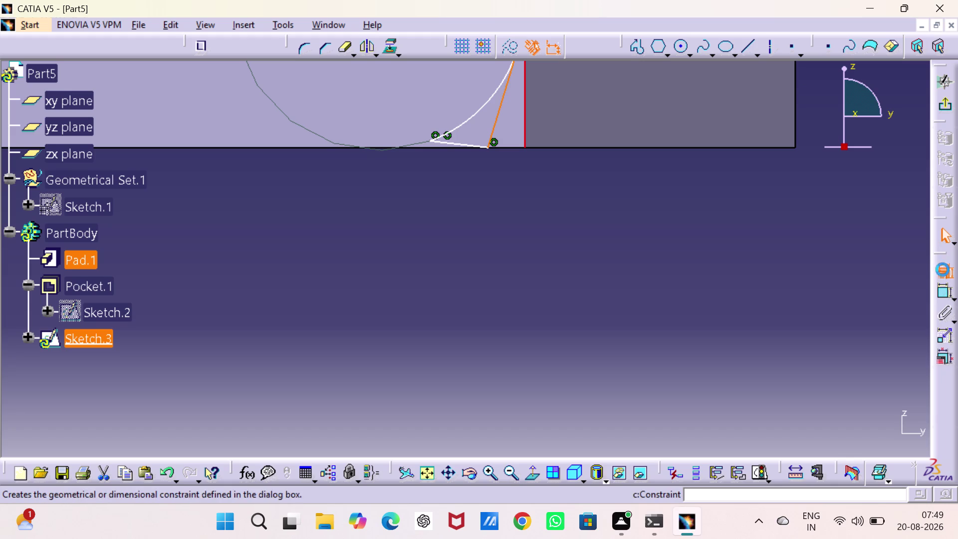
click(867, 288)
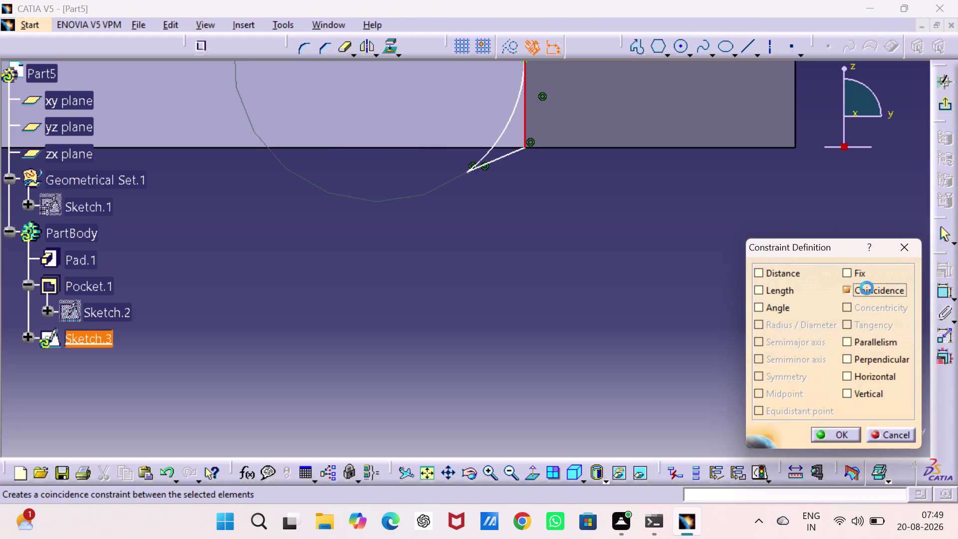
click(834, 431)
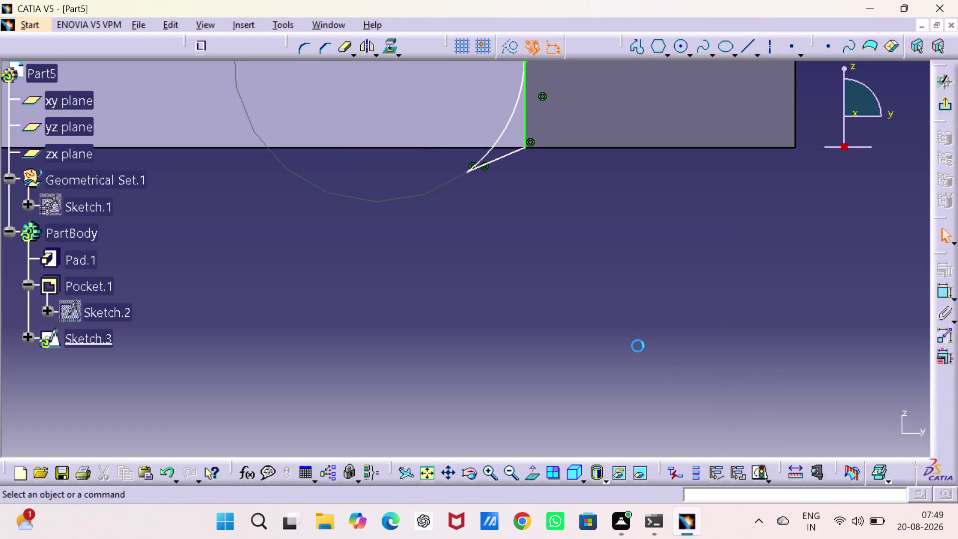
drag(638, 346, 620, 331)
Make the lower profile line coincident with the pad's bottom edge.
click(512, 153)
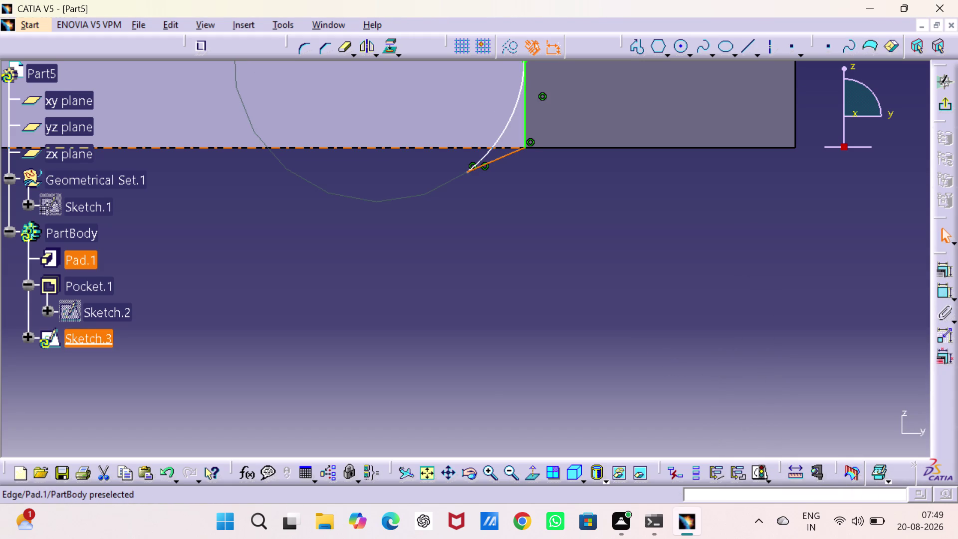
click(460, 149)
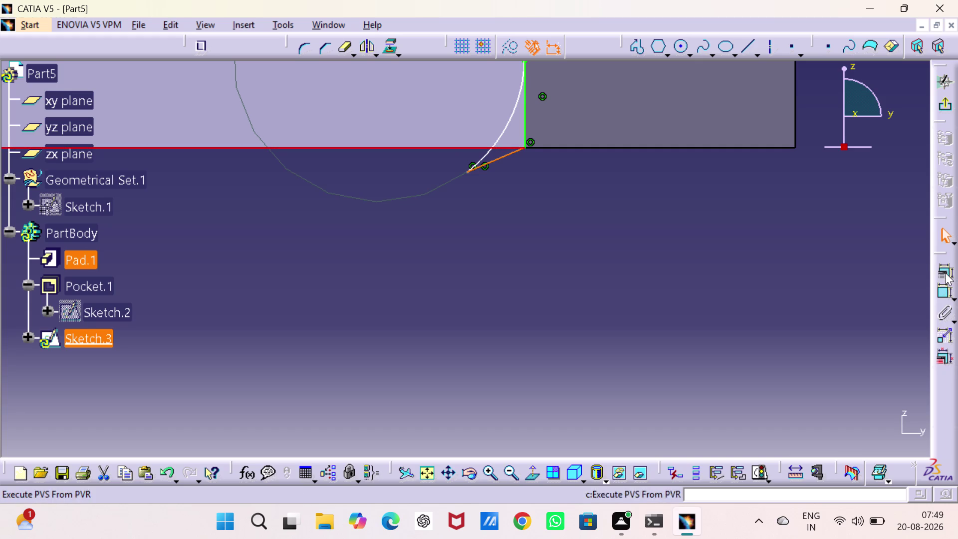
click(946, 272)
click(859, 288)
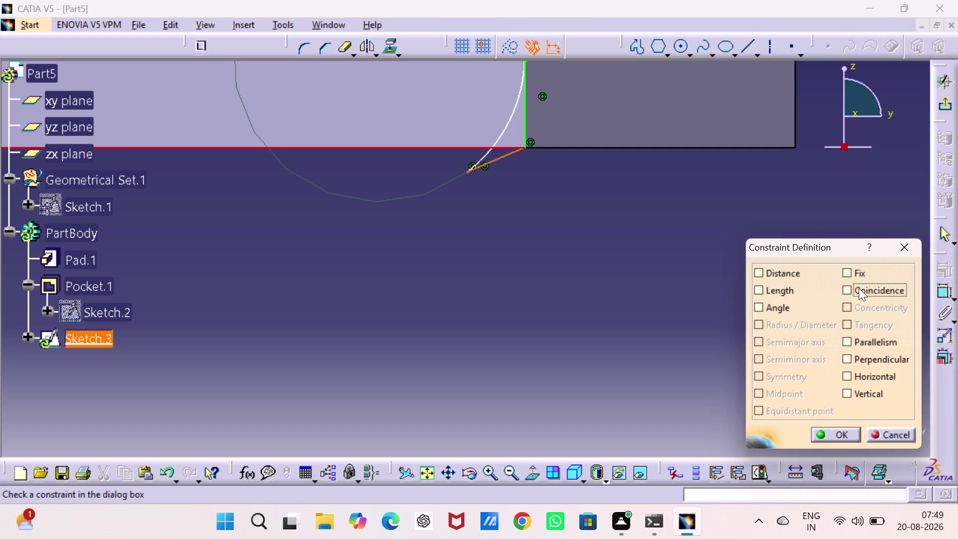
click(840, 433)
drag(760, 357, 753, 343)
click(502, 133)
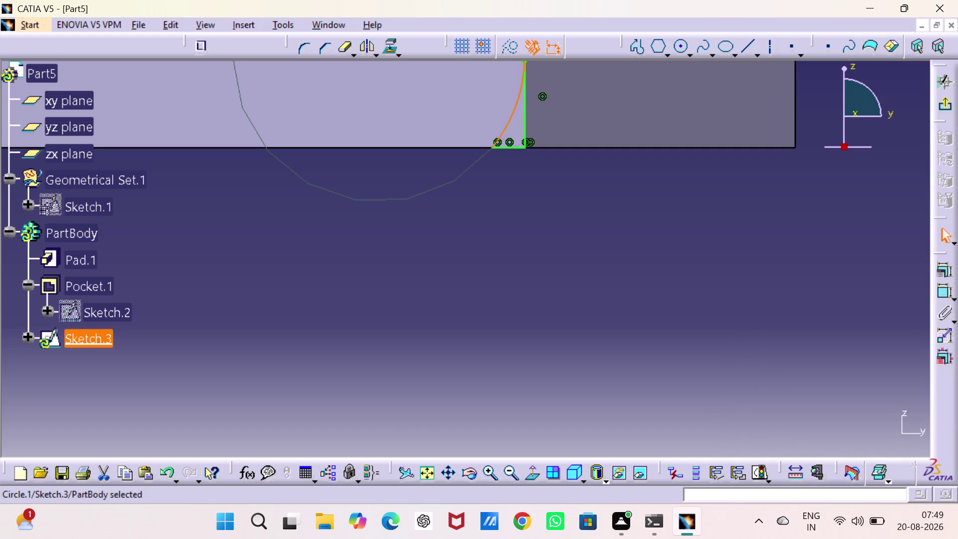
Make the arc tangent to the vertical profile line.
click(515, 147)
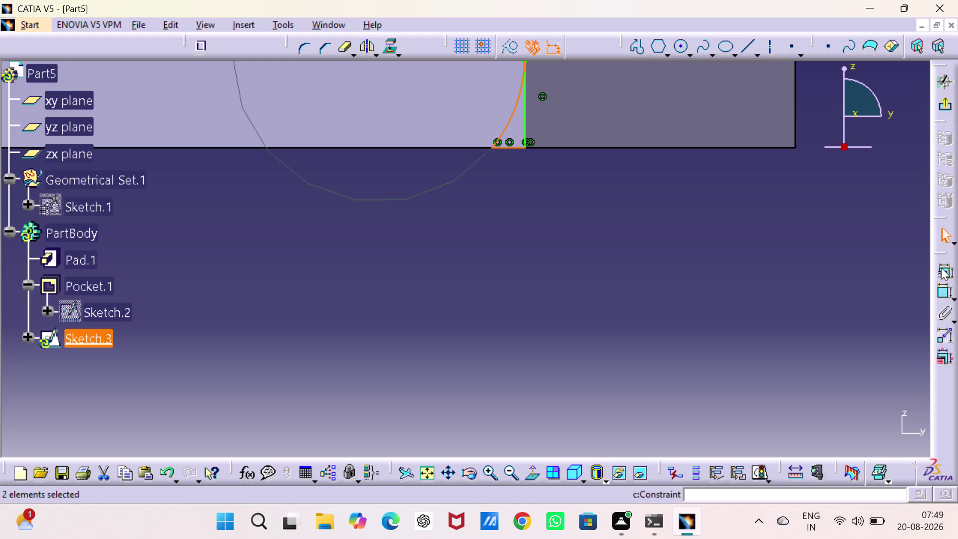
click(942, 268)
click(870, 326)
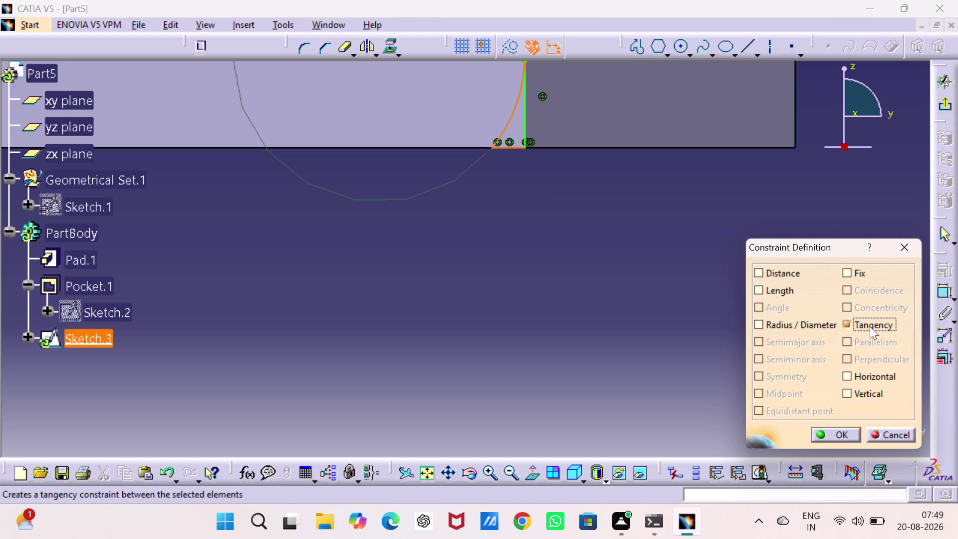
click(848, 433)
drag(764, 363, 758, 347)
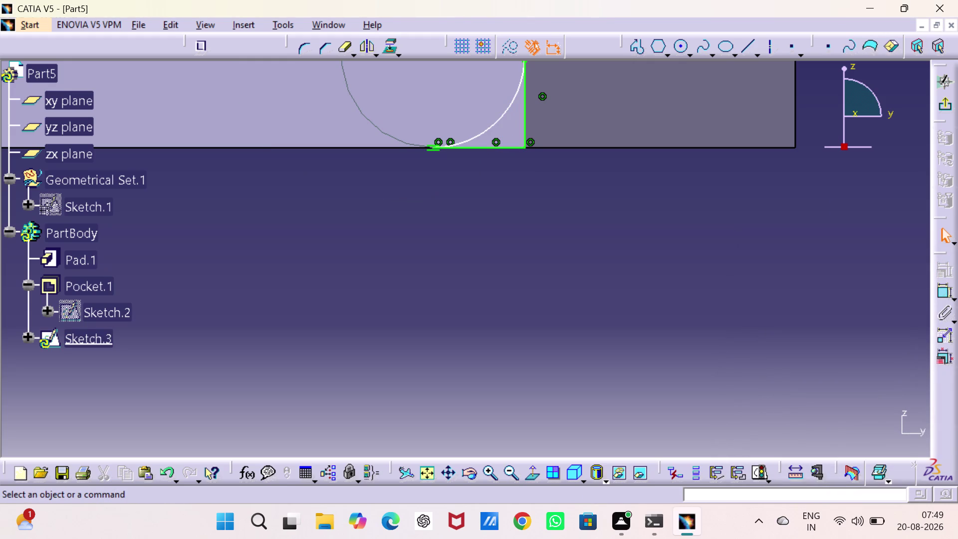
Attempt dimensions on the profile's vertical line, cancelling each.
middle_drag(739, 290, 742, 382)
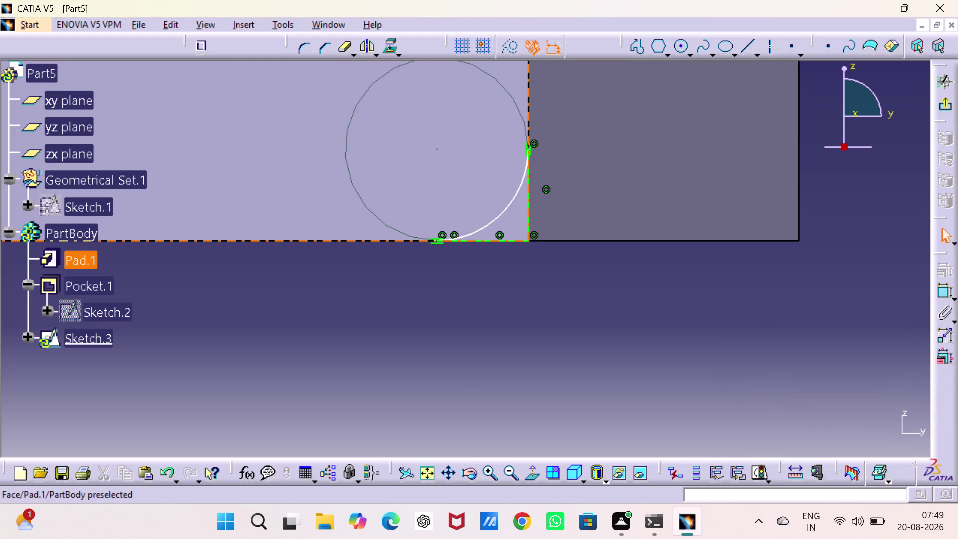
double_click(949, 289)
click(529, 191)
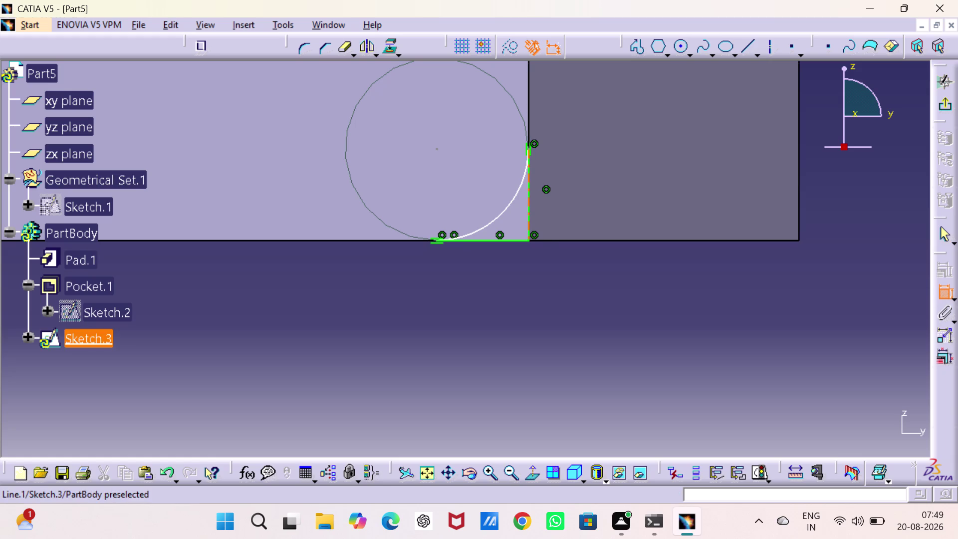
click(560, 191)
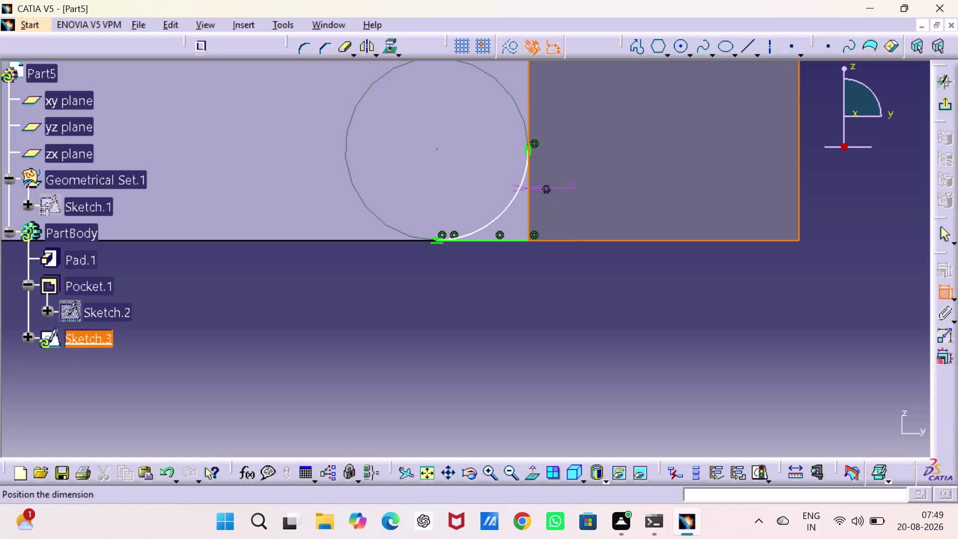
key(Escape)
key(Escape)
key(Escape)
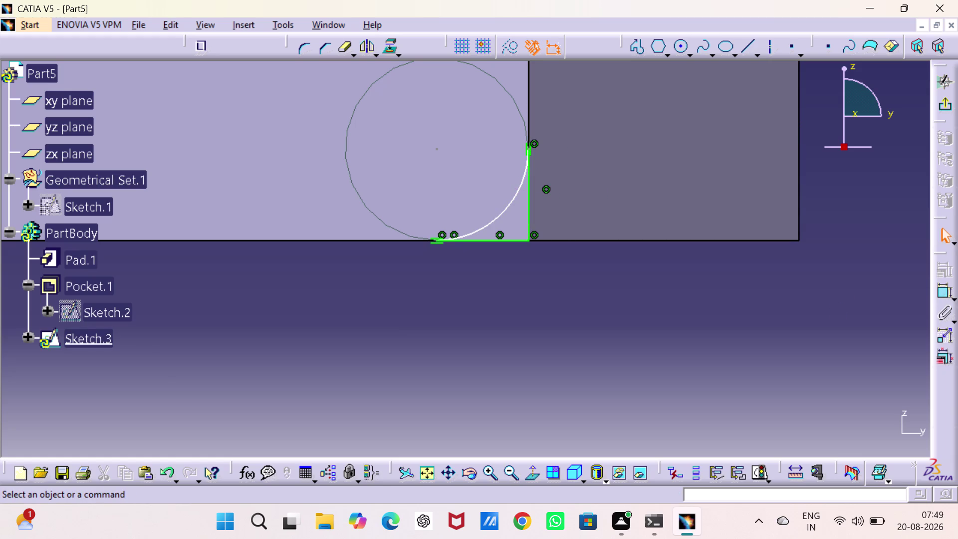
click(942, 290)
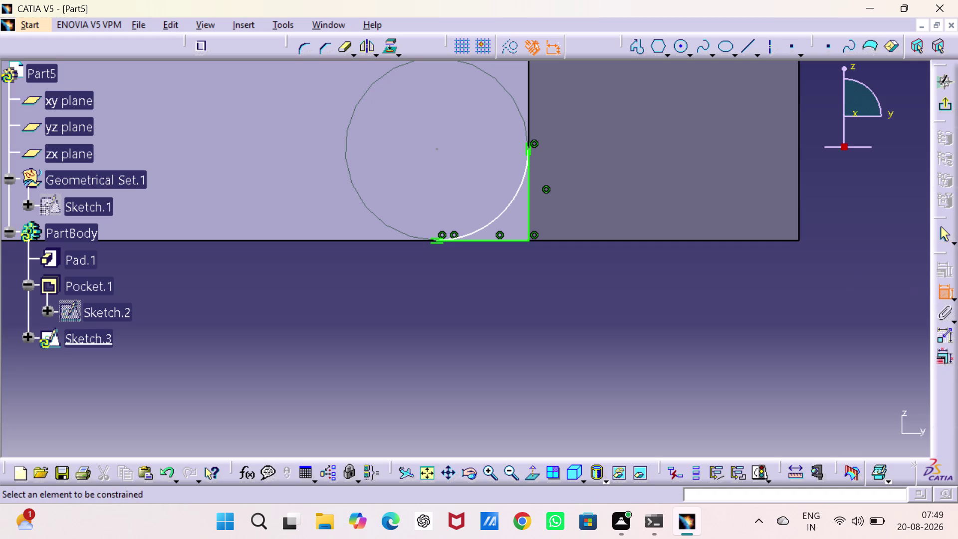
click(529, 209)
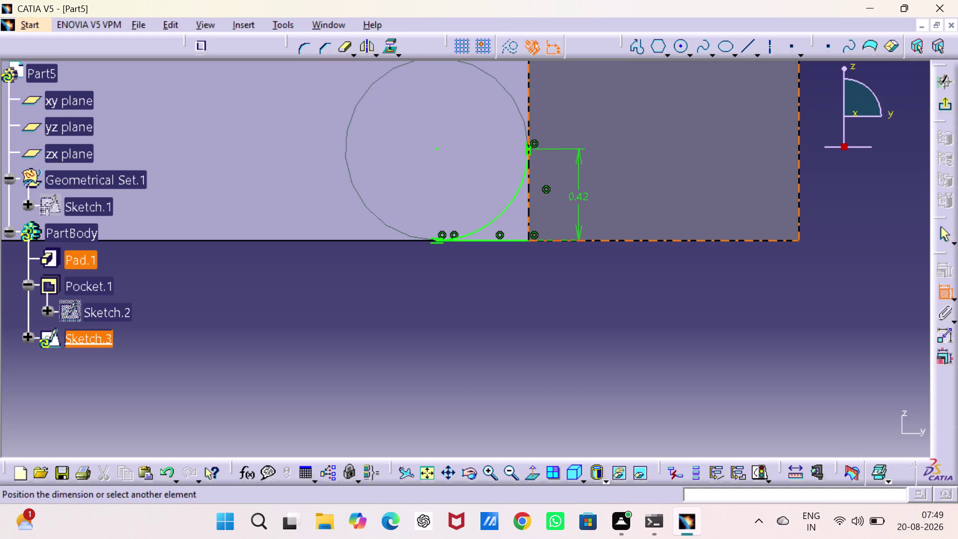
click(593, 199)
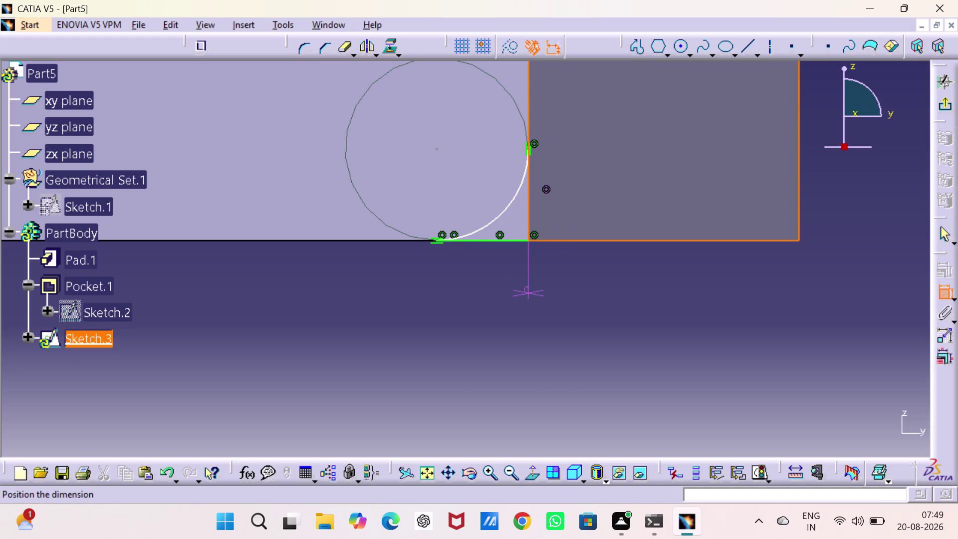
key(Escape)
Dimension the bottom line and change its value from 0.42 to 0.5 mm.
click(937, 292)
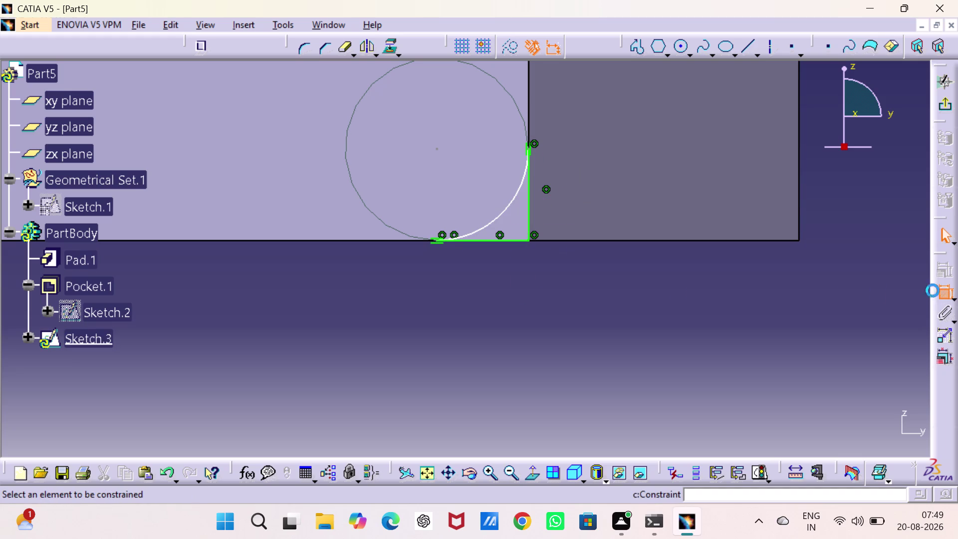
drag(482, 239, 483, 247)
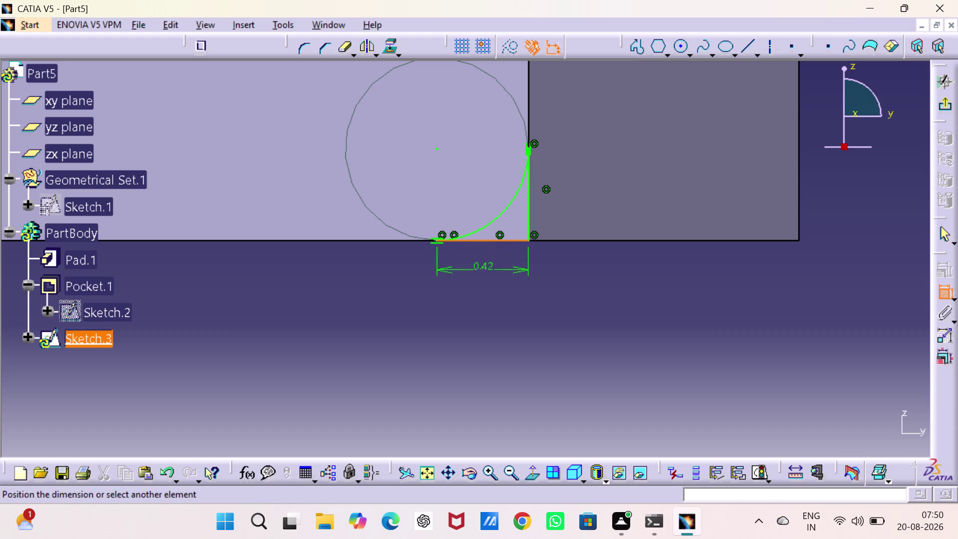
click(484, 272)
double_click(483, 265)
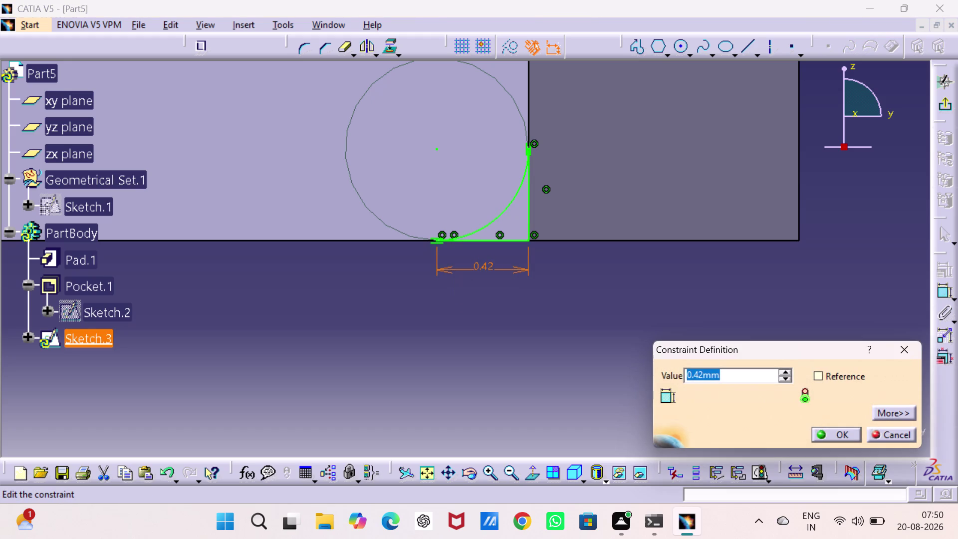
key(0)
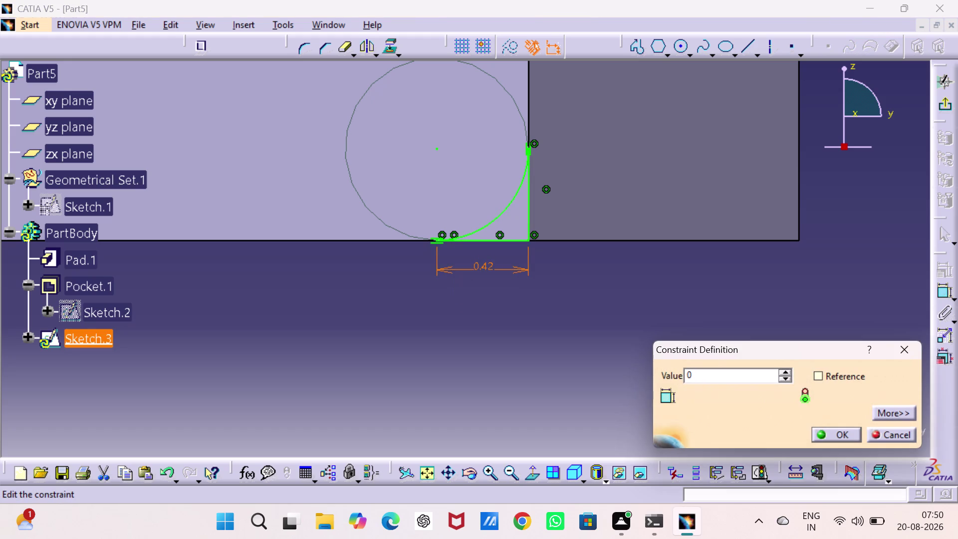
text(.5)
key(Return)
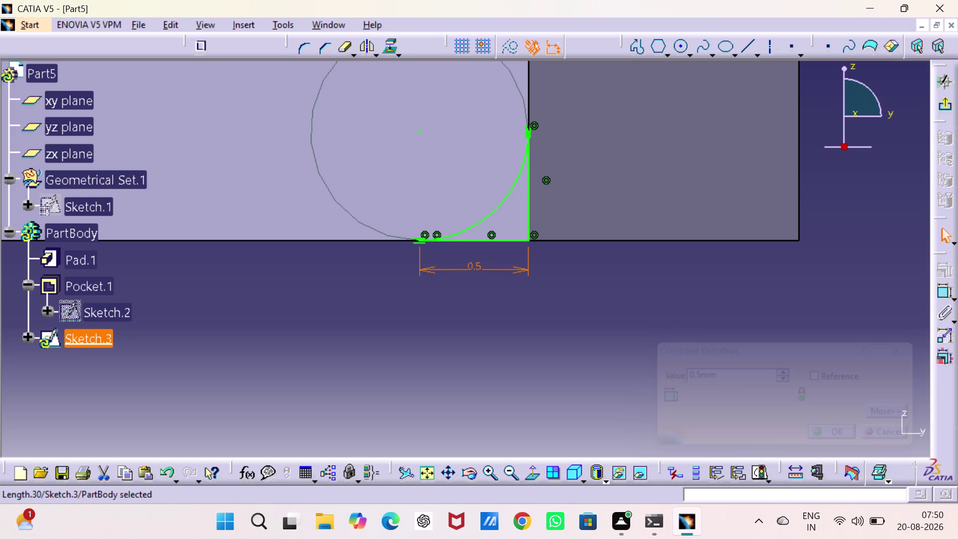
click(845, 331)
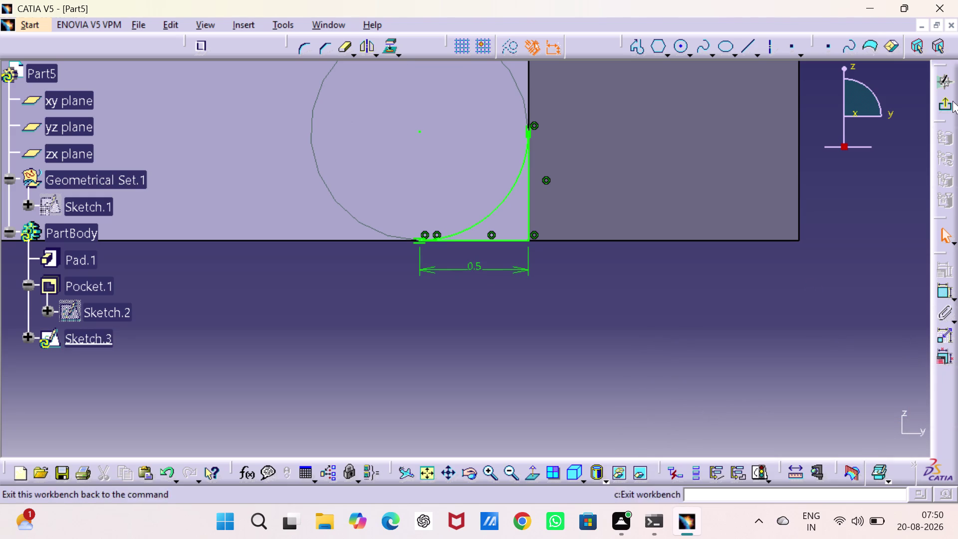
click(950, 110)
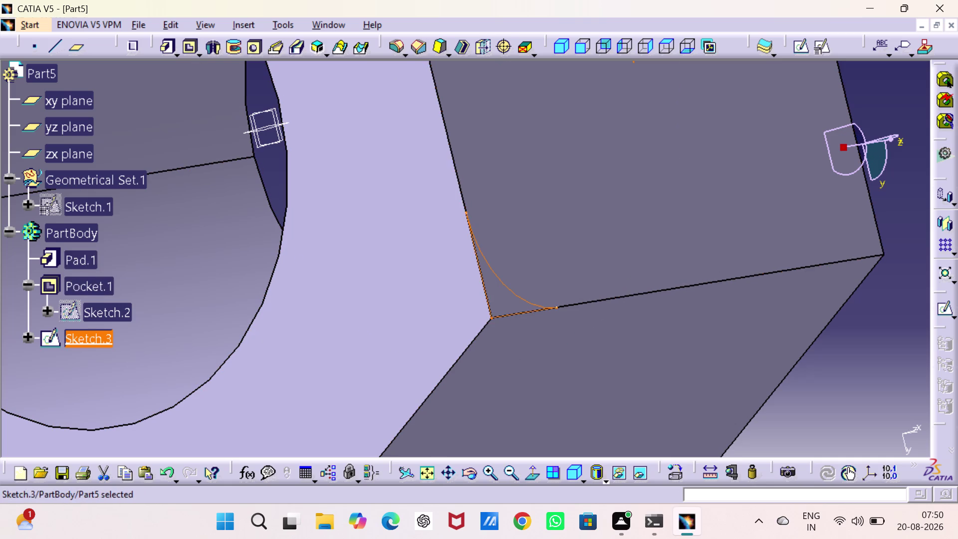
double_click(499, 279)
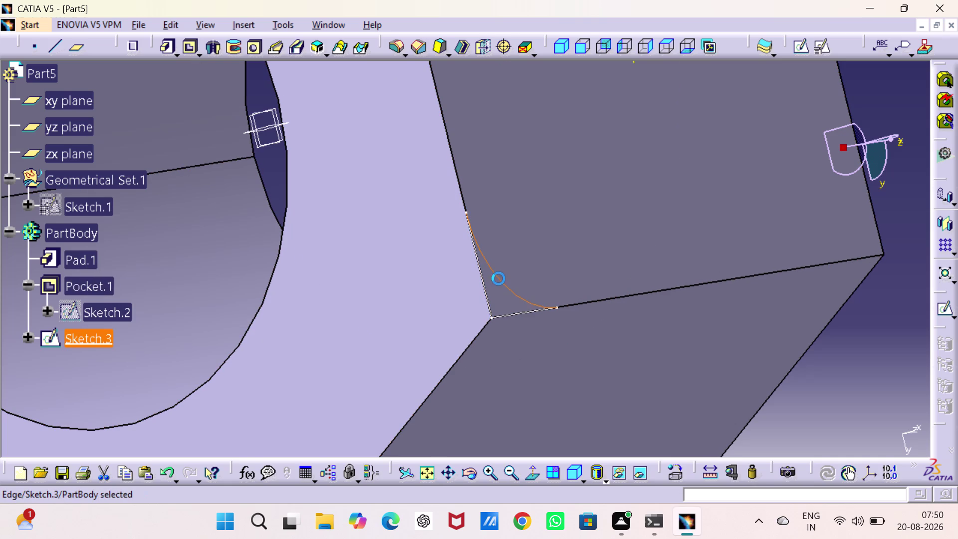
click(366, 322)
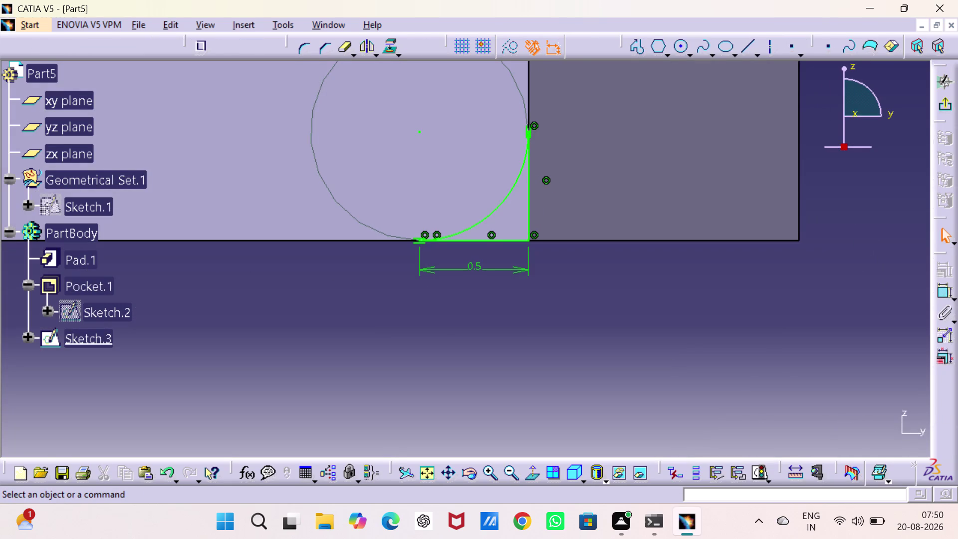
Draw an axis line upward from the sketch origin.
middle_drag(360, 290, 713, 449)
middle_drag(620, 329, 556, 420)
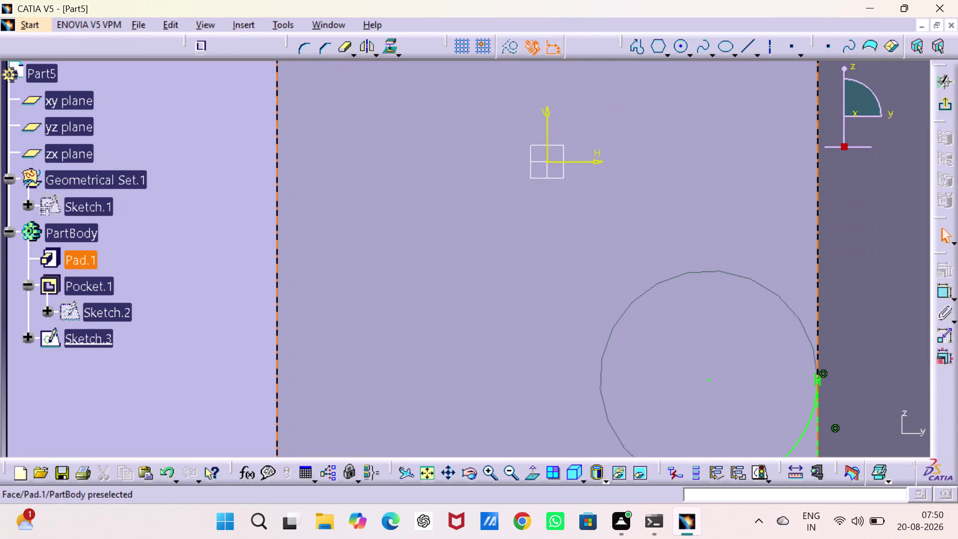
click(773, 44)
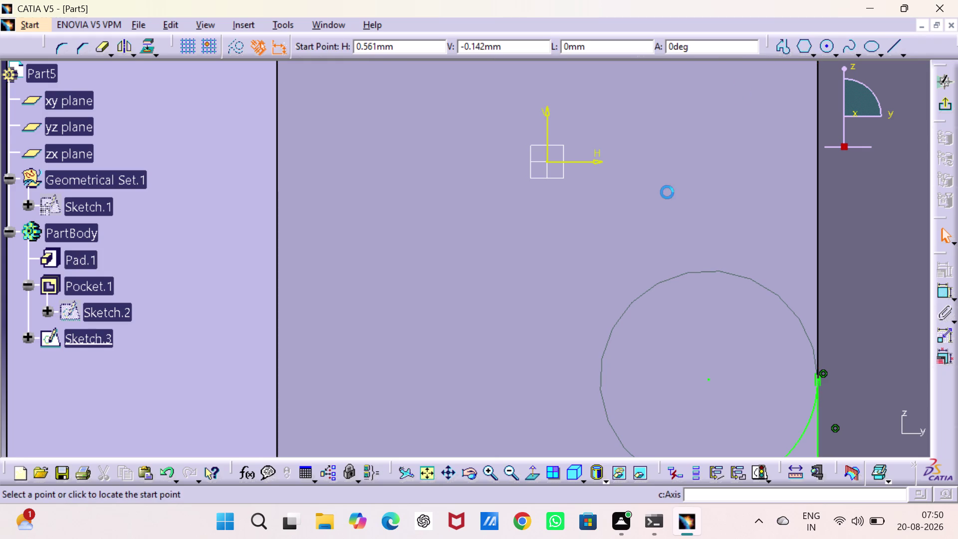
middle_drag(667, 193, 652, 380)
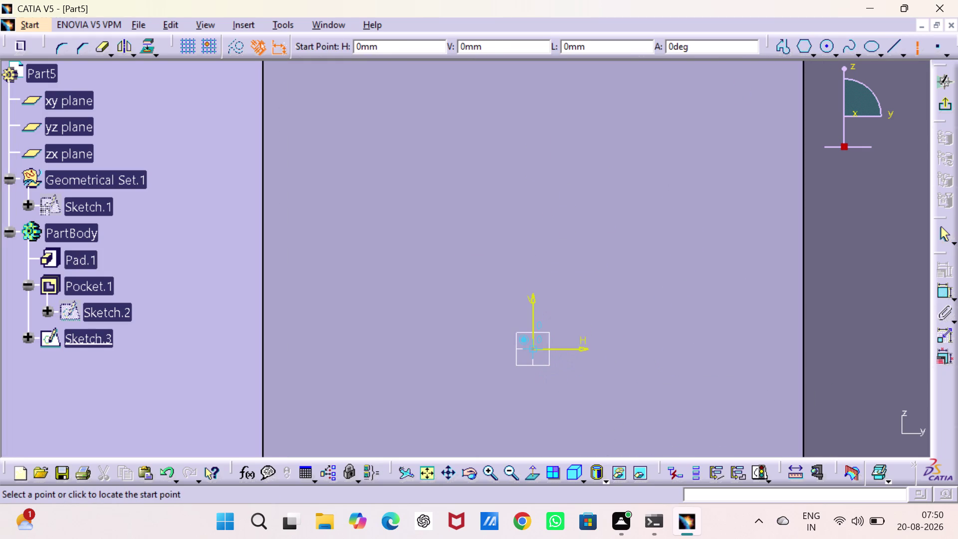
drag(534, 351, 533, 344)
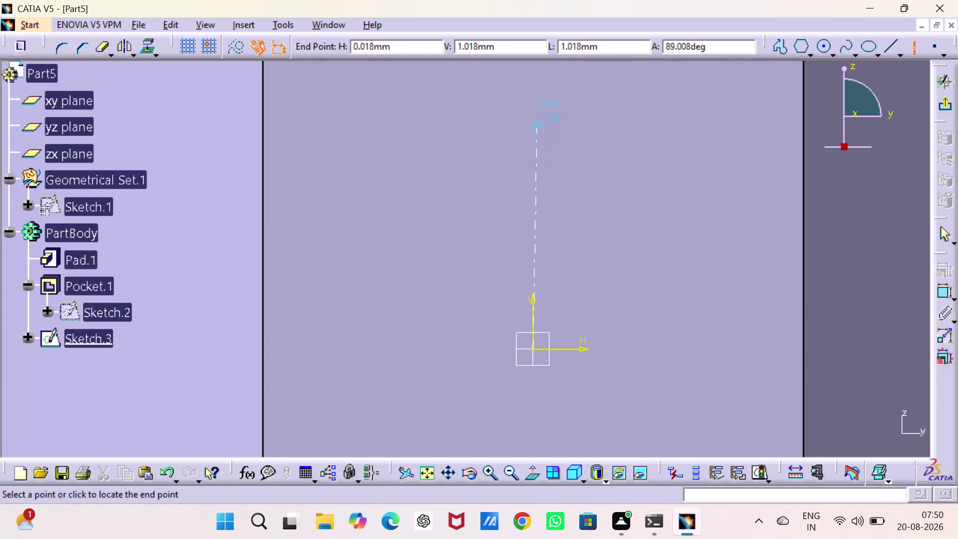
middle_drag(533, 112, 555, 438)
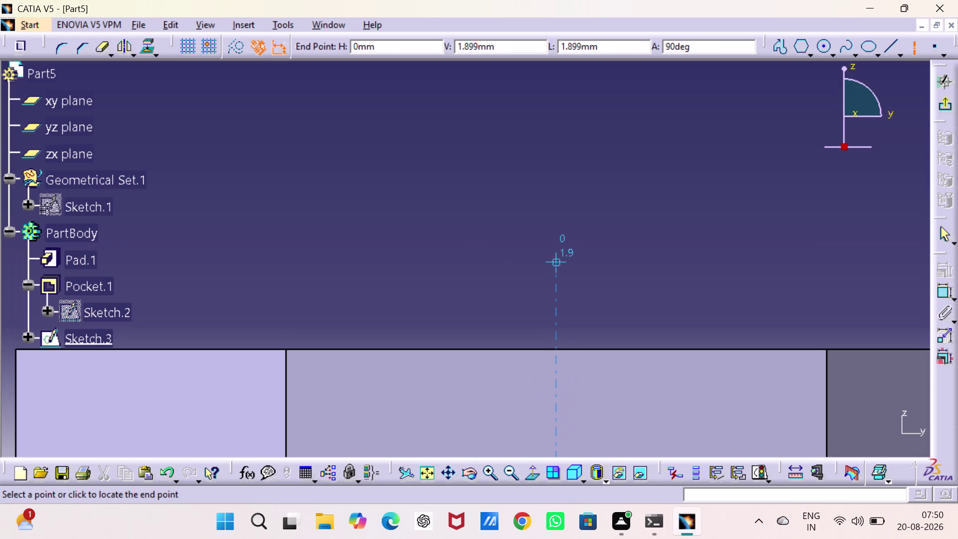
click(552, 258)
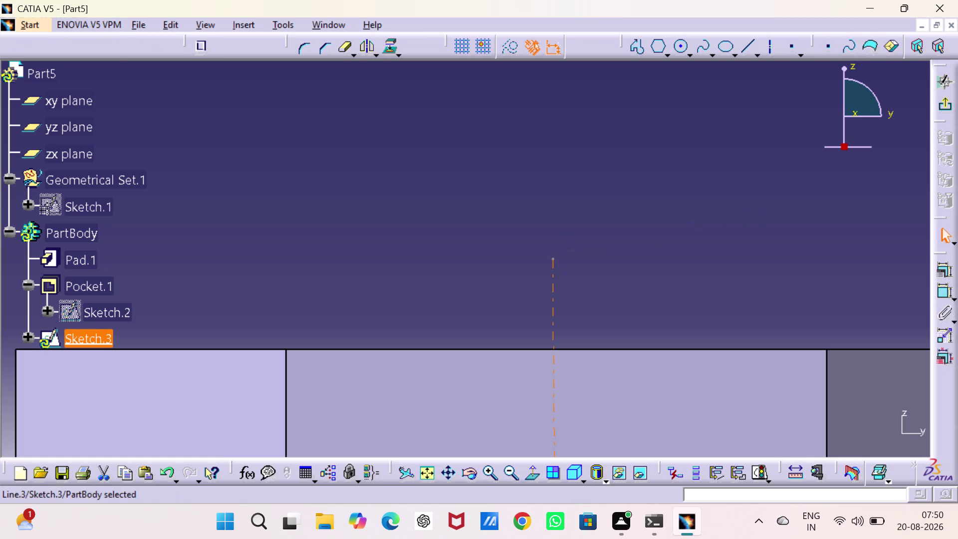
Constrain the axis to be vertical and exit the sketch.
click(702, 288)
click(551, 286)
click(937, 270)
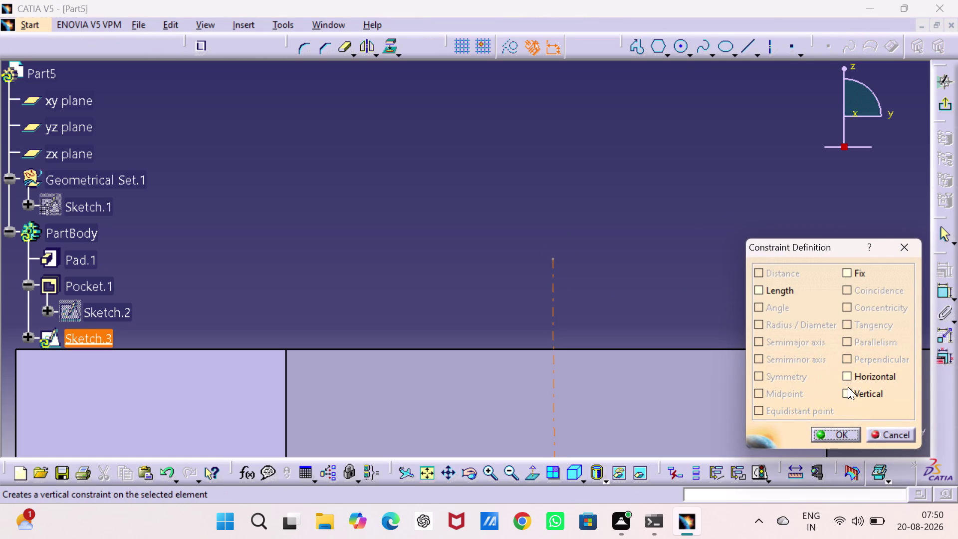
click(848, 388)
drag(844, 434, 842, 426)
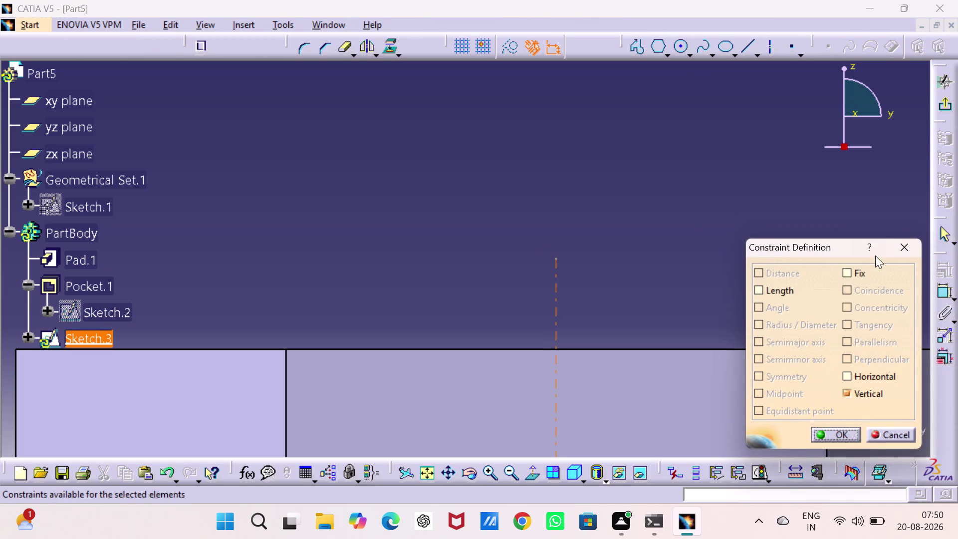
click(842, 435)
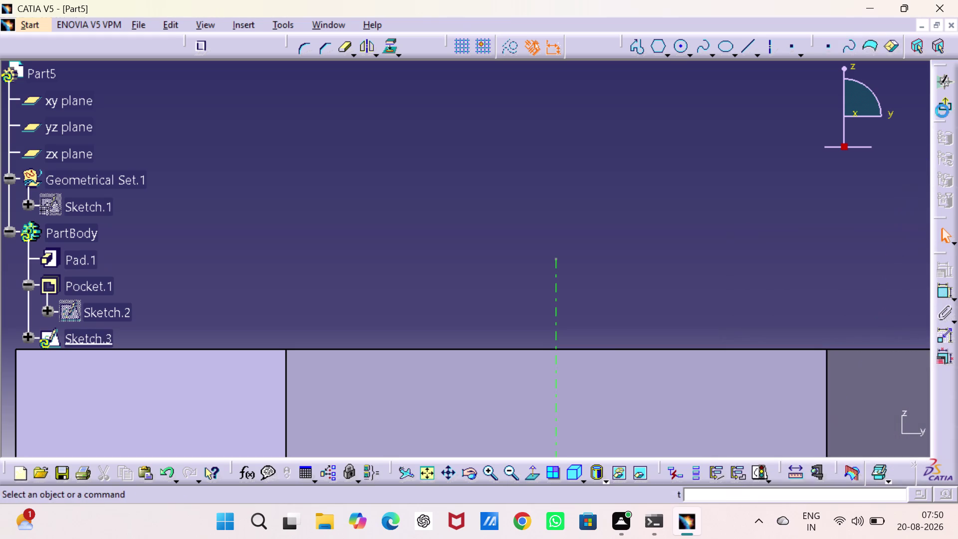
click(946, 106)
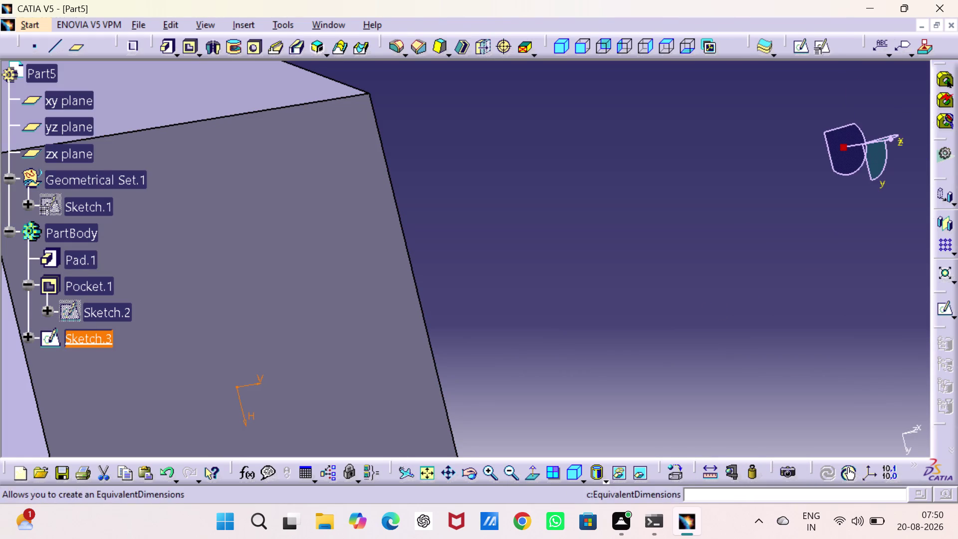
Preview a groove, orbit to inspect it, fit the part, and cancel.
click(236, 45)
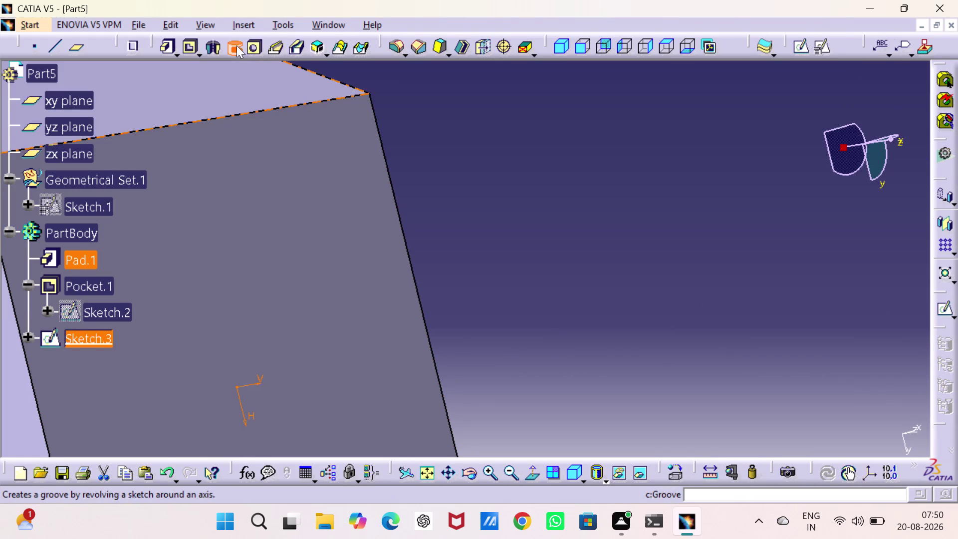
middle_drag(490, 185, 700, 50)
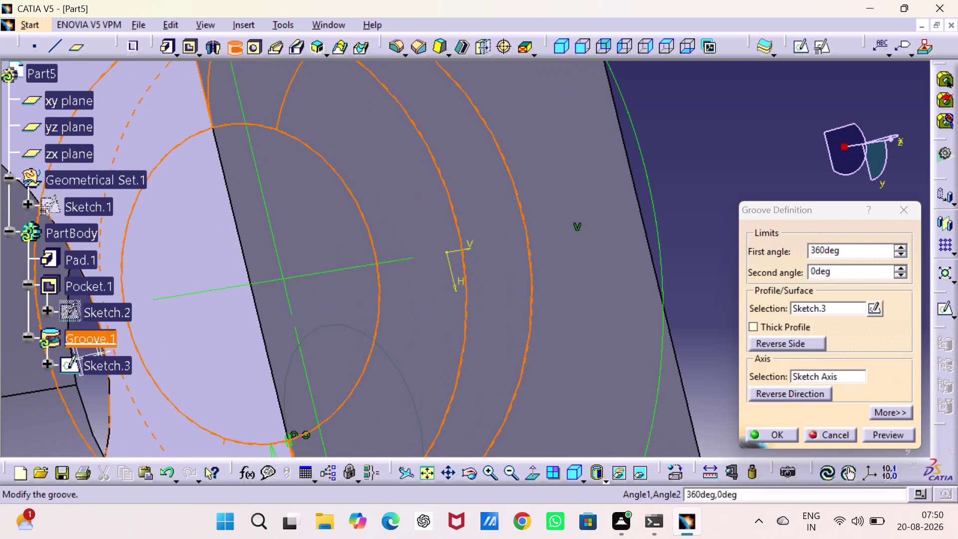
middle_drag(630, 245, 727, 98)
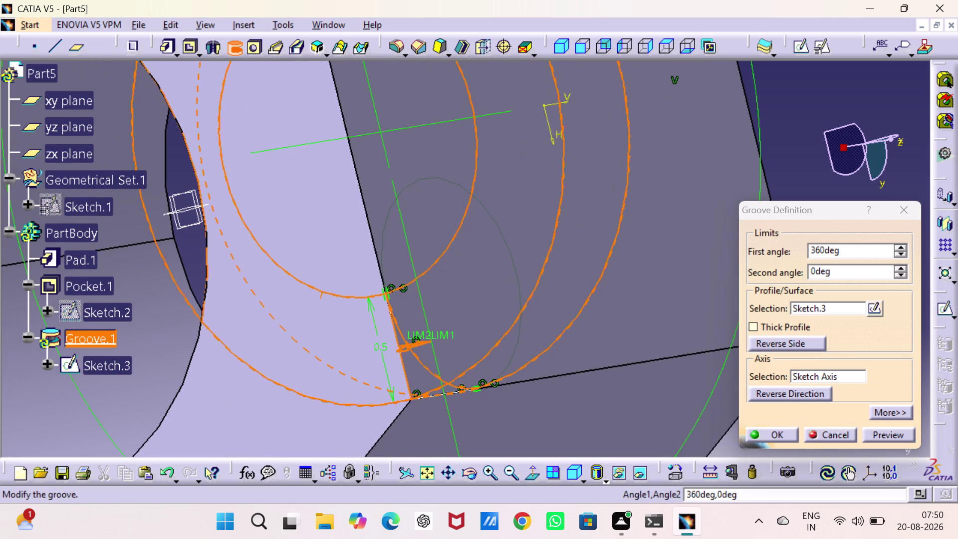
click(569, 472)
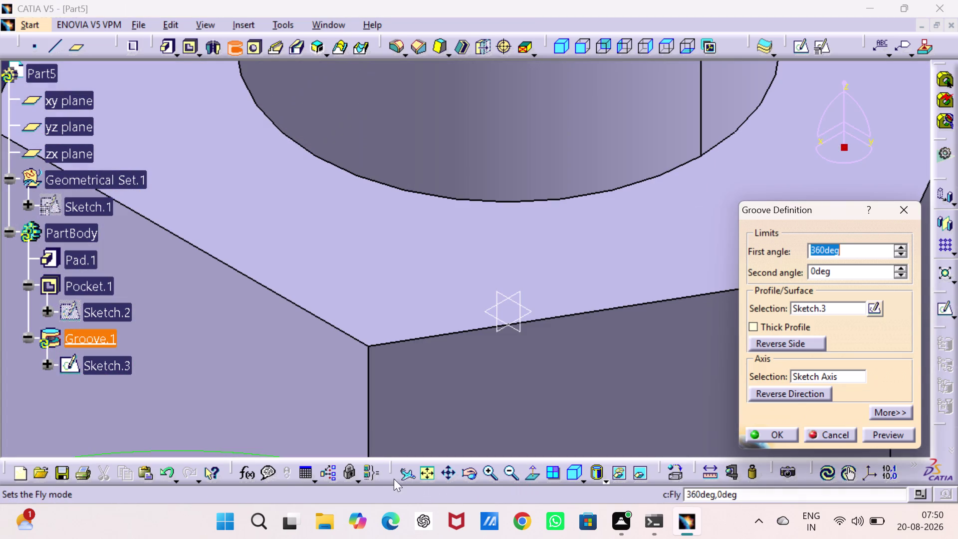
click(430, 474)
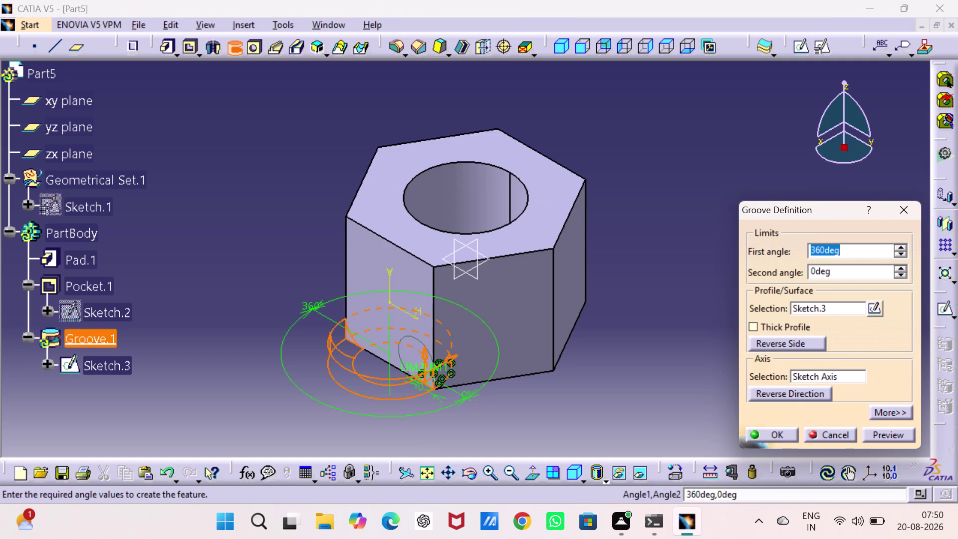
click(900, 215)
click(795, 297)
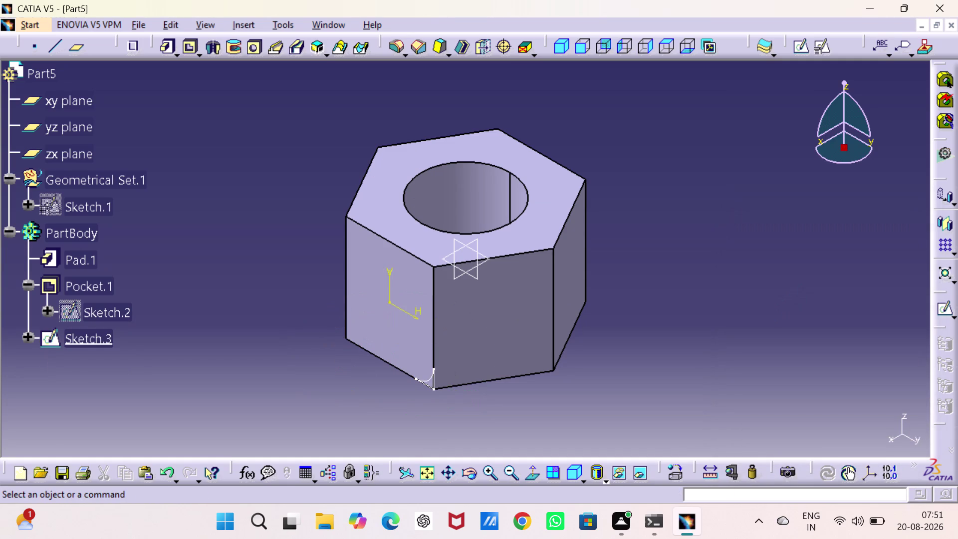
Preview a groove with Sketch.3 as the profile, then cancel it.
click(230, 49)
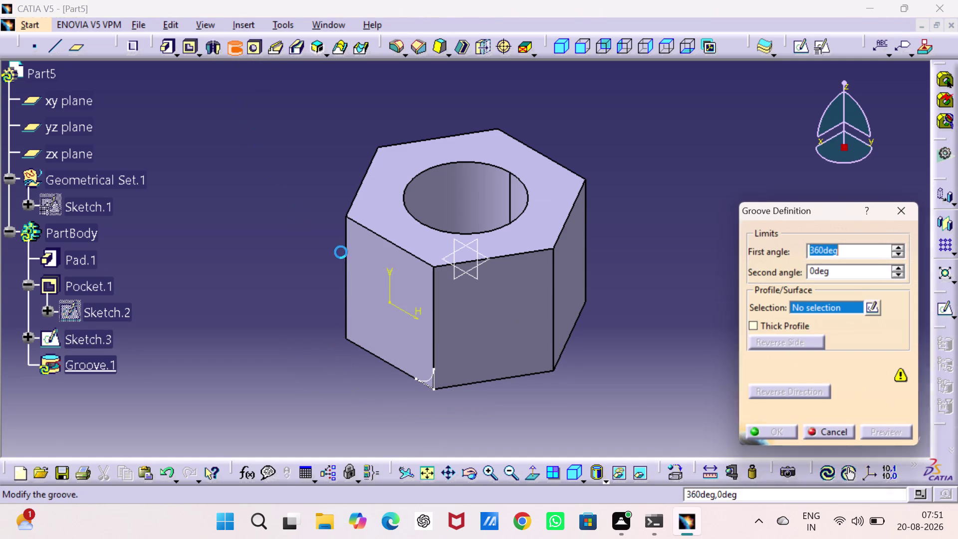
click(429, 387)
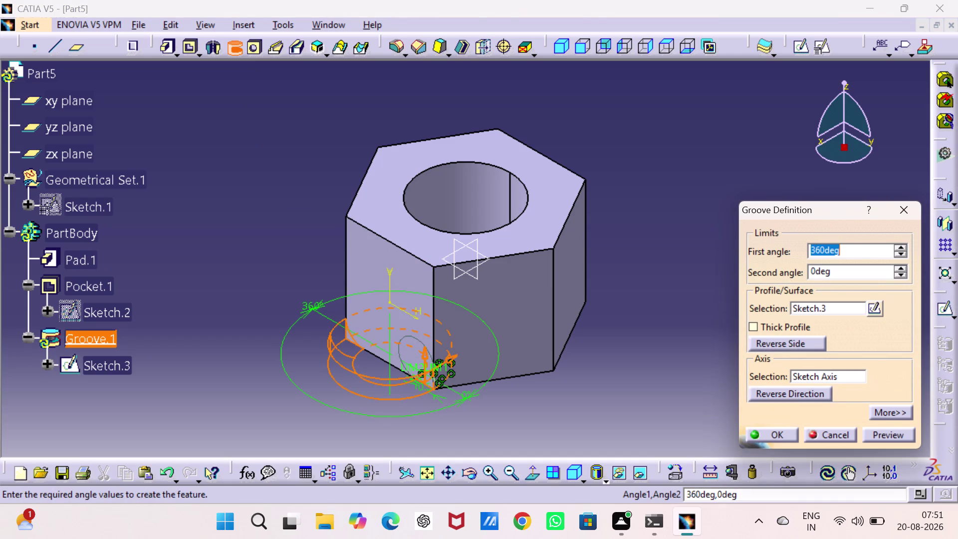
click(896, 206)
click(865, 193)
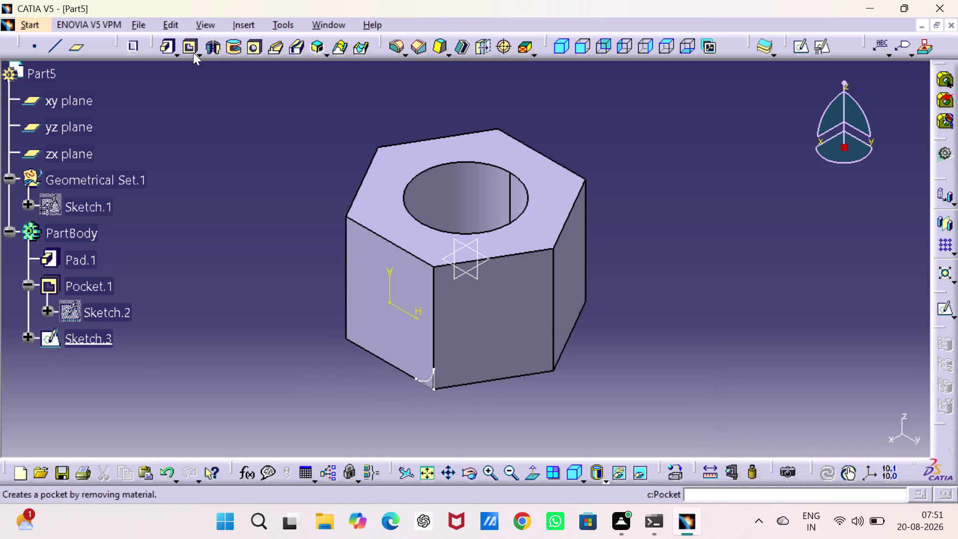
Preview a pocket using Sketch.3 as profile, then cancel it.
click(193, 49)
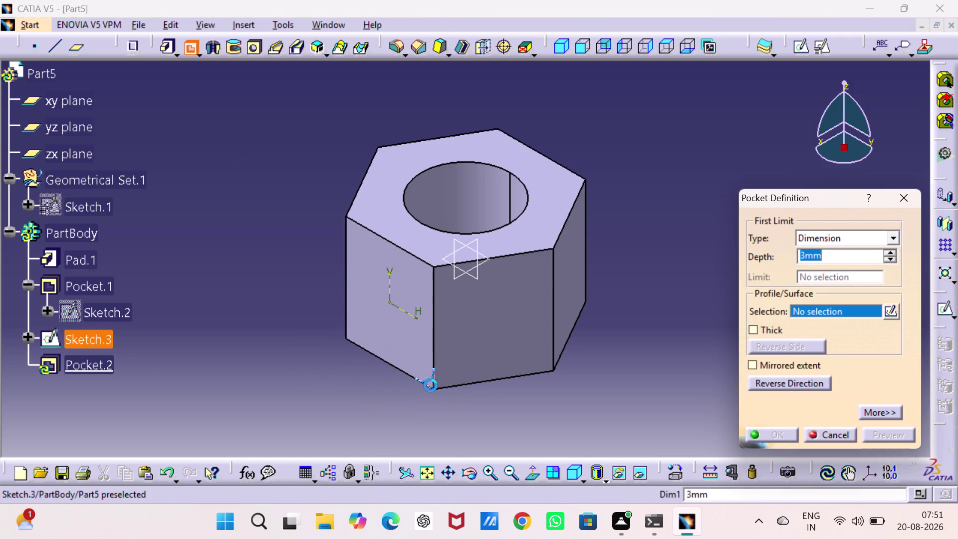
click(432, 386)
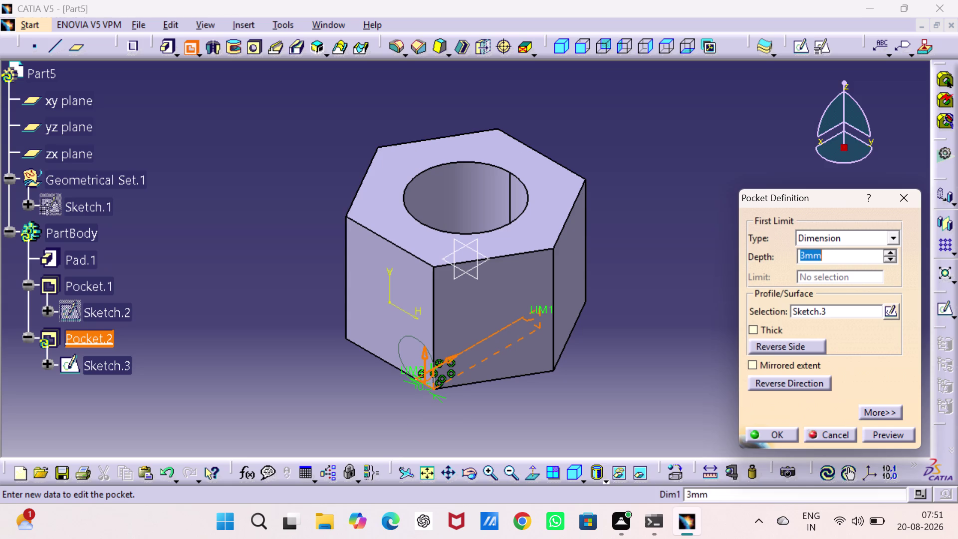
click(894, 204)
click(780, 266)
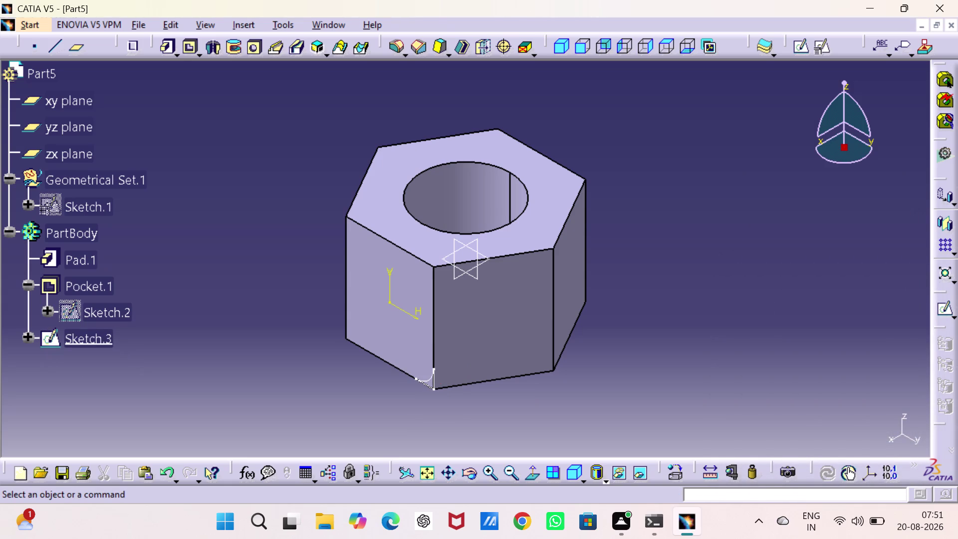
Undo back past Sketch.3, leaving Pad.1 and Pocket.1, and start saving.
key(ctrl+z)
key(ctrl+z)
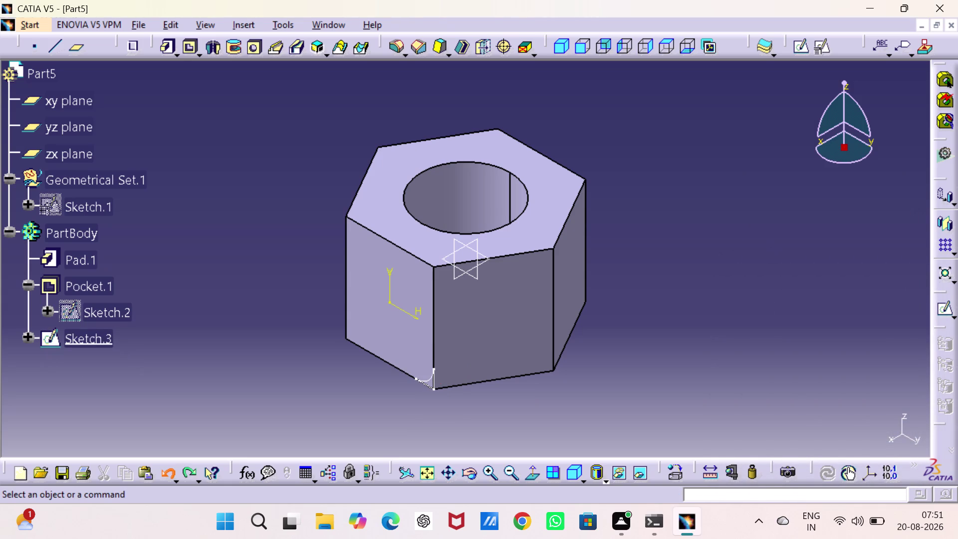
key(ctrl+z)
key(ctrl+z)
click(736, 277)
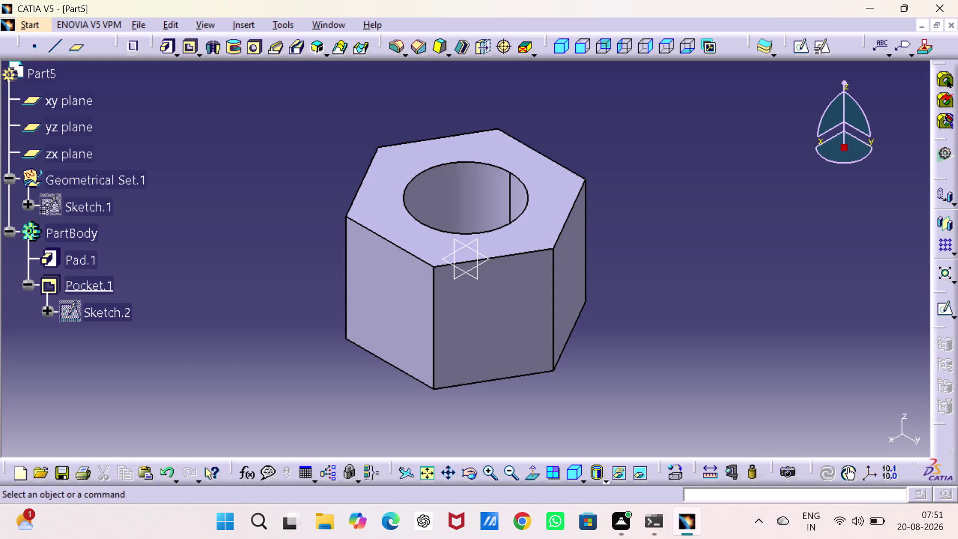
key(ctrl+s)
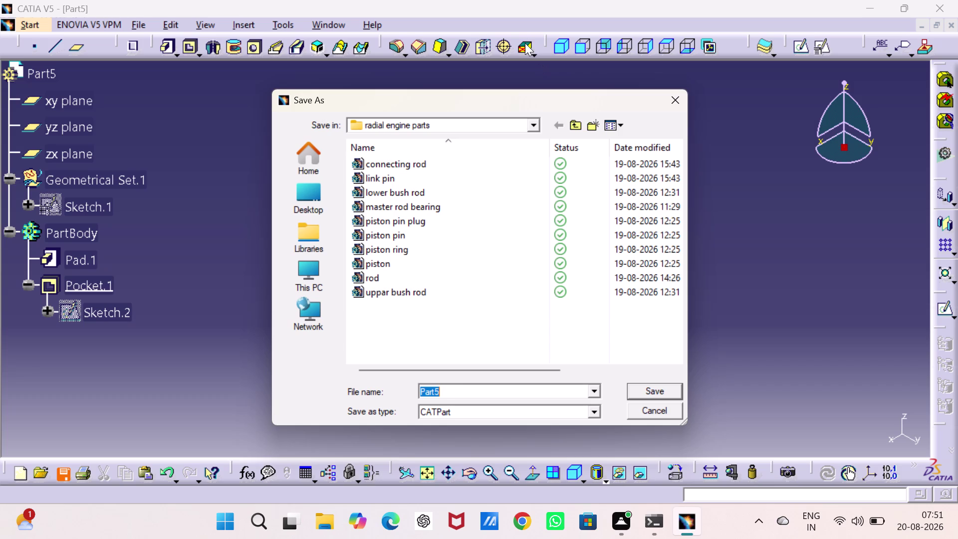
Save the part as nut.CATPart in the pulley supported assy folder.
click(576, 121)
double_click(470, 198)
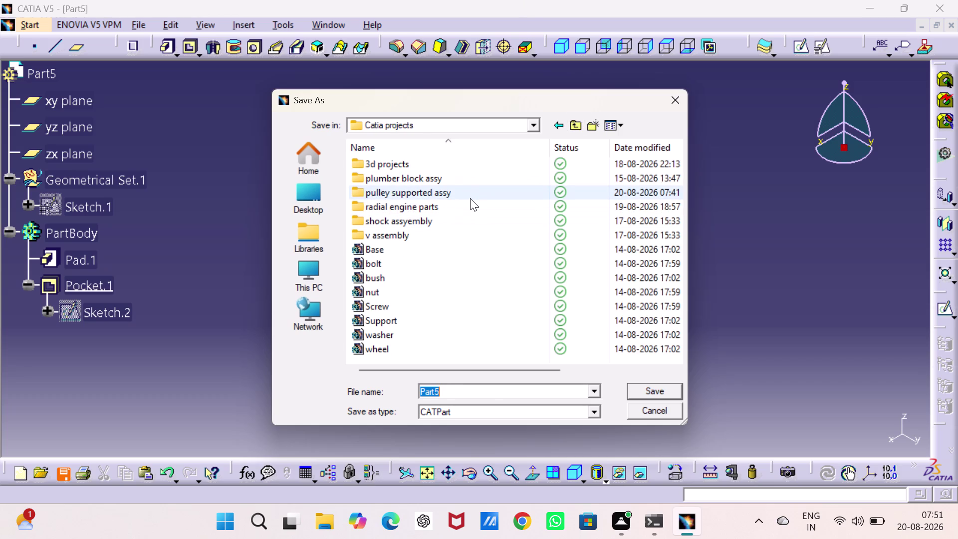
click(519, 388)
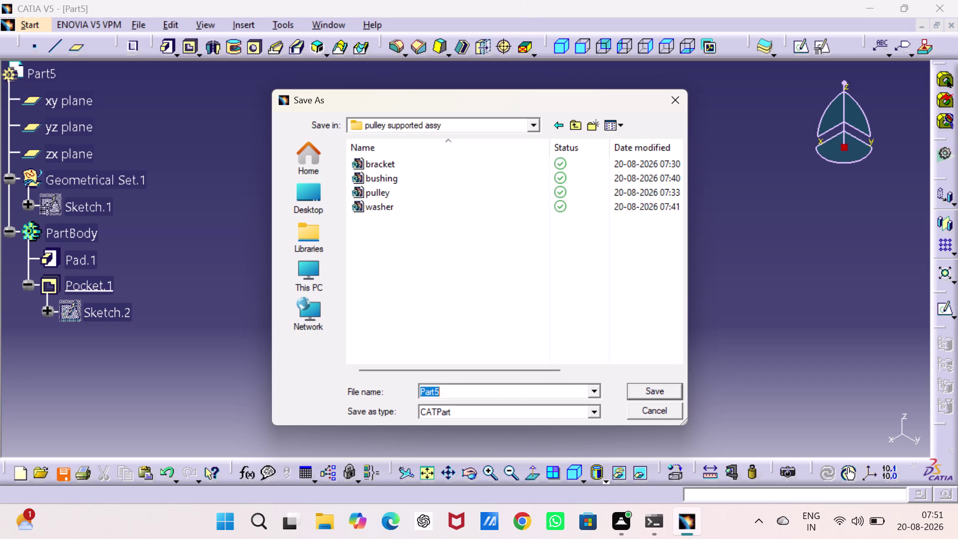
text(nut)
key(Return)
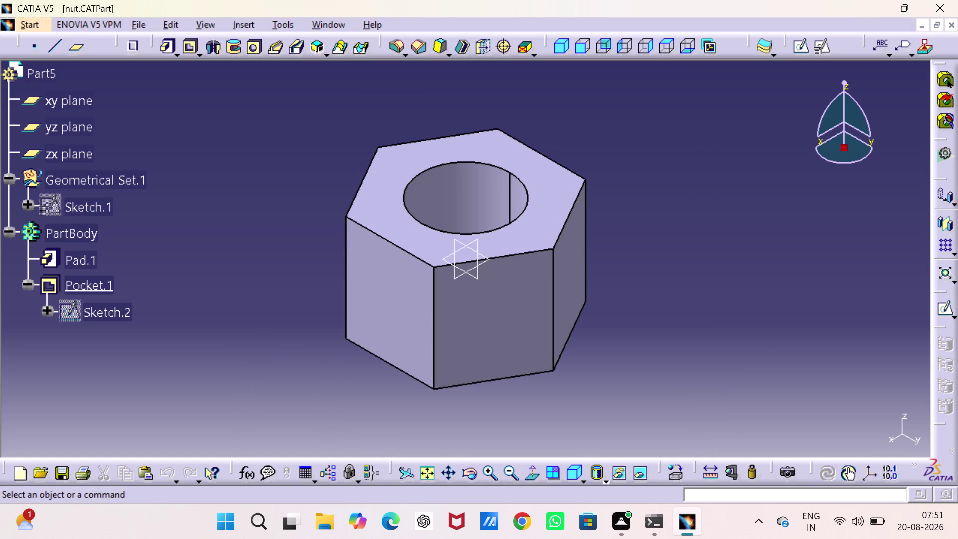
Create a new empty Part document.
key(ctrl+n)
key(p)
key(Return)
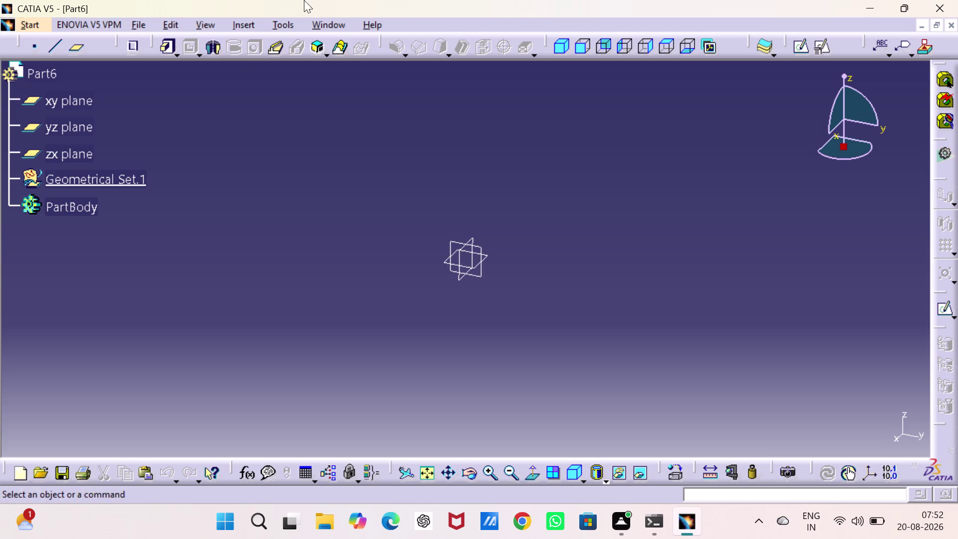
Open a positioned sketch on the xy plane with Swap and Reverse V orientation.
click(488, 255)
right_click(488, 254)
click(485, 177)
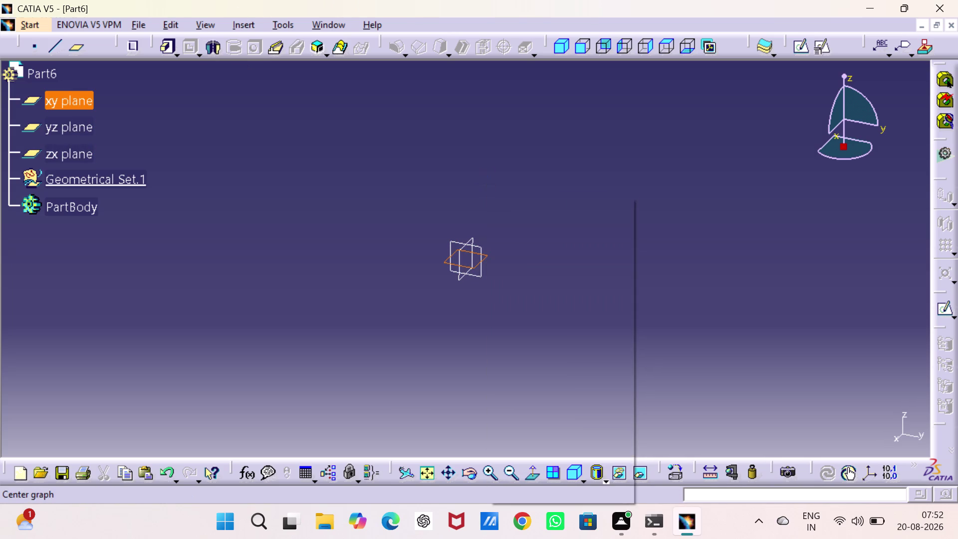
click(485, 255)
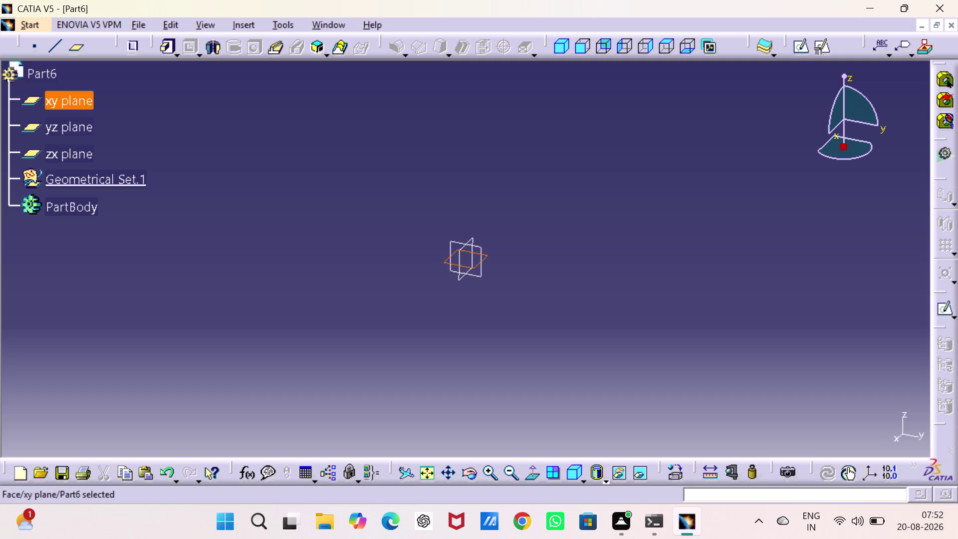
click(824, 44)
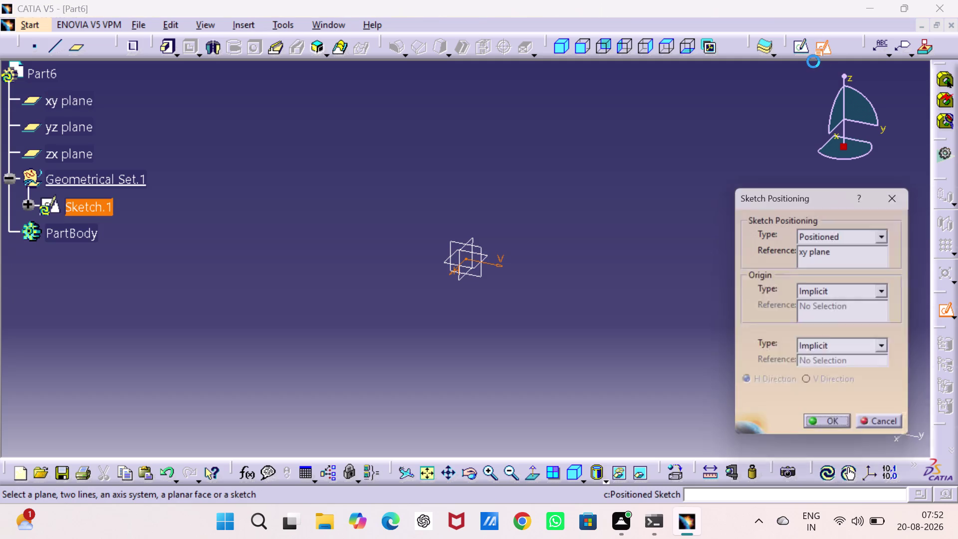
click(868, 406)
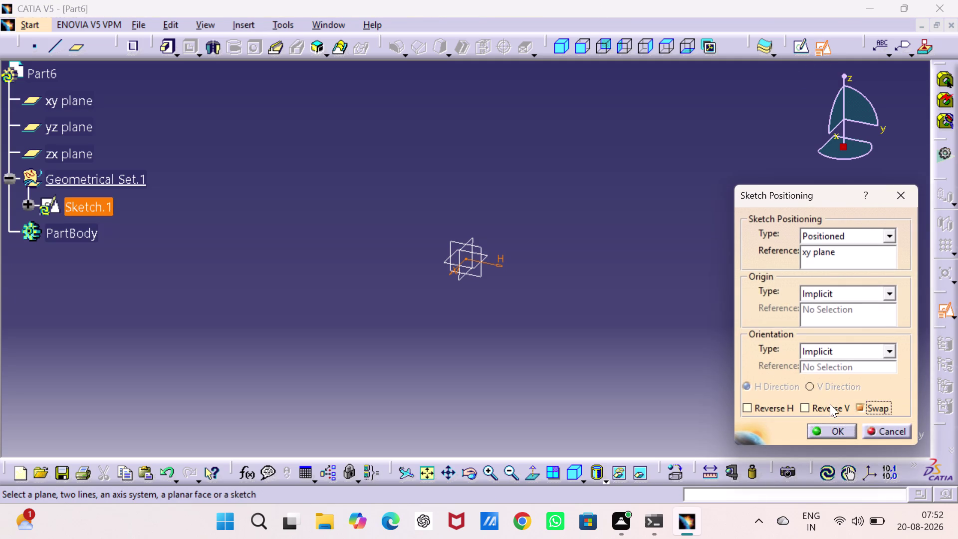
click(828, 402)
drag(837, 429, 833, 422)
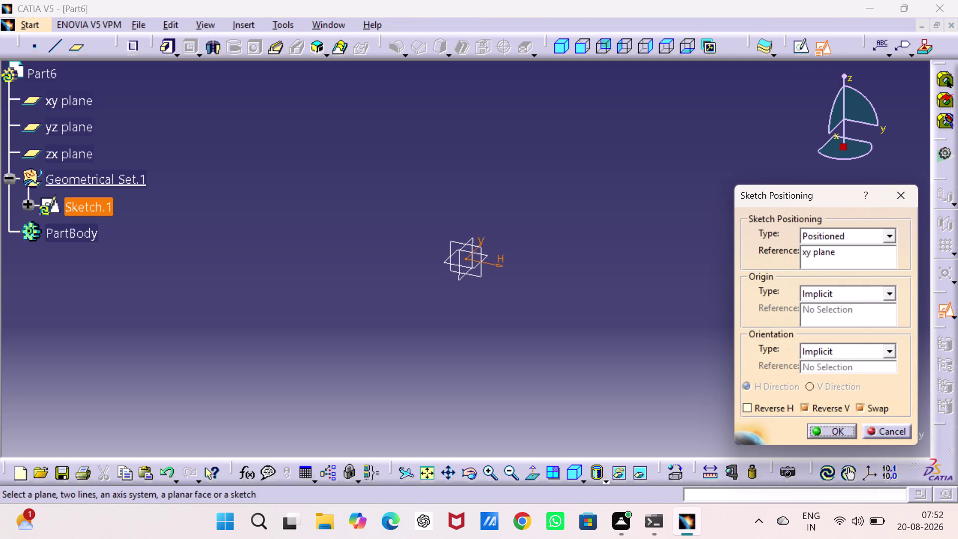
click(846, 427)
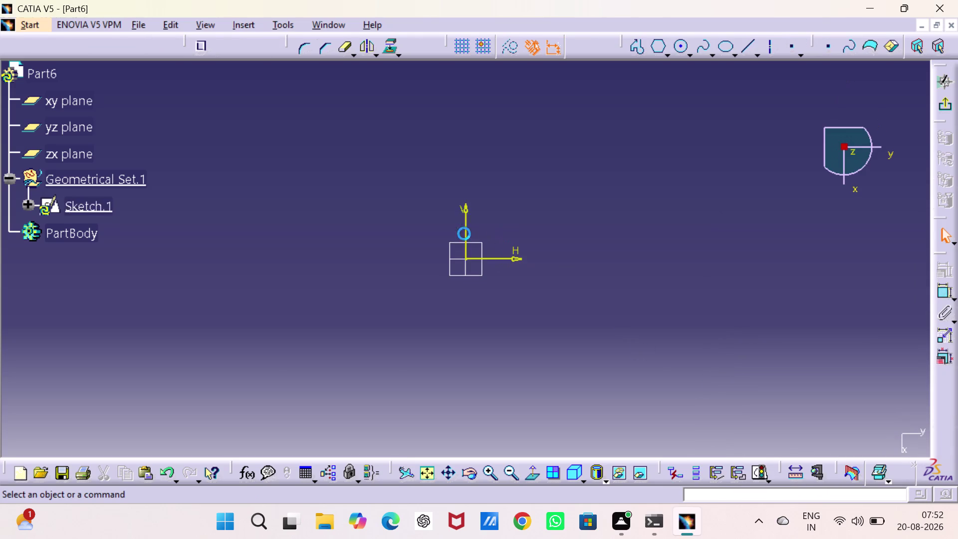
Hide the yz and zx planes.
click(51, 134)
click(69, 159)
right_click(70, 160)
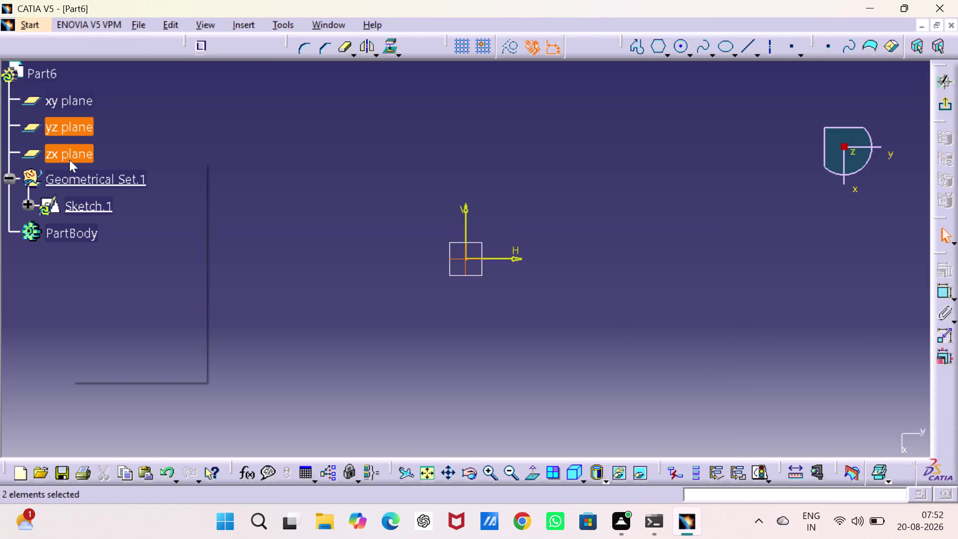
click(109, 211)
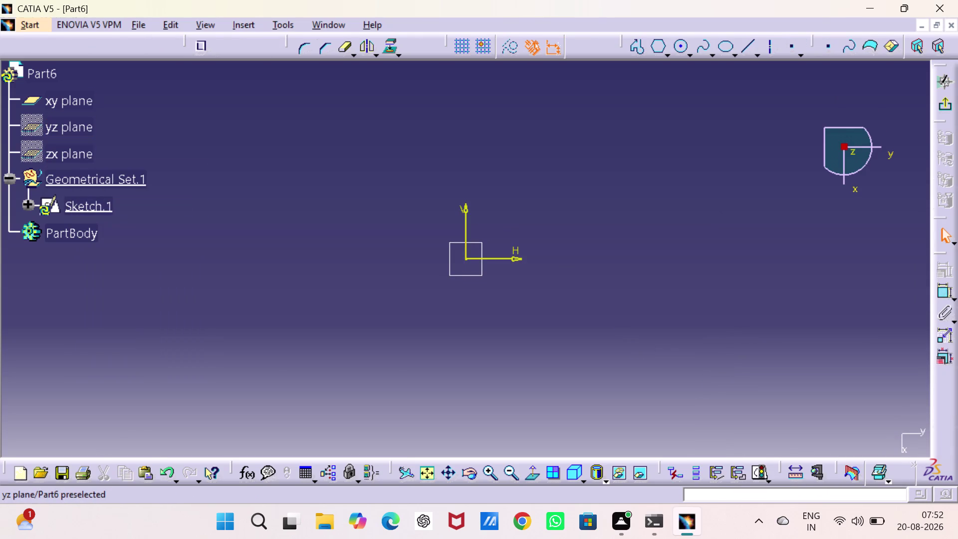
right_click(79, 104)
click(311, 158)
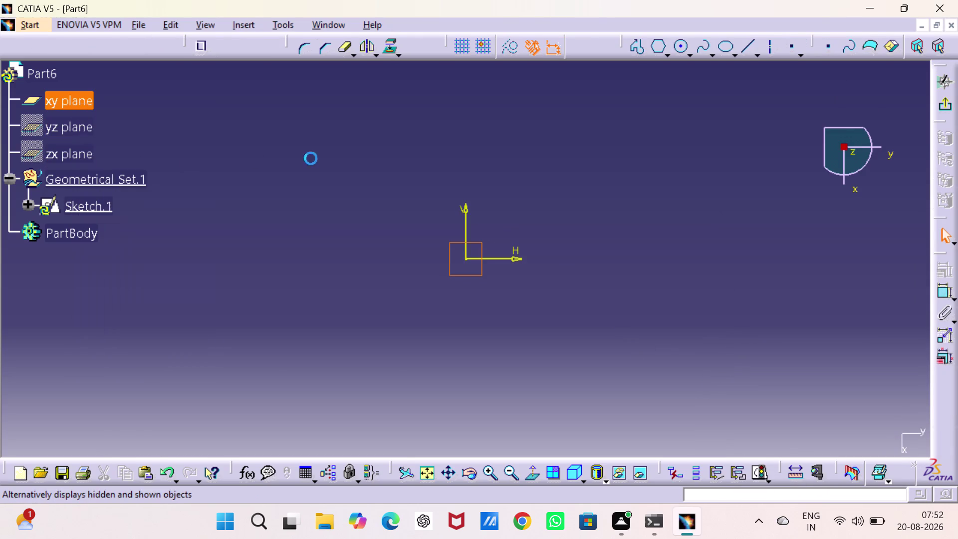
Draw a hexagon centred on the sketch origin.
click(660, 47)
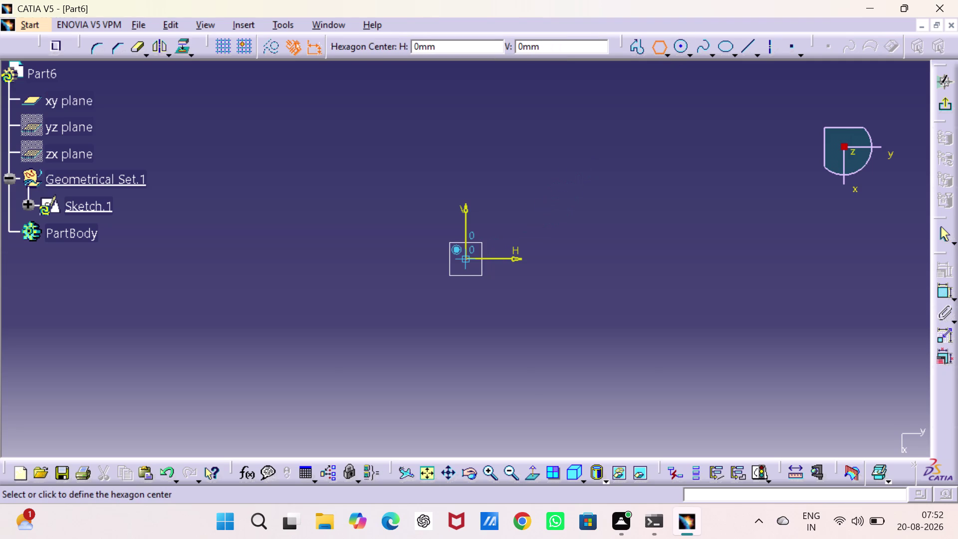
click(467, 258)
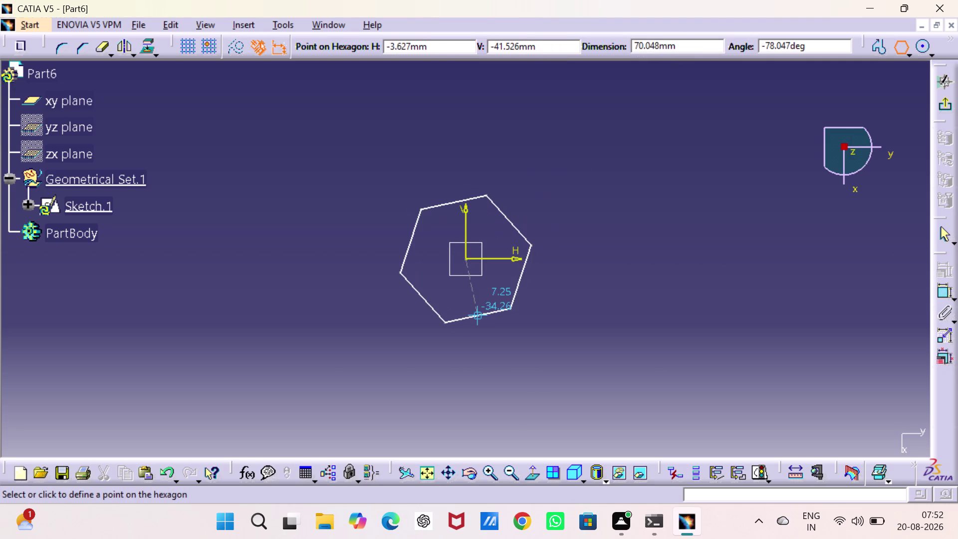
click(467, 326)
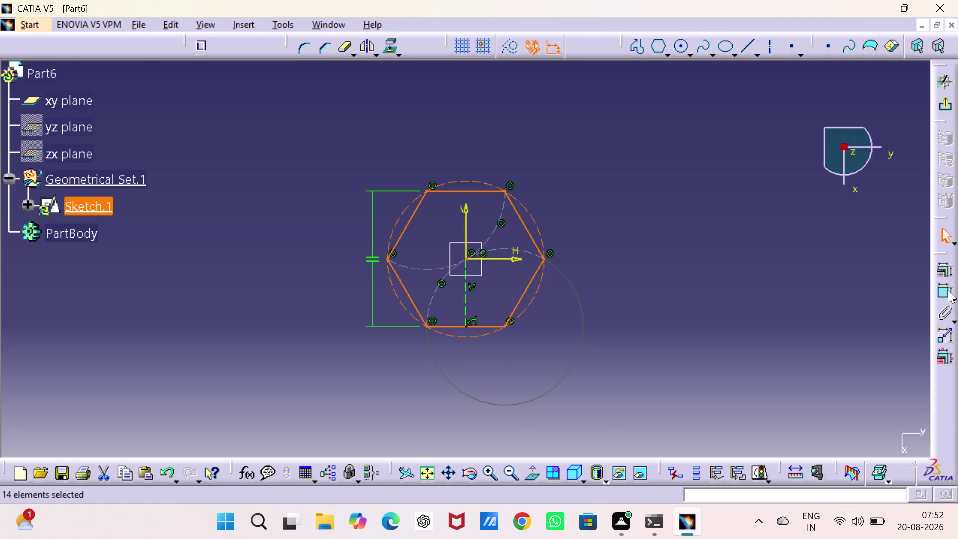
Dimension a hexagon edge and its across-flats distance (8), then exit the sketch.
click(937, 287)
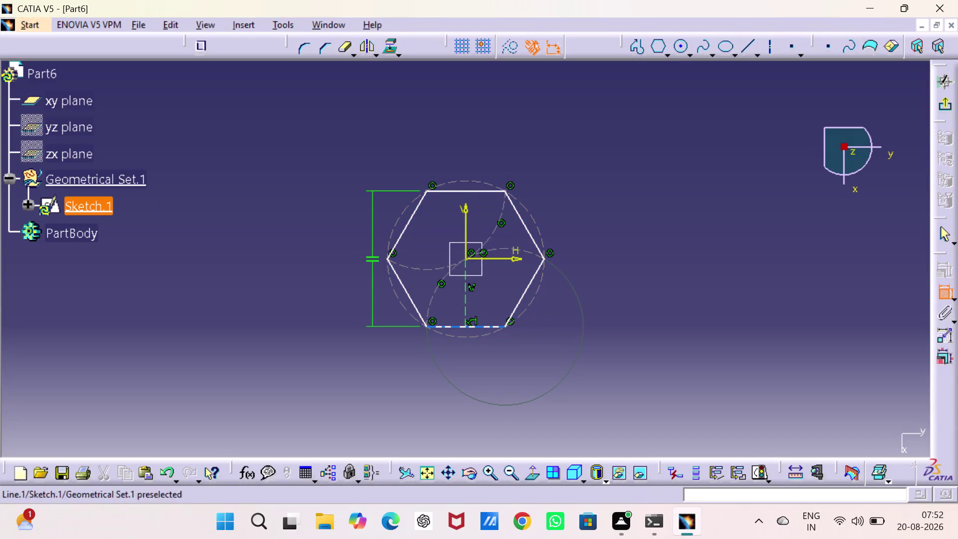
click(462, 324)
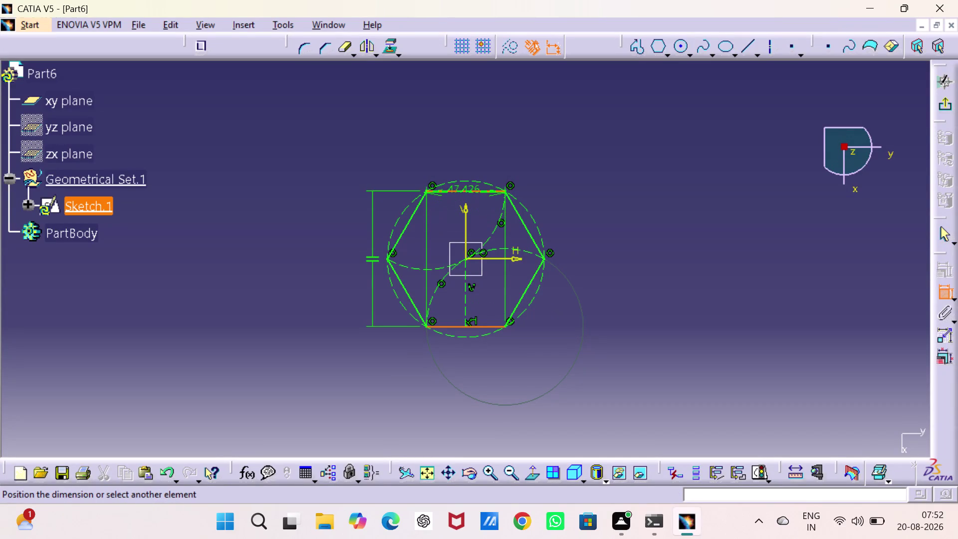
click(465, 190)
click(591, 245)
double_click(591, 236)
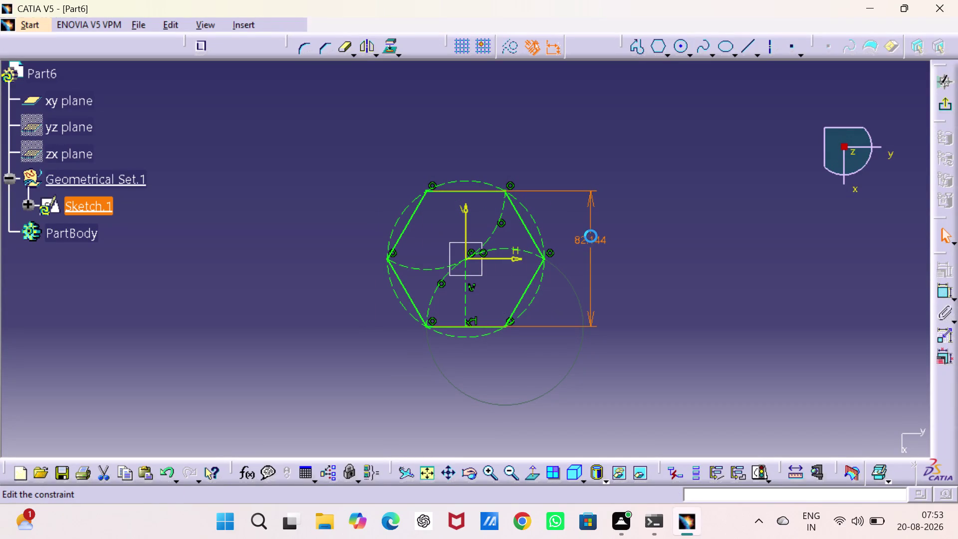
key(8)
key(Return)
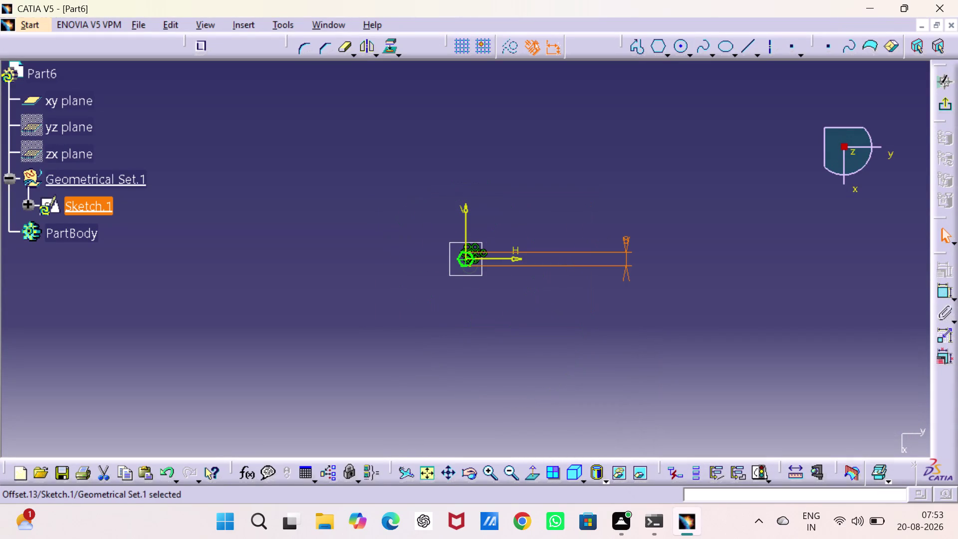
click(947, 101)
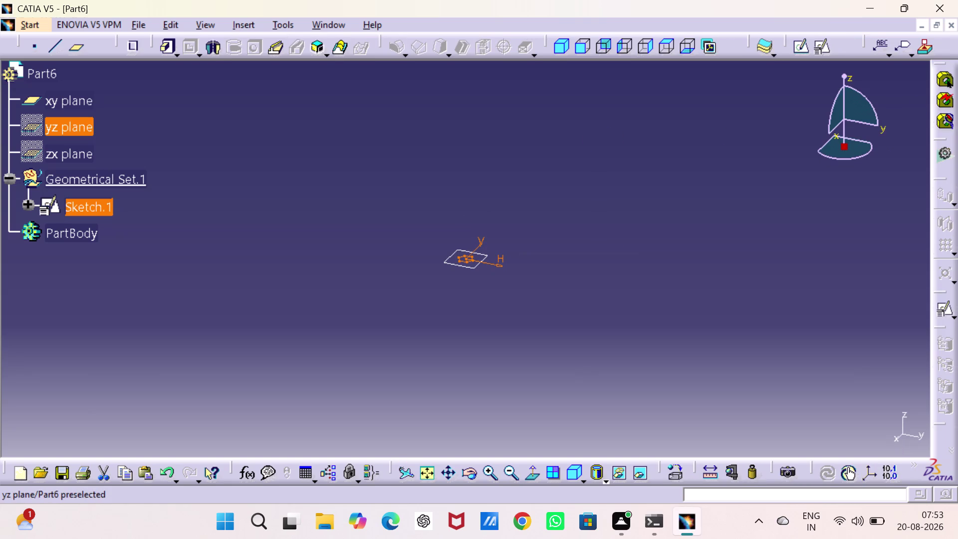
Hide the xy plane and pad the hexagon sketch into a solid prism.
right_click(85, 105)
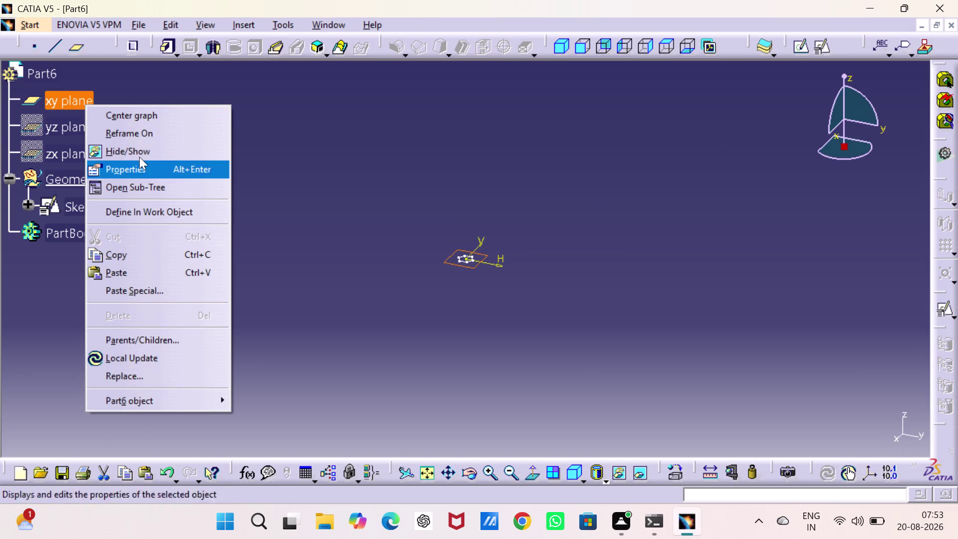
click(142, 151)
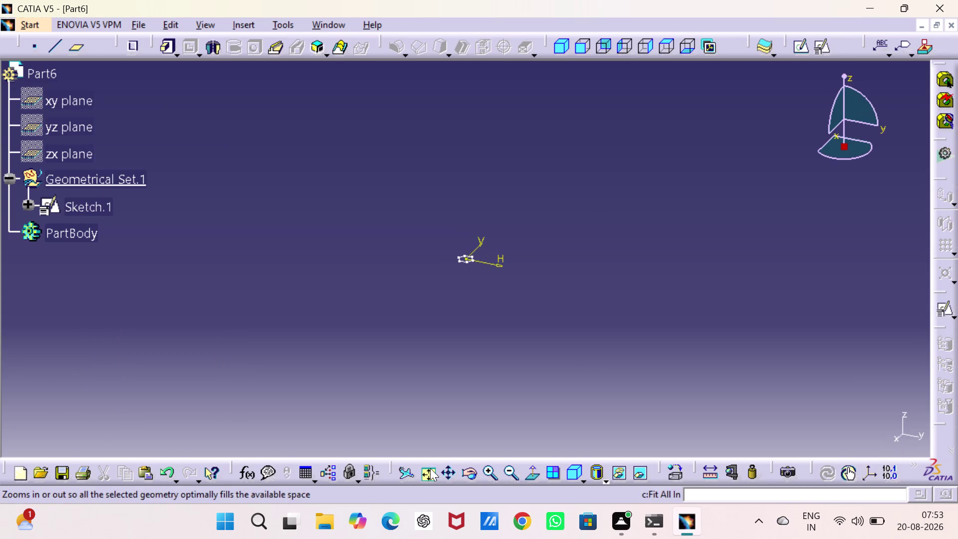
click(431, 468)
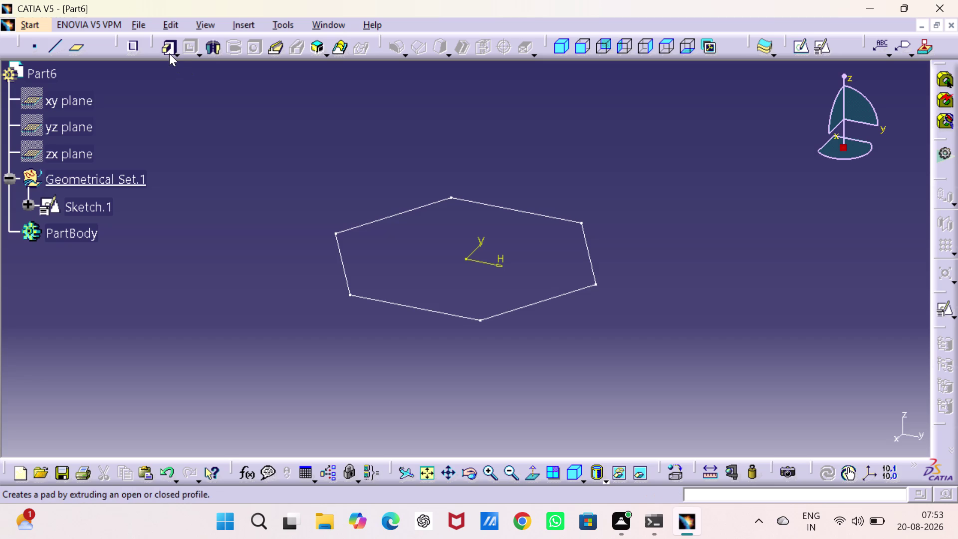
click(167, 52)
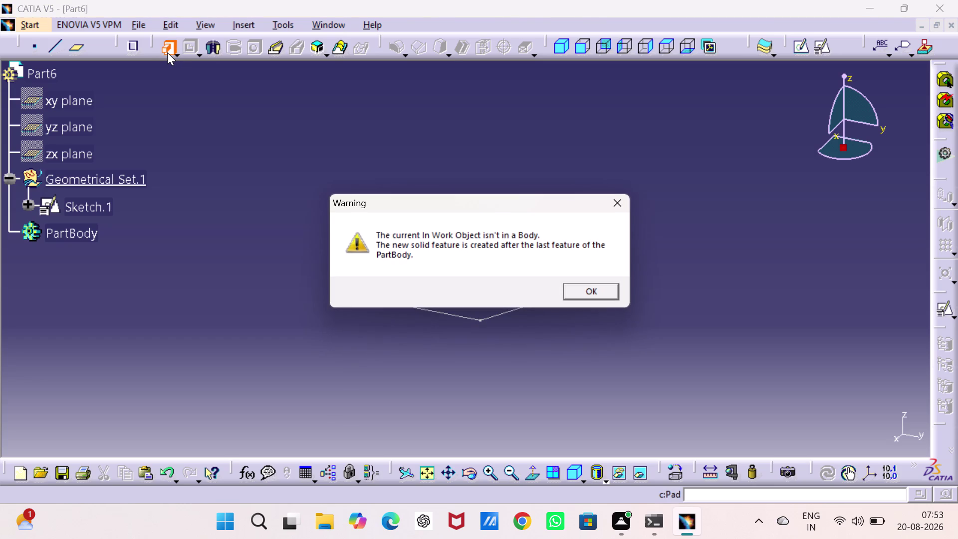
click(583, 289)
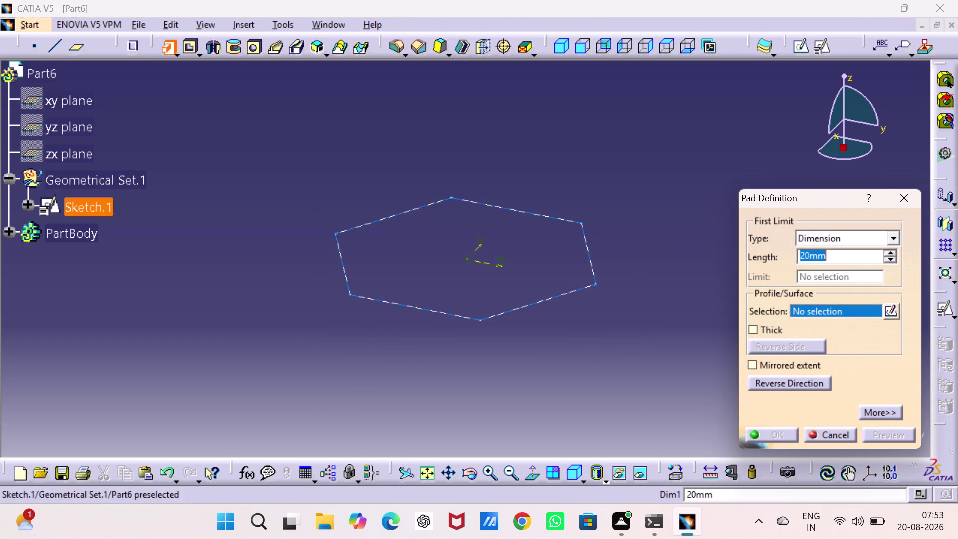
click(553, 299)
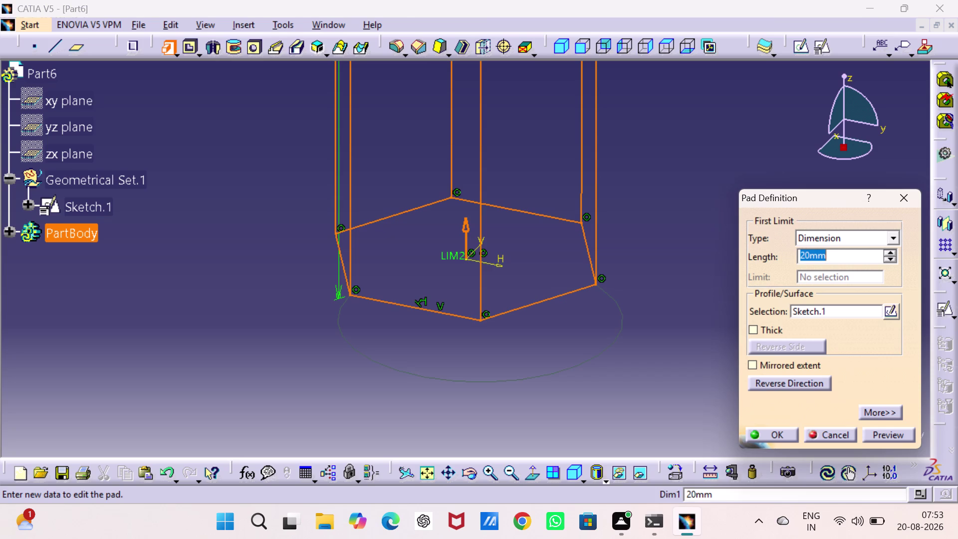
key(6)
key(Return)
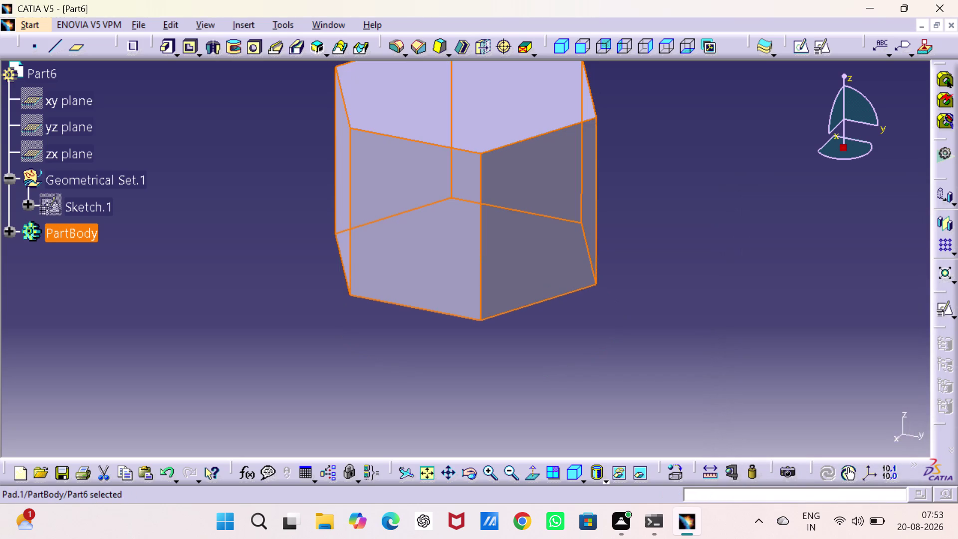
Orbit around the hexagonal pad and select its top face for sketching.
drag(662, 227, 700, 243)
middle_drag(698, 239, 698, 288)
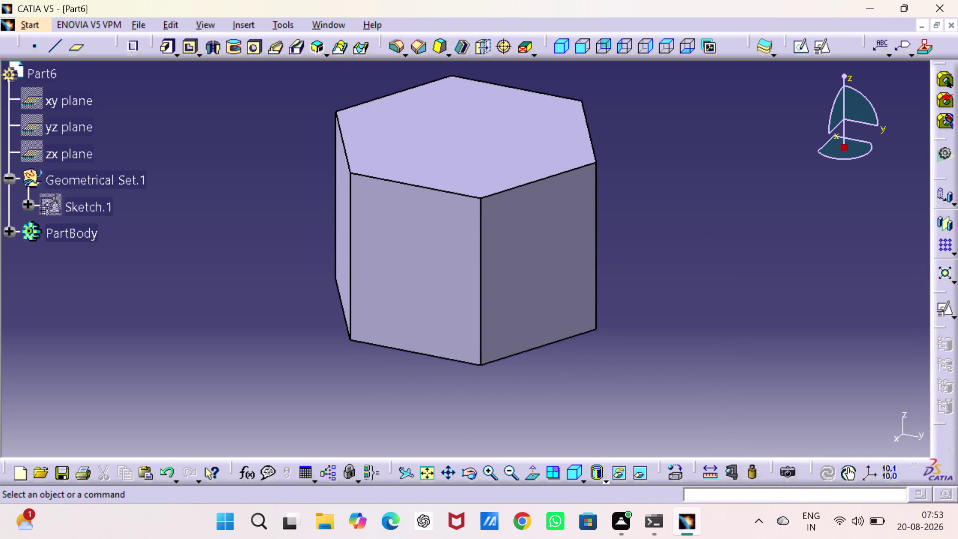
middle_drag(699, 288, 701, 326)
click(498, 191)
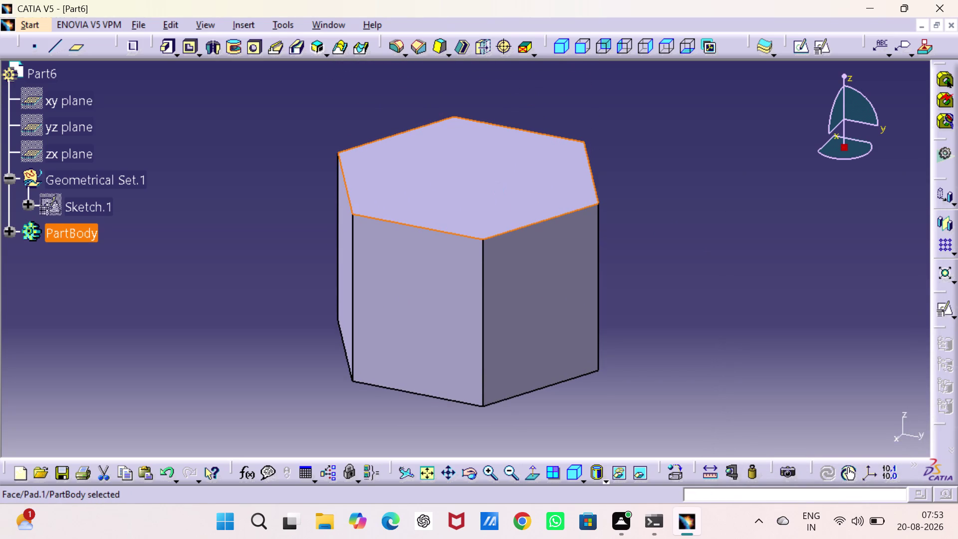
click(799, 47)
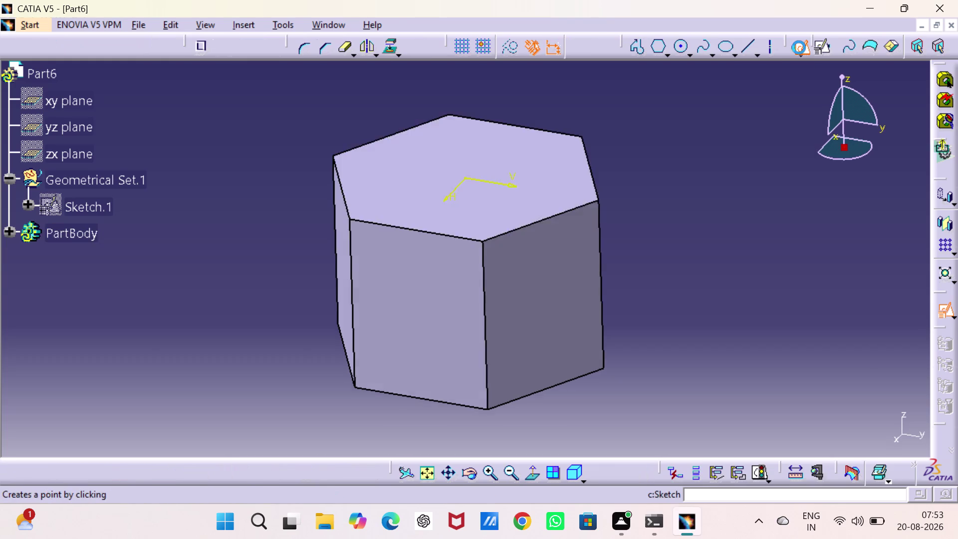
Draw a circle centred on the top-face sketch origin.
middle_drag(522, 200, 623, 165)
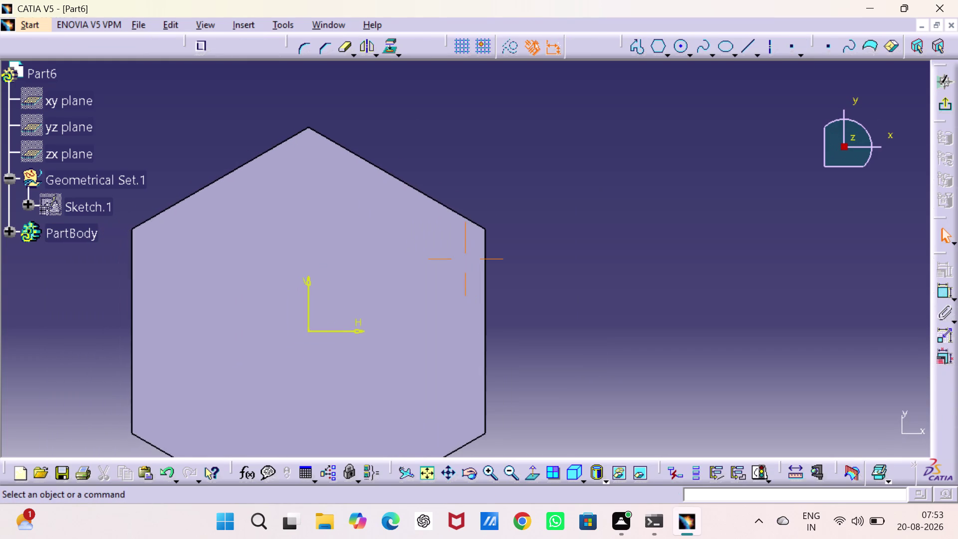
middle_drag(623, 165, 634, 162)
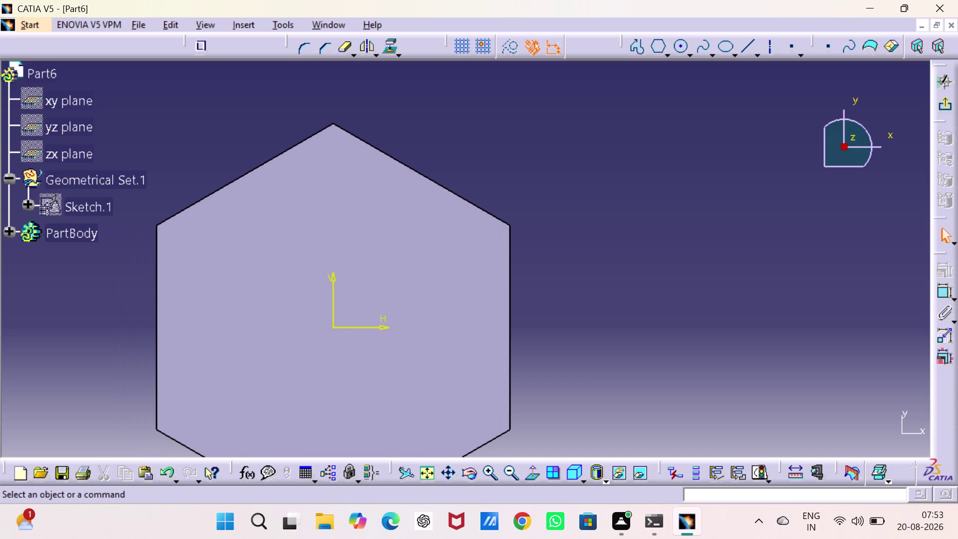
click(683, 48)
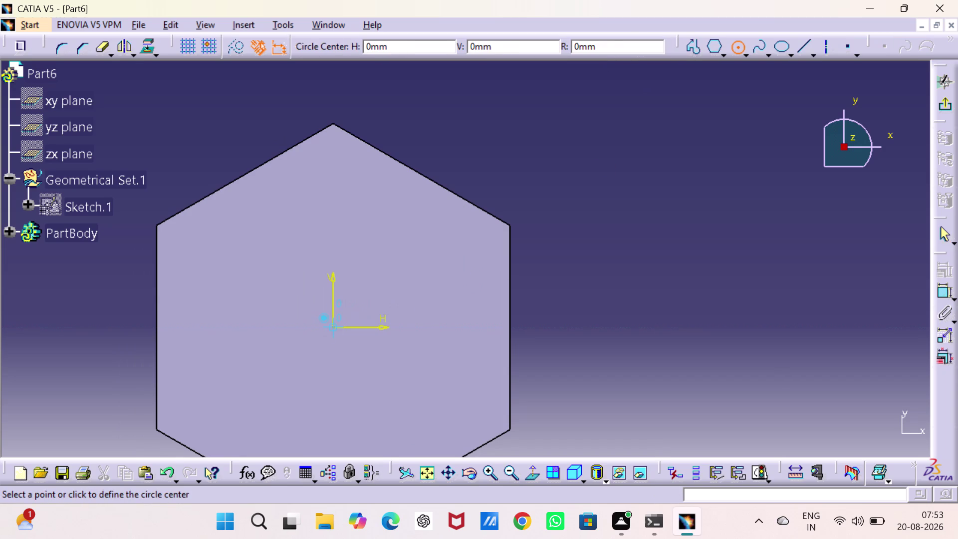
click(336, 324)
drag(372, 415, 374, 408)
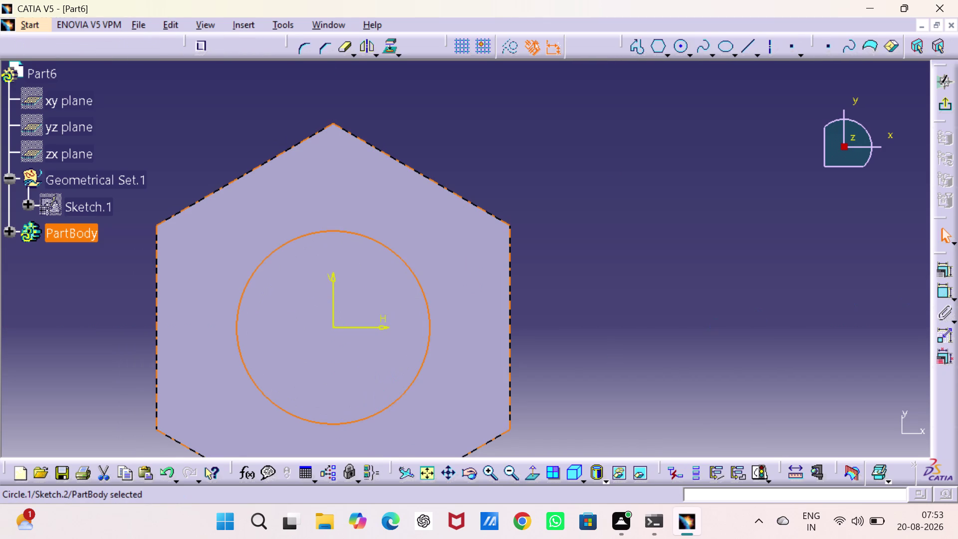
Constrain the circle diameter to 3.75 mm and exit the sketch.
drag(943, 287, 933, 286)
click(942, 295)
click(722, 232)
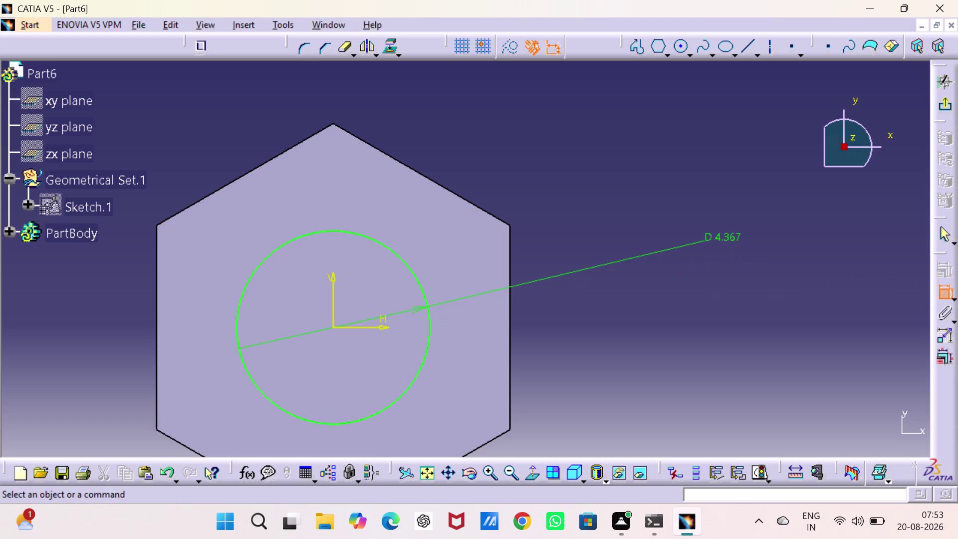
double_click(722, 232)
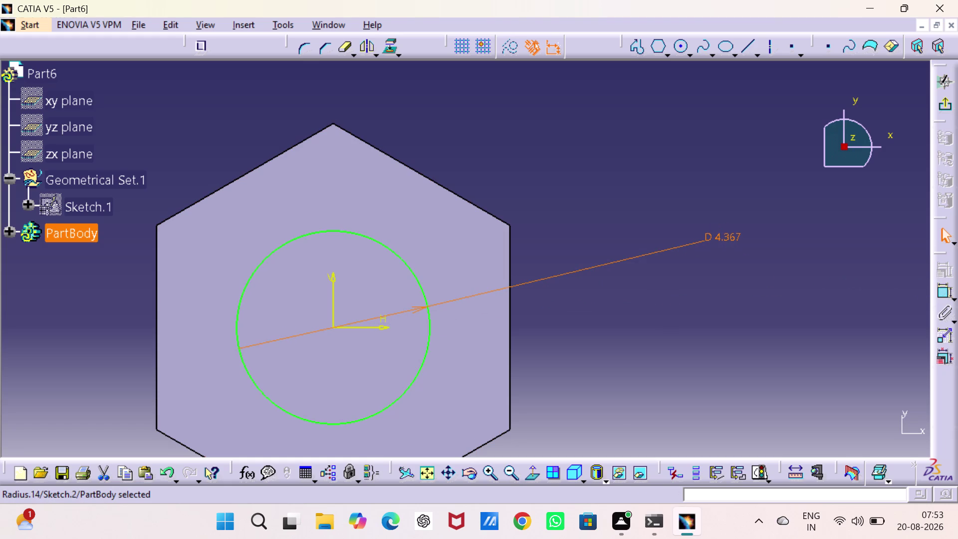
click(722, 232)
double_click(722, 232)
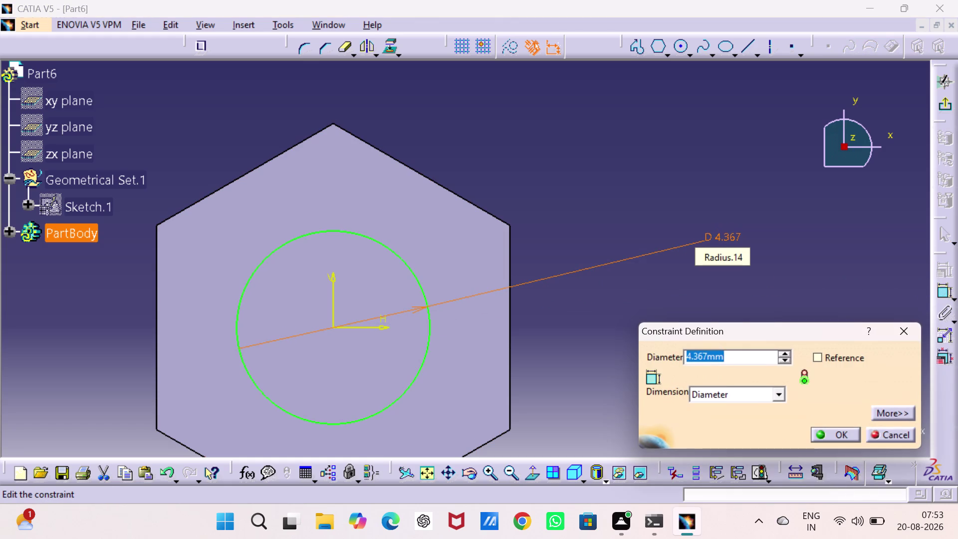
text(3.7)
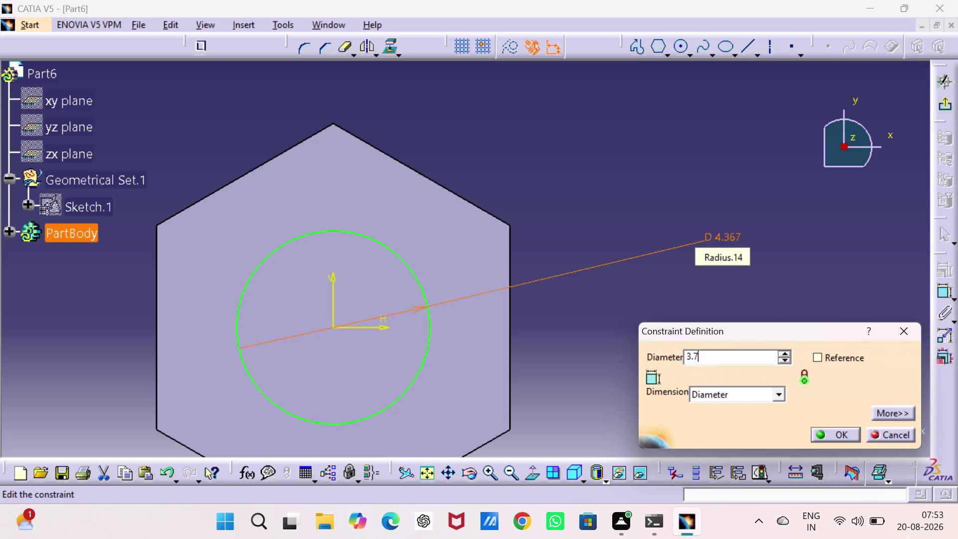
key(5)
key(Return)
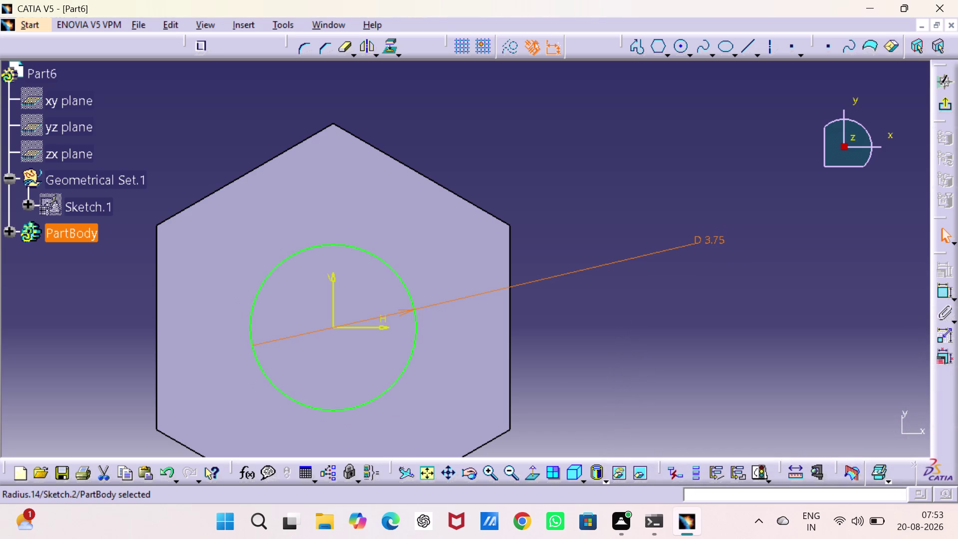
click(945, 103)
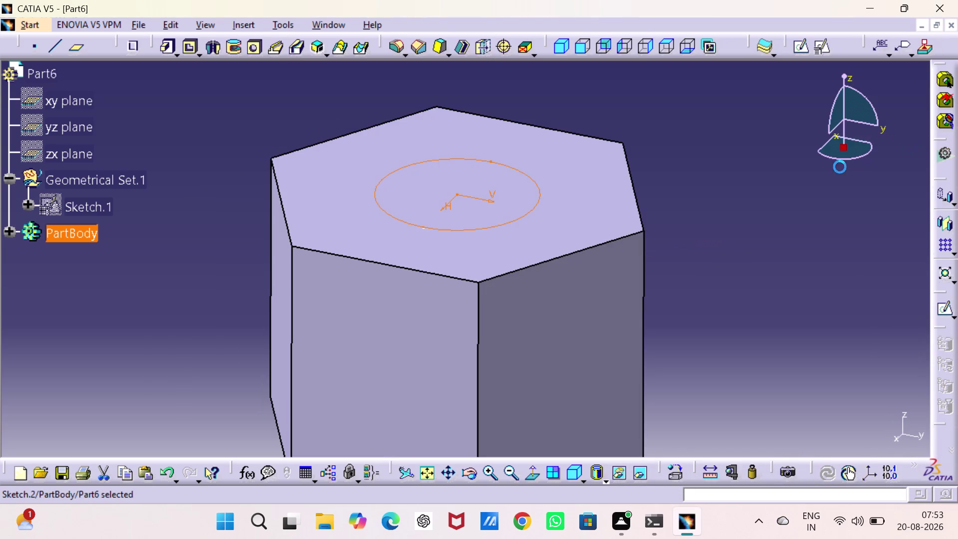
Pad the circle sketch to a length of 27.25-6 (21.25 mm) for the shank.
click(169, 48)
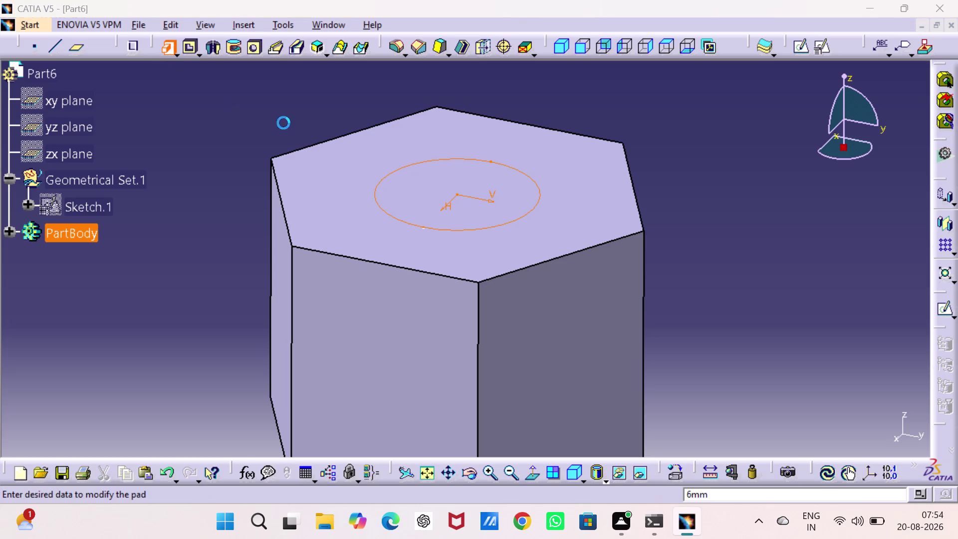
middle_drag(668, 174, 654, 277)
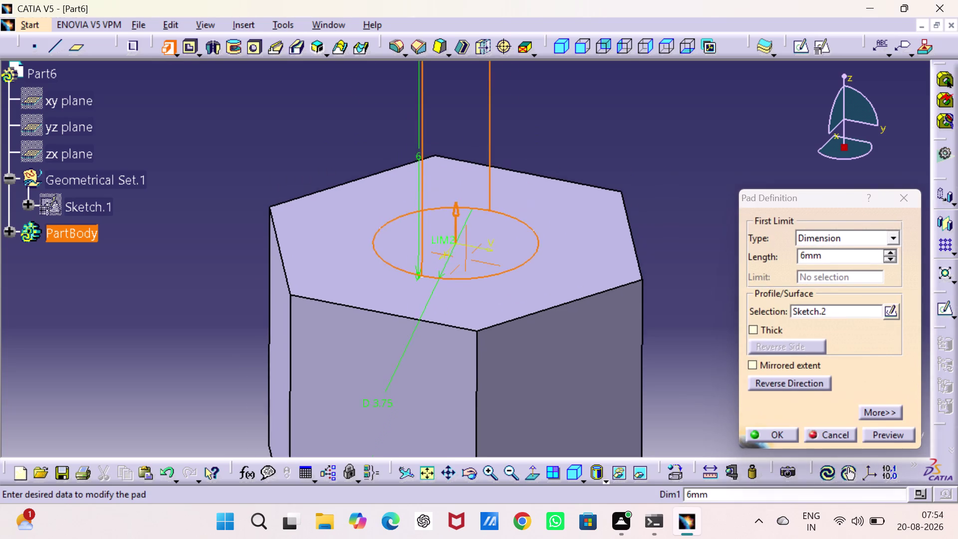
middle_drag(654, 277, 635, 363)
double_click(839, 257)
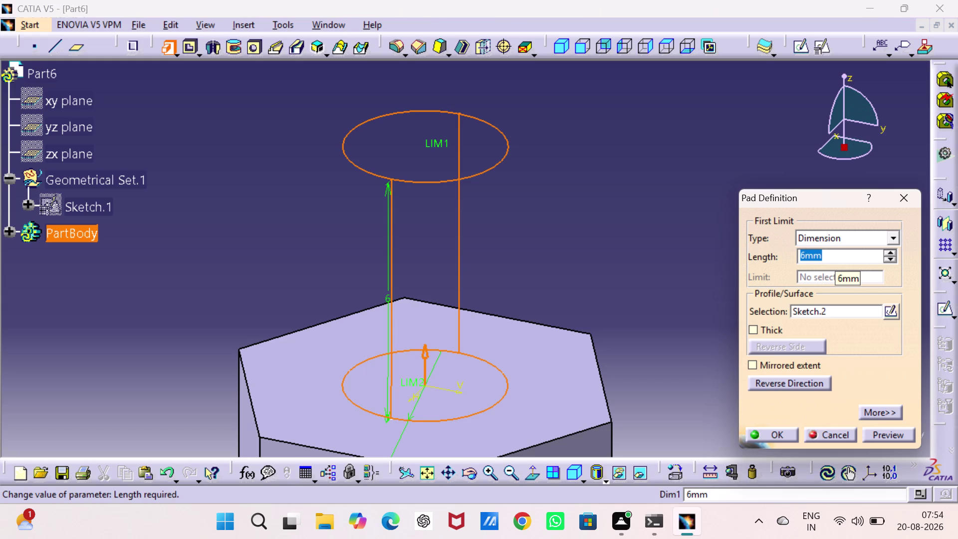
text(2)
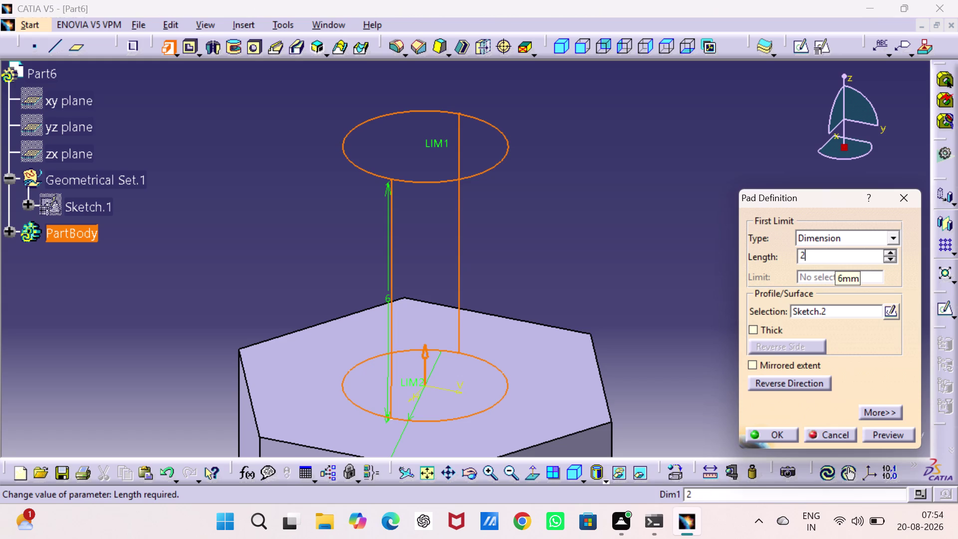
text(7)
text(.2)
text(5)
key(shift+underscore)
key(BackSpace)
key(minus)
key(6)
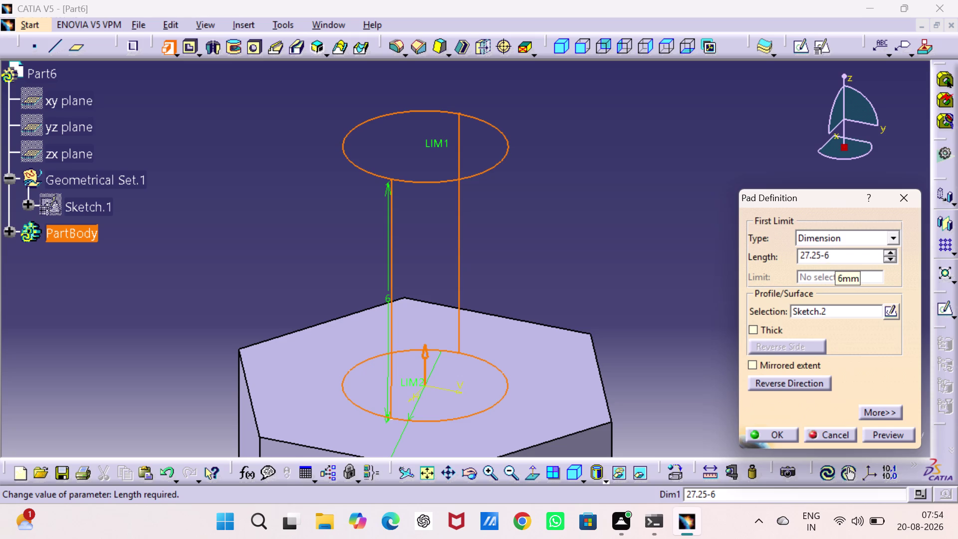
key(Return)
click(765, 303)
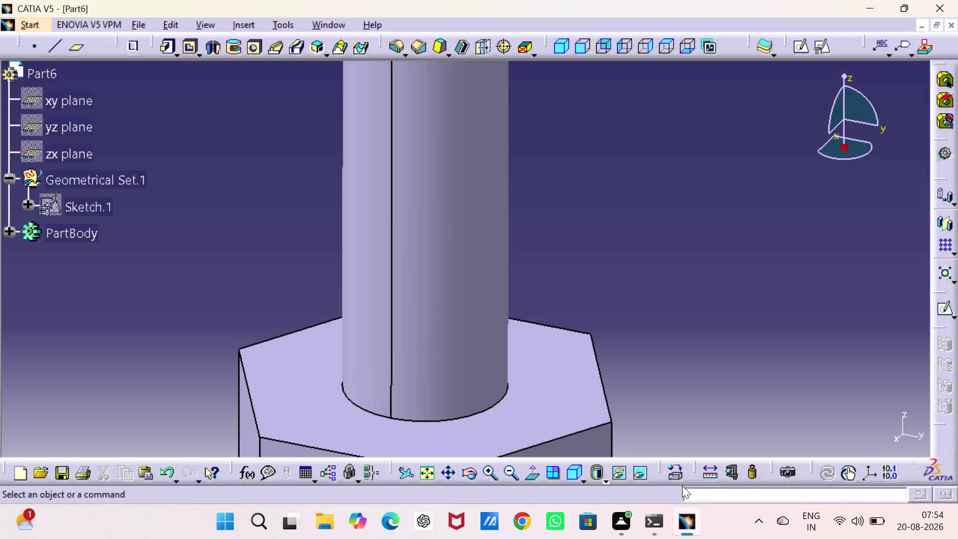
click(671, 472)
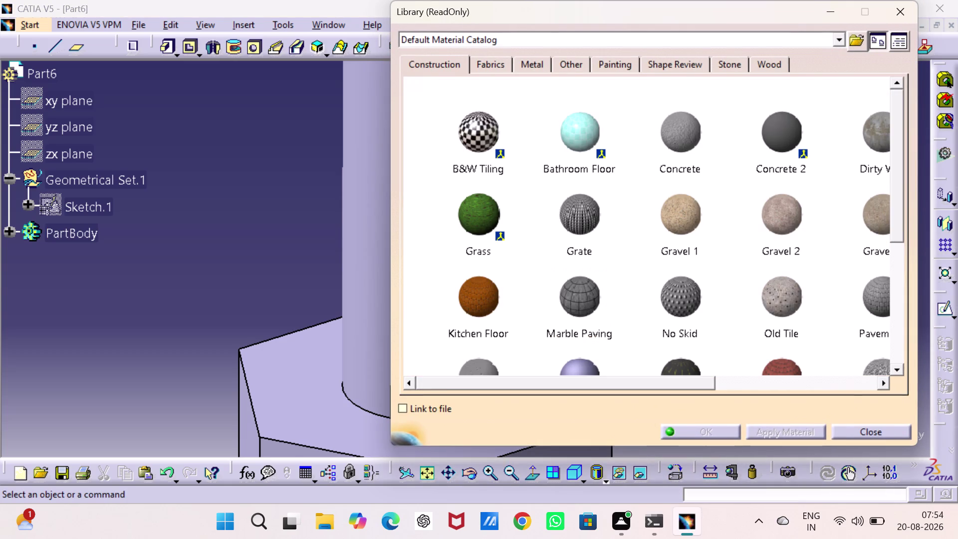
Apply Gravel 1 to PartBody and close the material library.
click(668, 217)
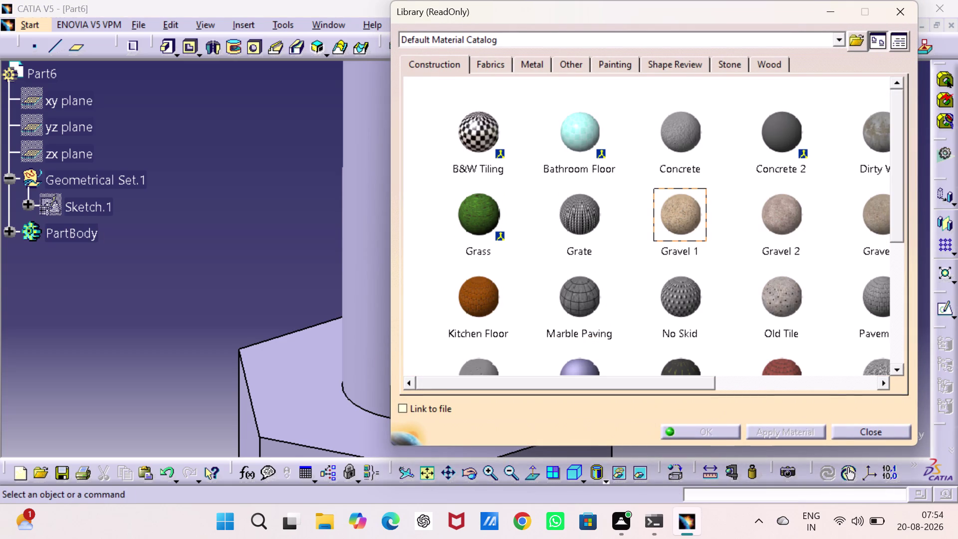
click(86, 236)
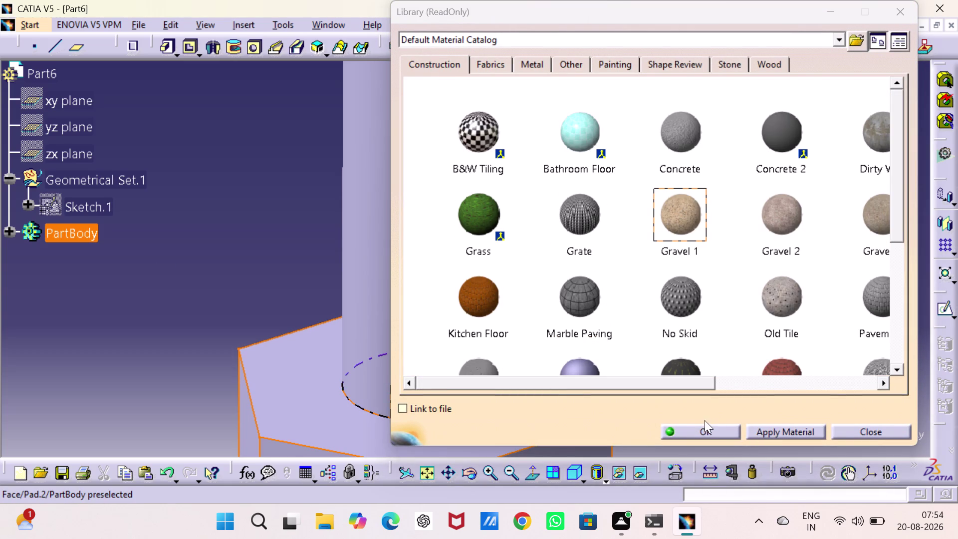
click(707, 427)
click(711, 260)
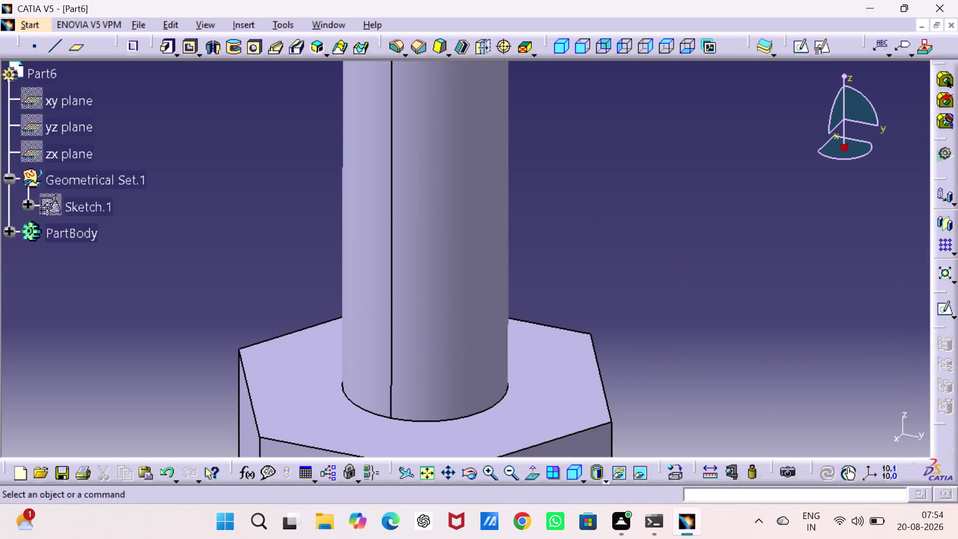
key(ctrl+s)
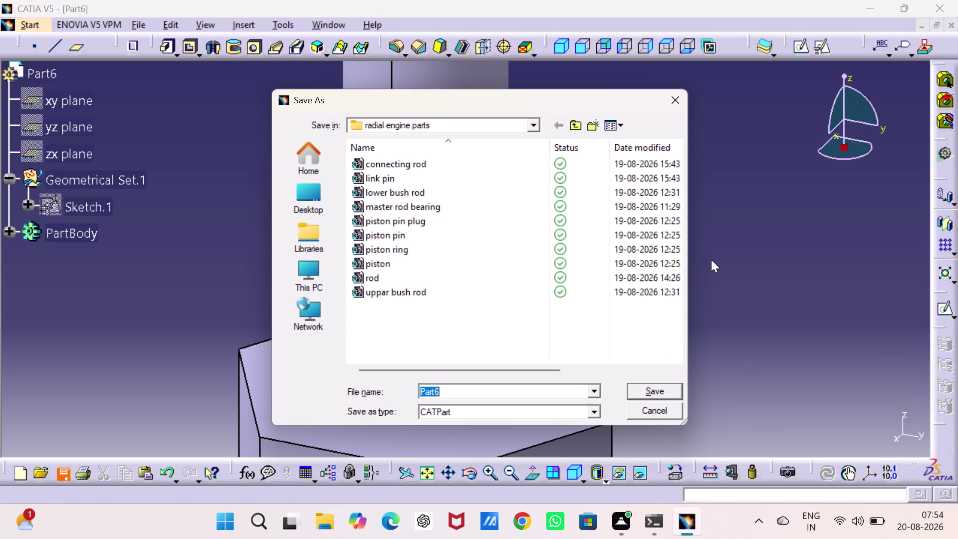
Save the part as 'cap screw' in the pulley supported assy folder.
text(cap sc)
text(rew)
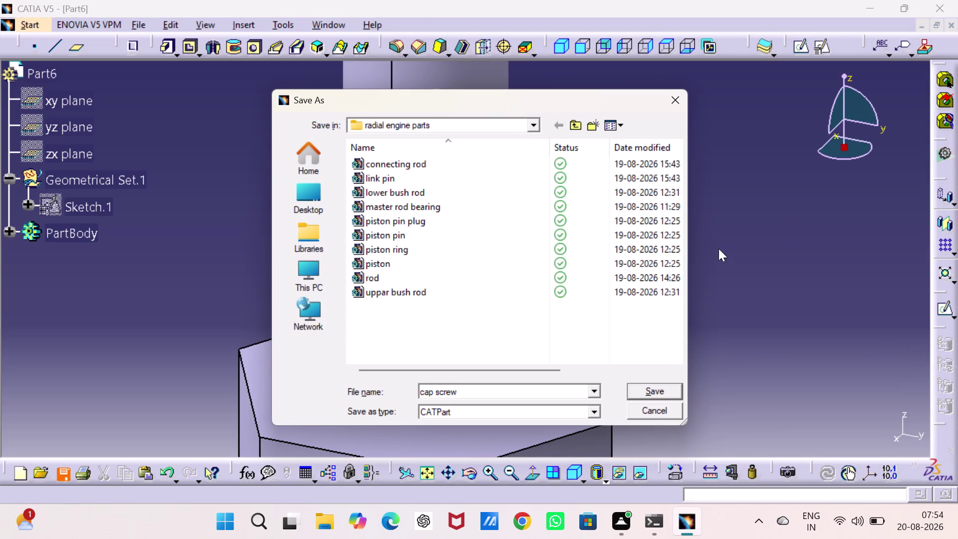
click(568, 123)
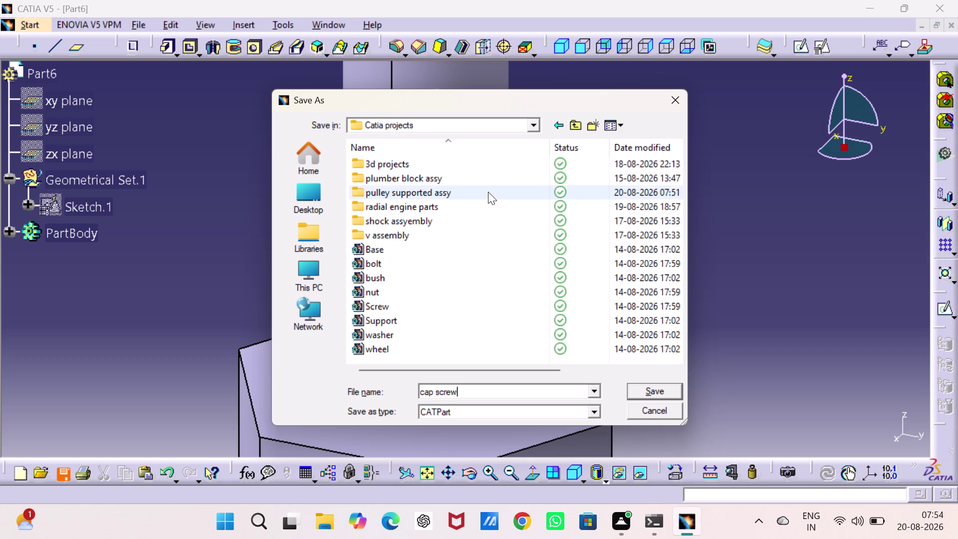
double_click(487, 196)
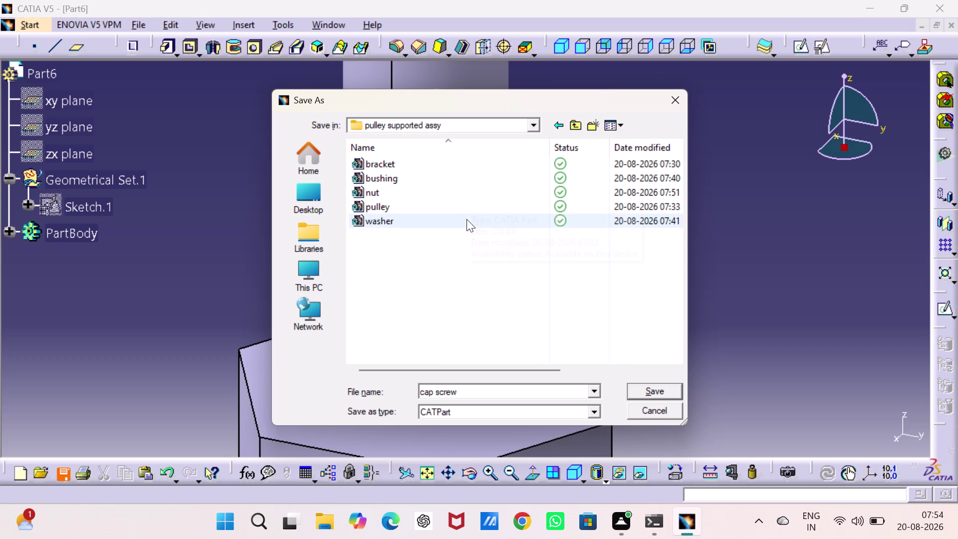
click(637, 390)
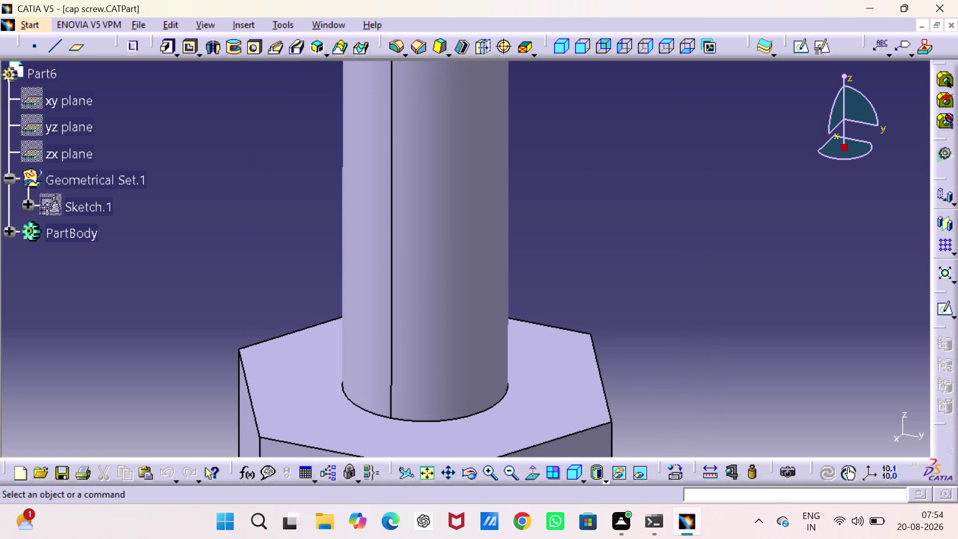
Create a new empty part.
key(ctrl+n)
key(p)
key(Return)
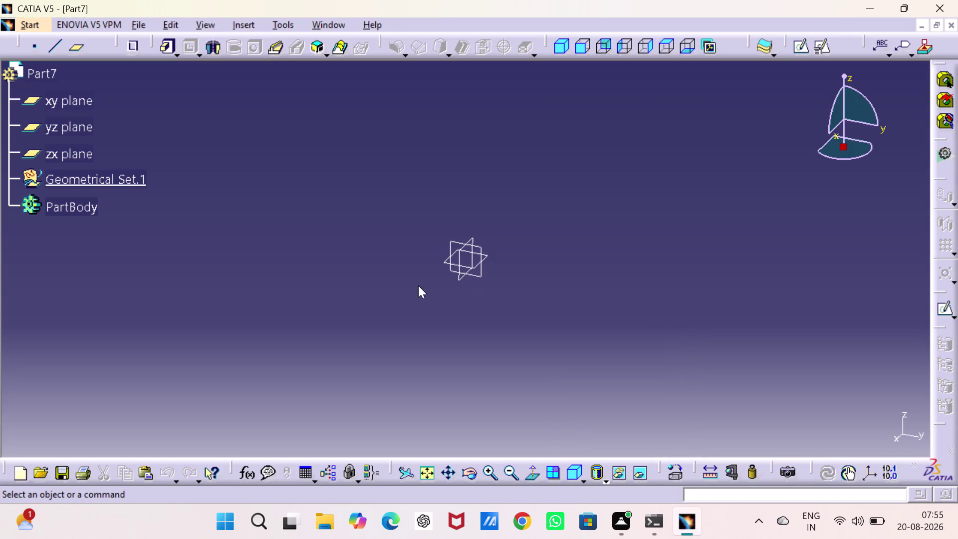
Hide the yz and zx planes and open a sketch on the xy plane.
click(65, 131)
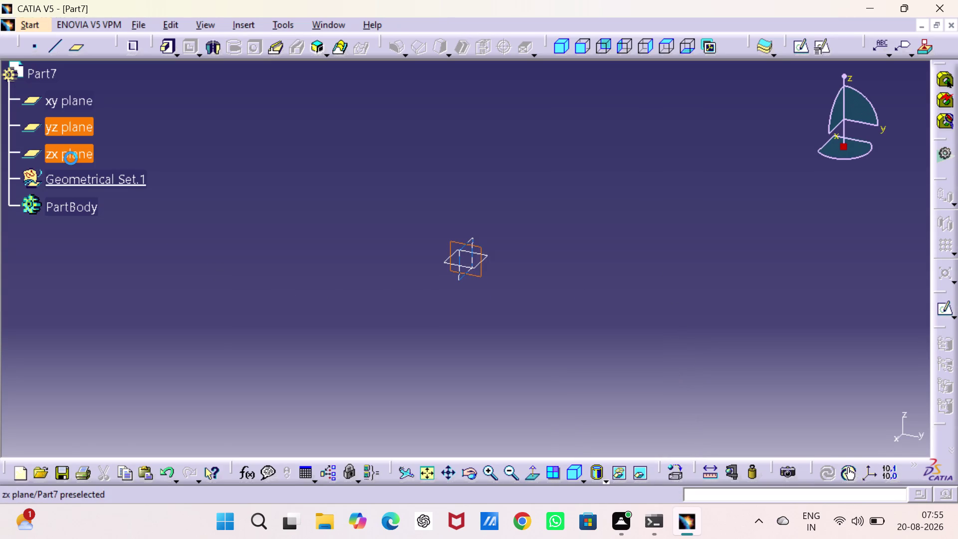
click(71, 159)
right_click(72, 159)
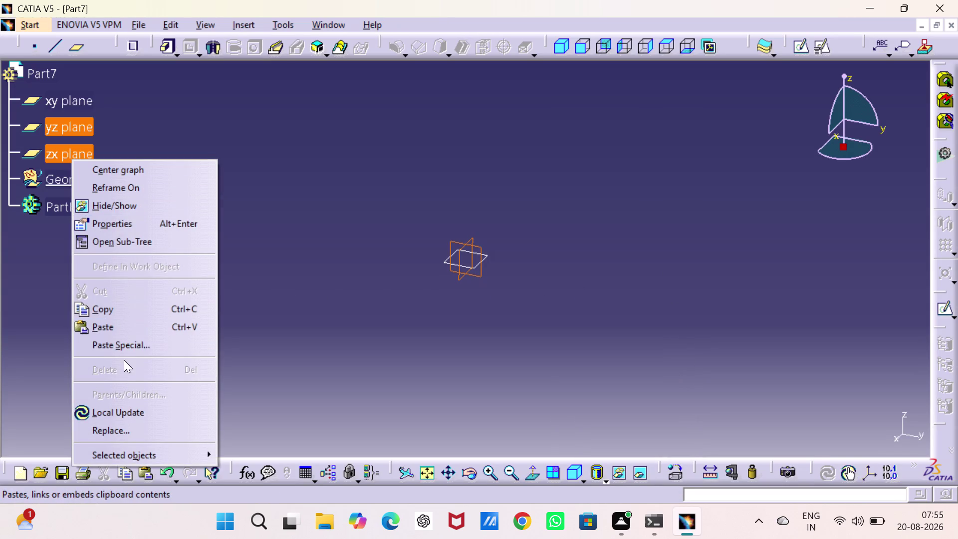
click(139, 204)
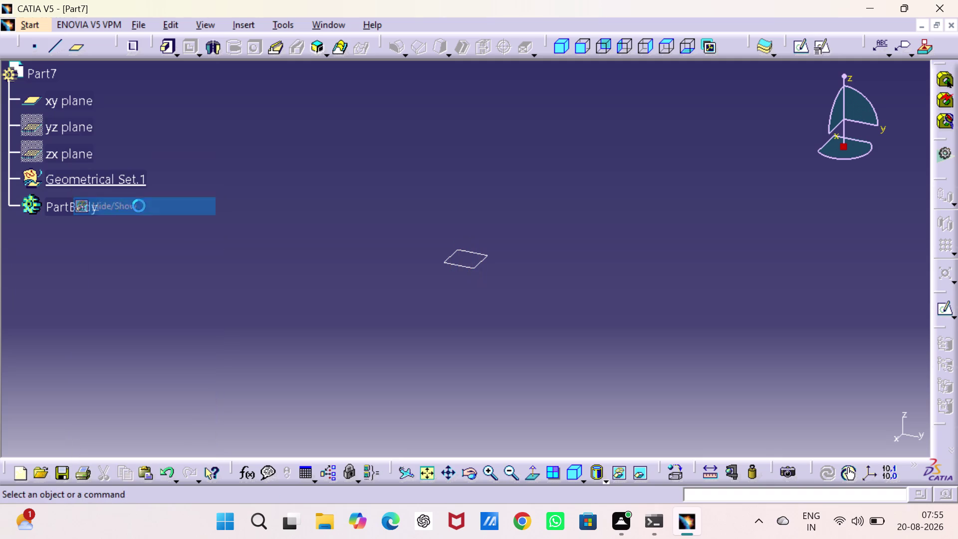
drag(632, 206, 625, 215)
click(455, 265)
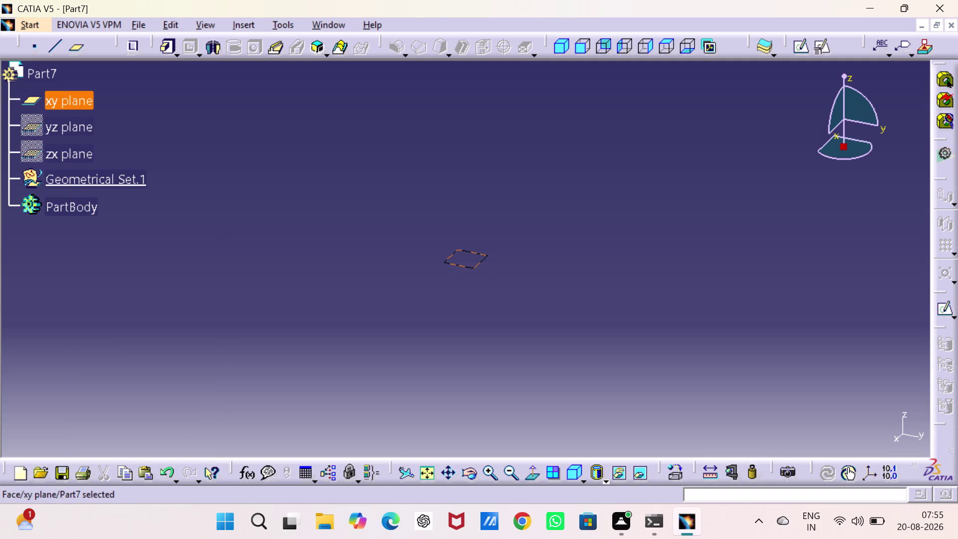
click(798, 47)
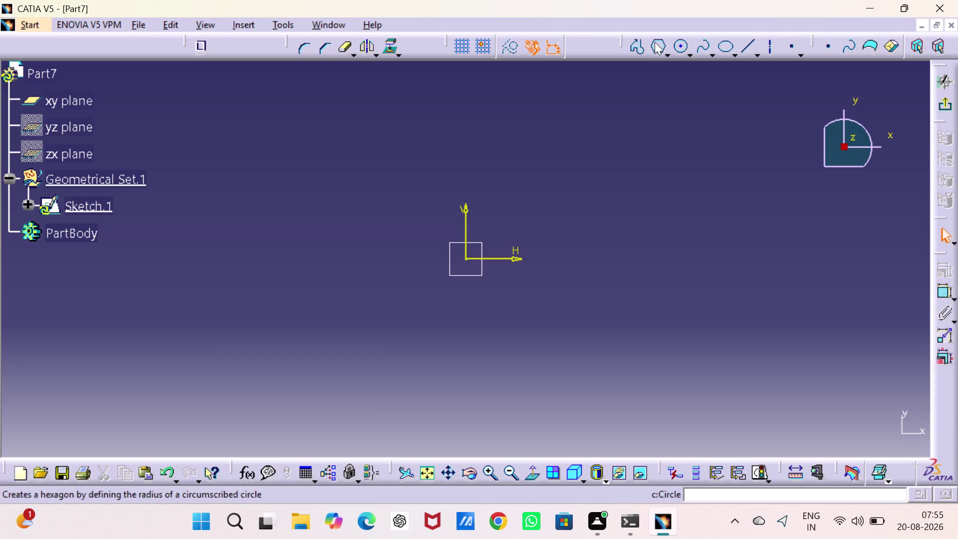
Draw a hexagon centred on the sketch origin.
click(653, 41)
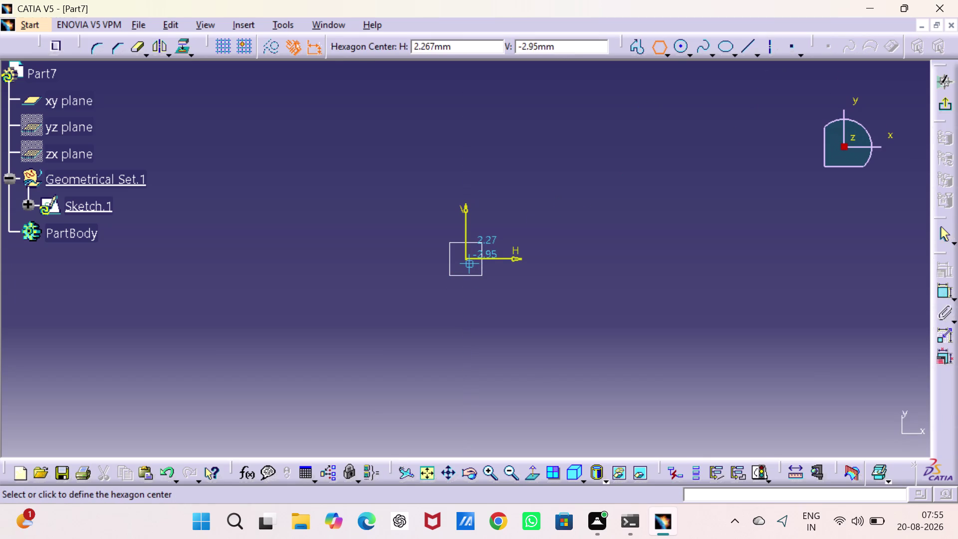
click(465, 258)
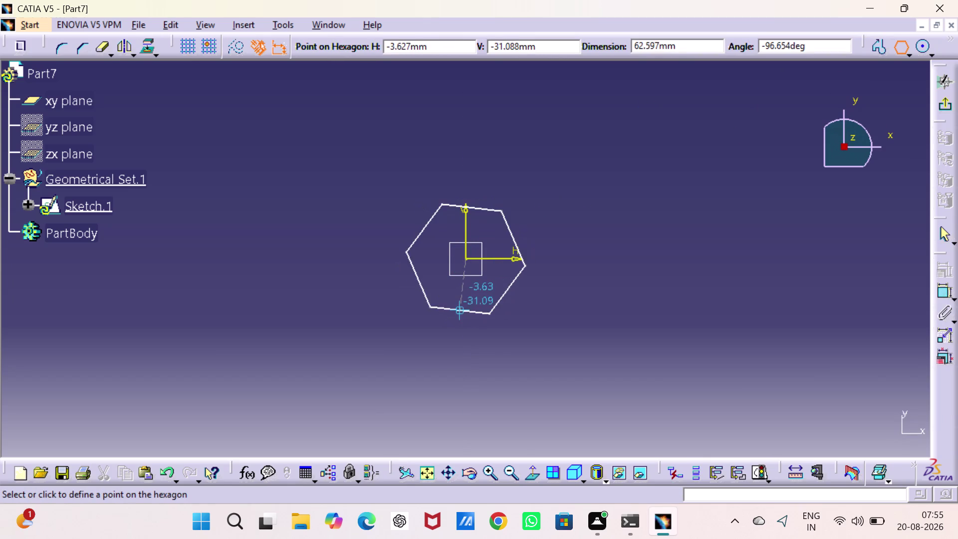
click(466, 321)
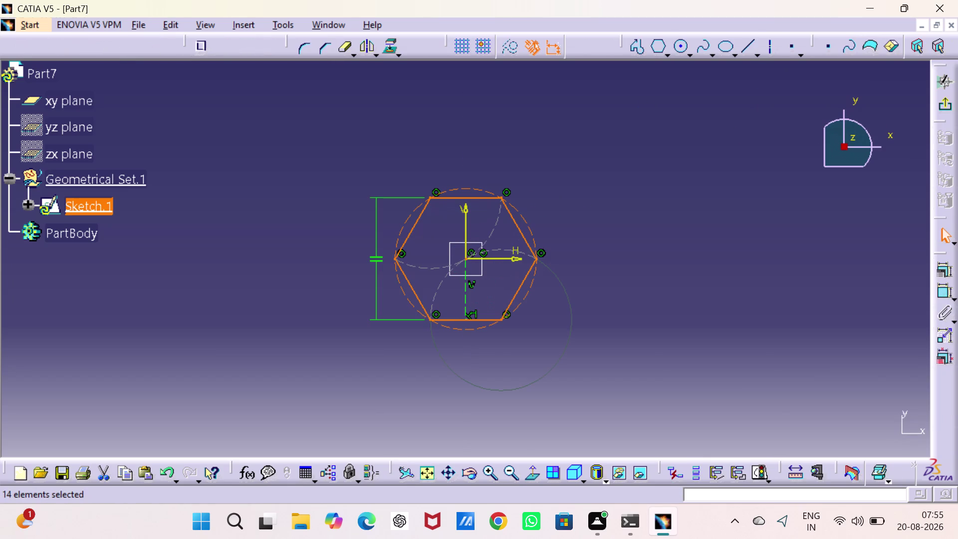
Add a dimension to the hexagon, then delete the unwanted dimension.
click(938, 289)
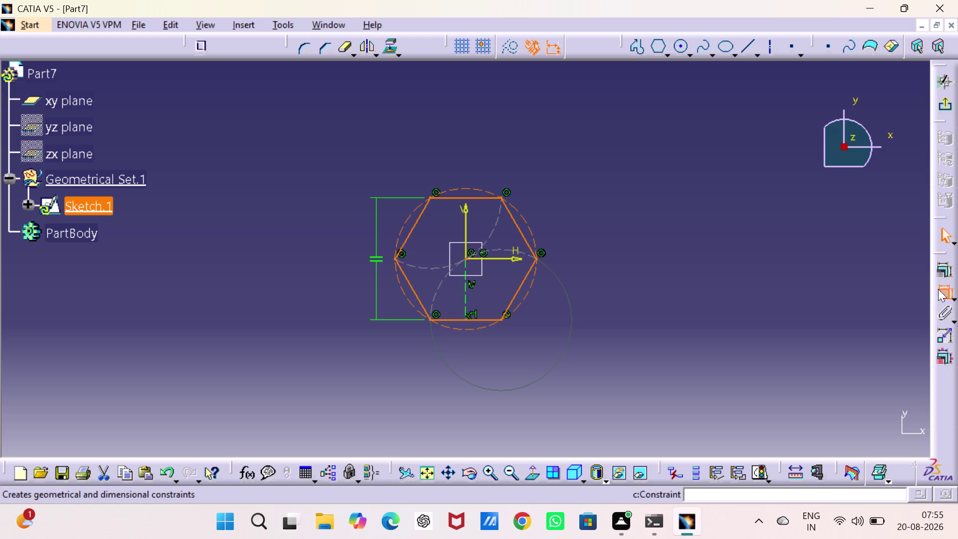
click(473, 328)
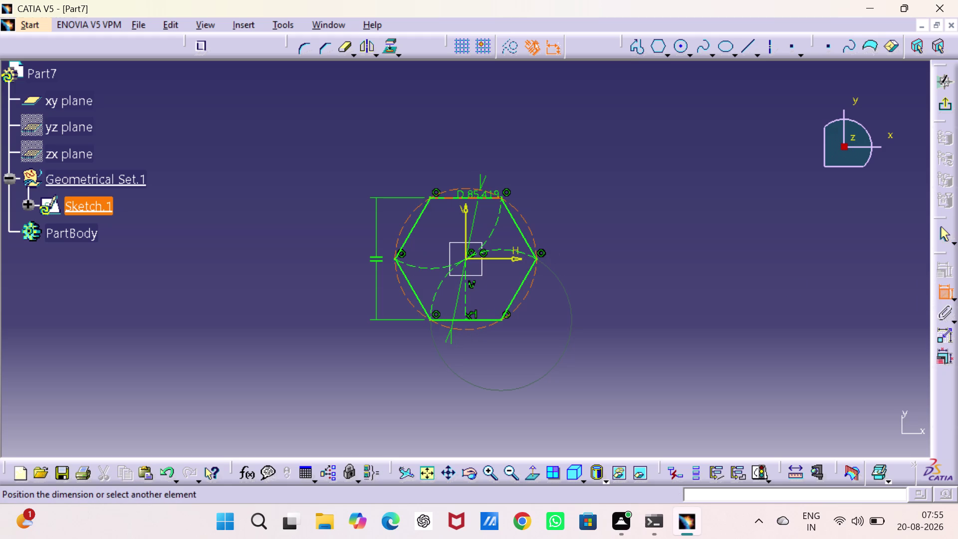
drag(480, 195, 492, 207)
click(602, 245)
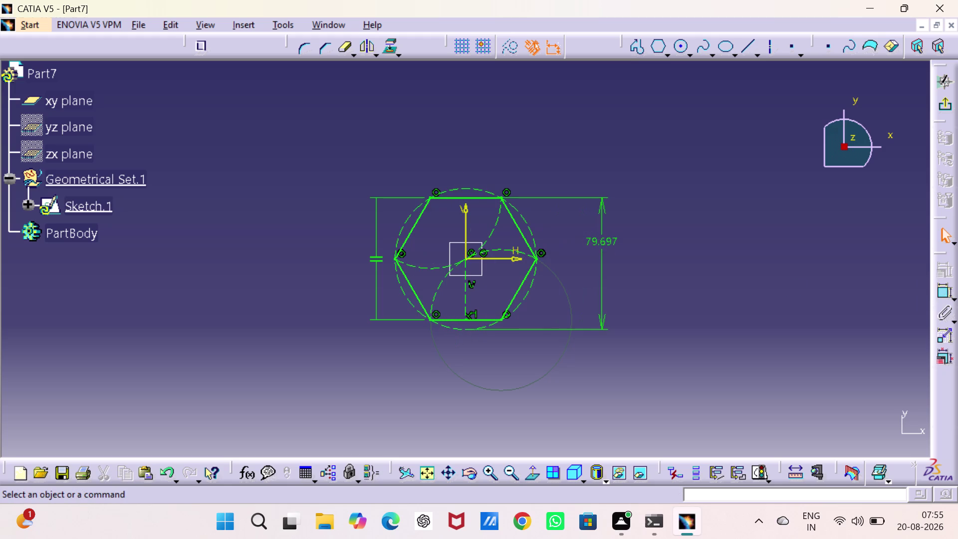
click(602, 242)
click(686, 212)
key(Escape)
key(Escape)
key(Escape)
key(Escape)
click(597, 240)
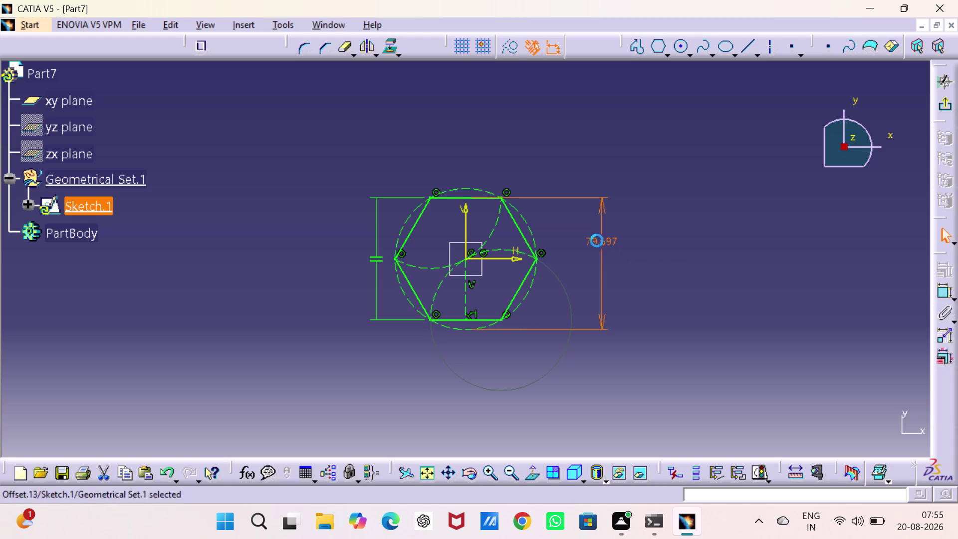
key(Delete)
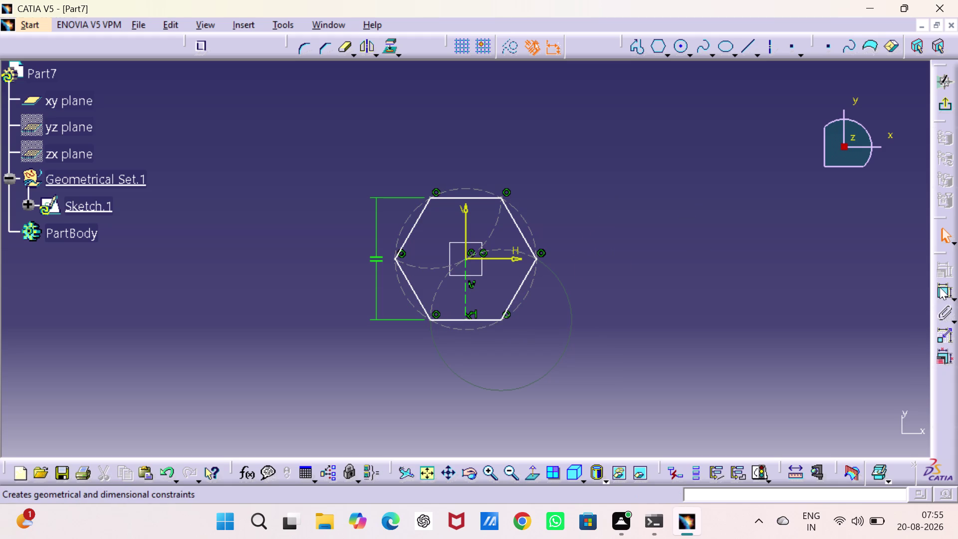
Dimension the hexagon across flats to 16 and exit the sketch.
click(941, 286)
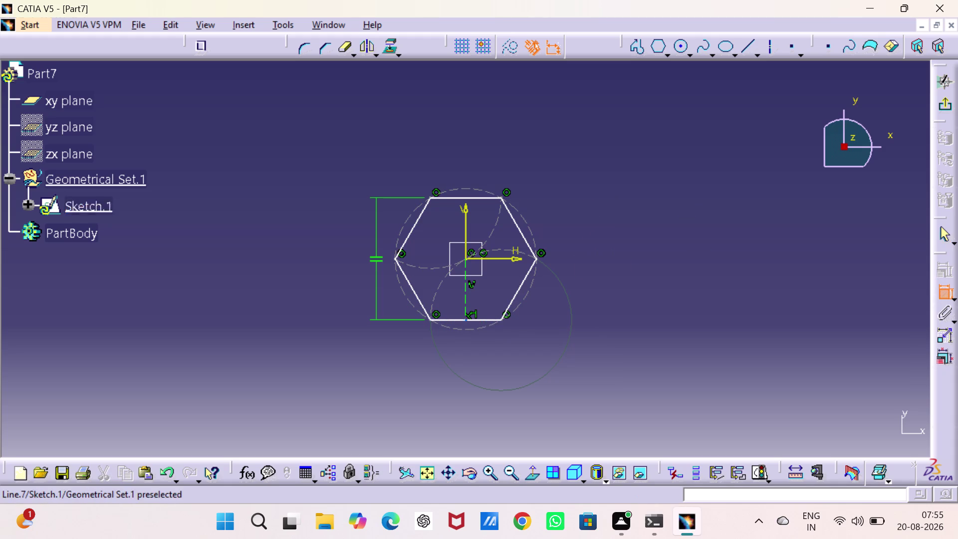
click(478, 316)
click(473, 196)
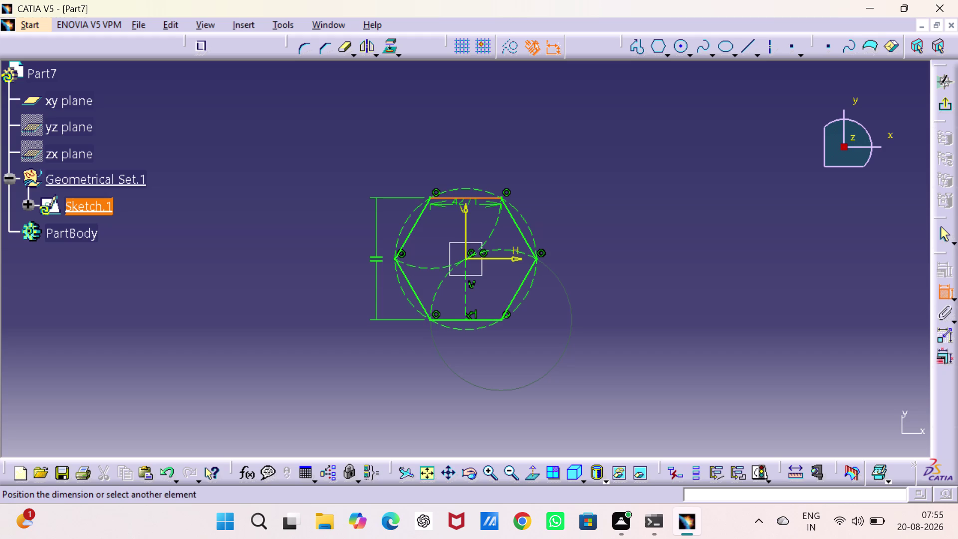
click(486, 316)
click(583, 283)
double_click(584, 271)
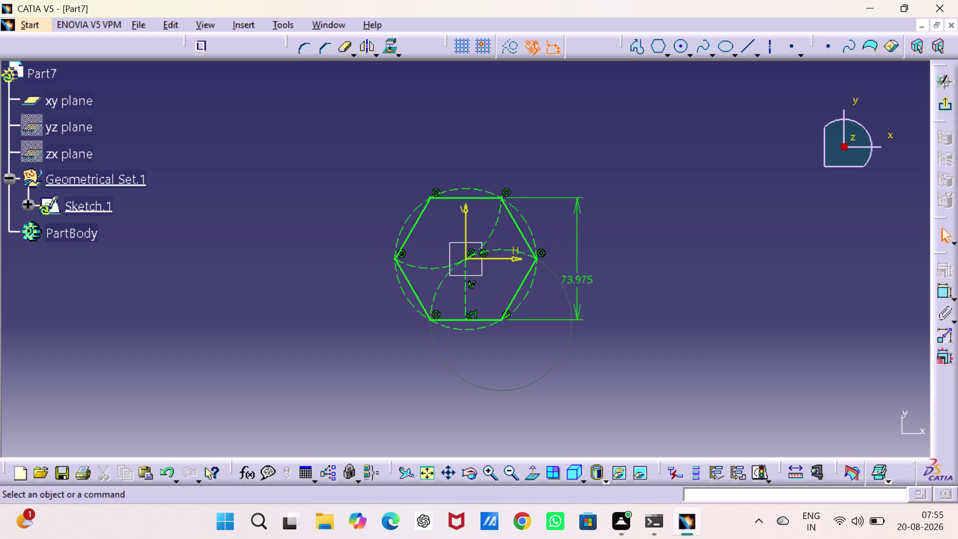
double_click(582, 278)
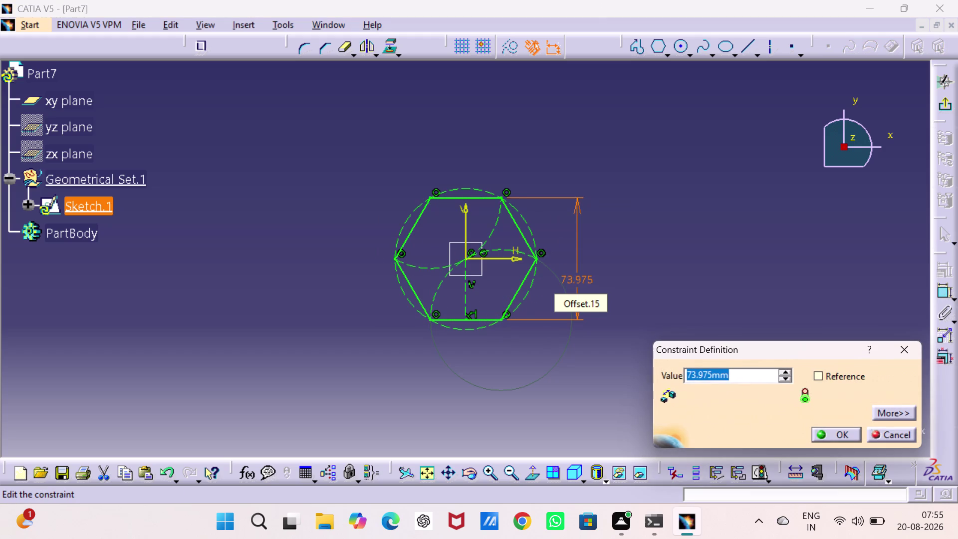
key(1)
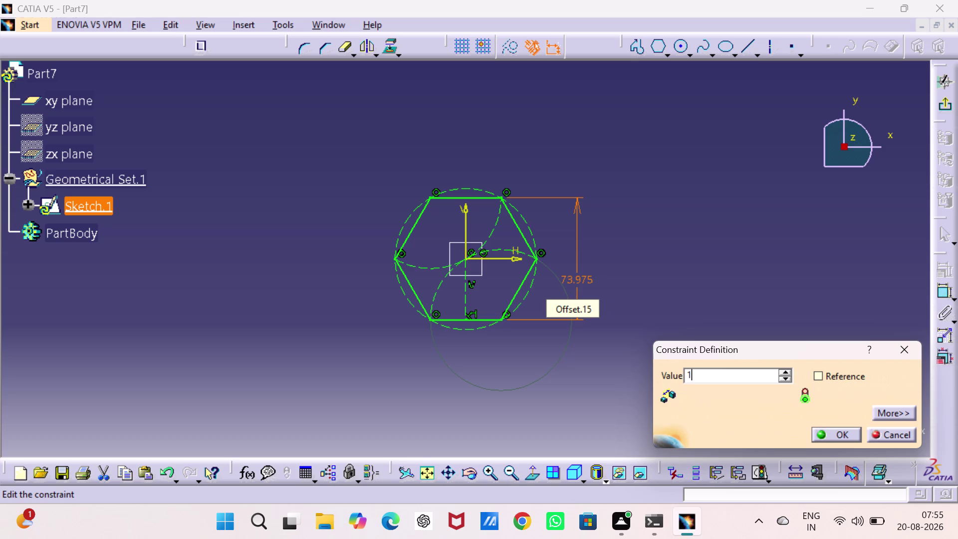
key(6)
key(Return)
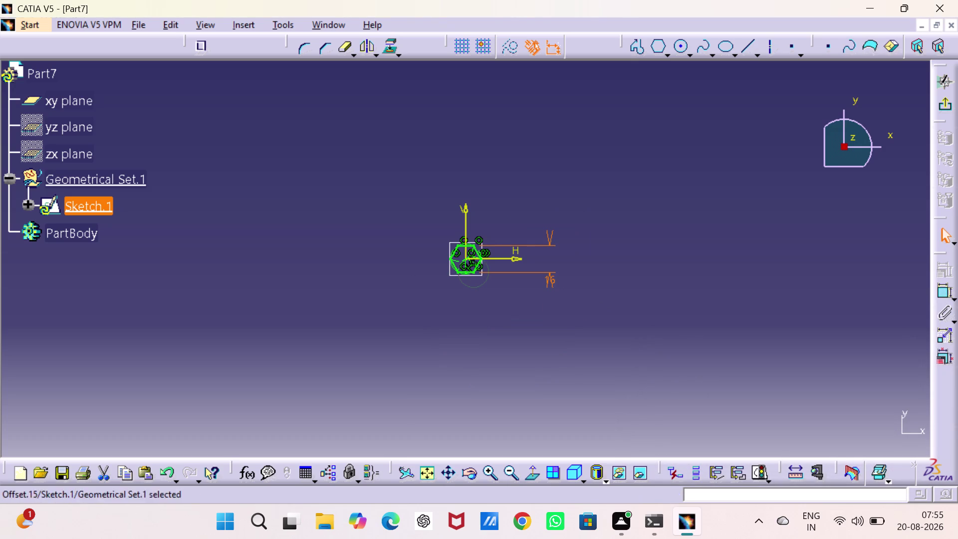
click(942, 105)
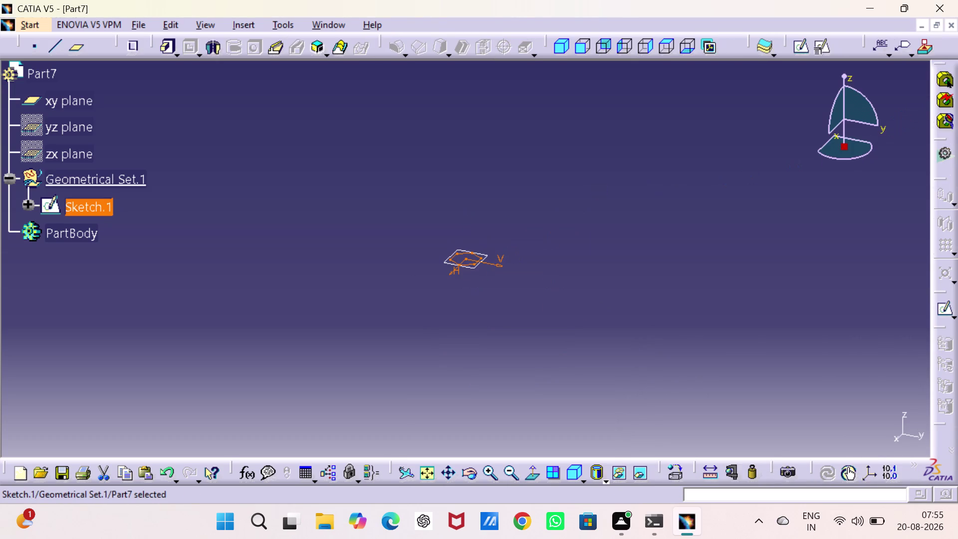
Hide the xy plane and pad Sketch.1 by 3.75 mm.
right_click(51, 108)
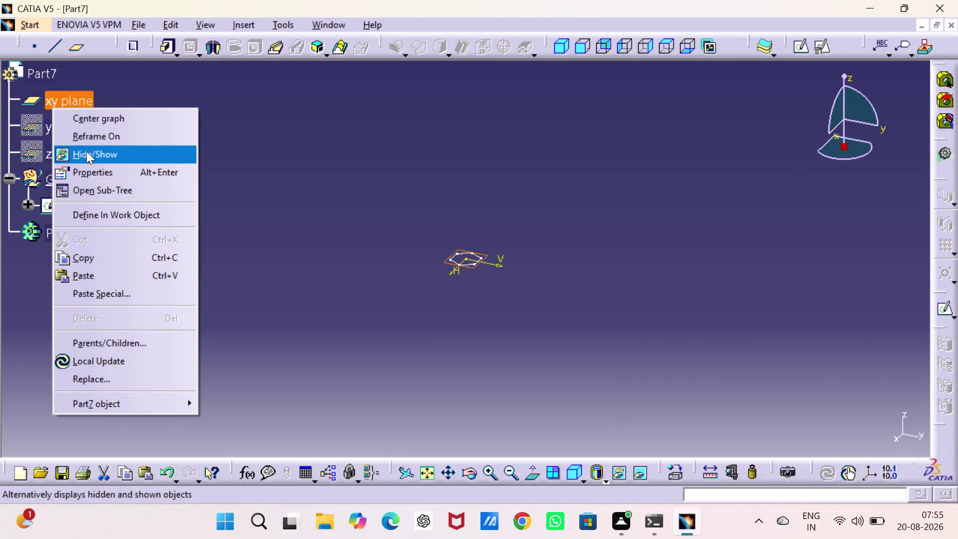
click(87, 152)
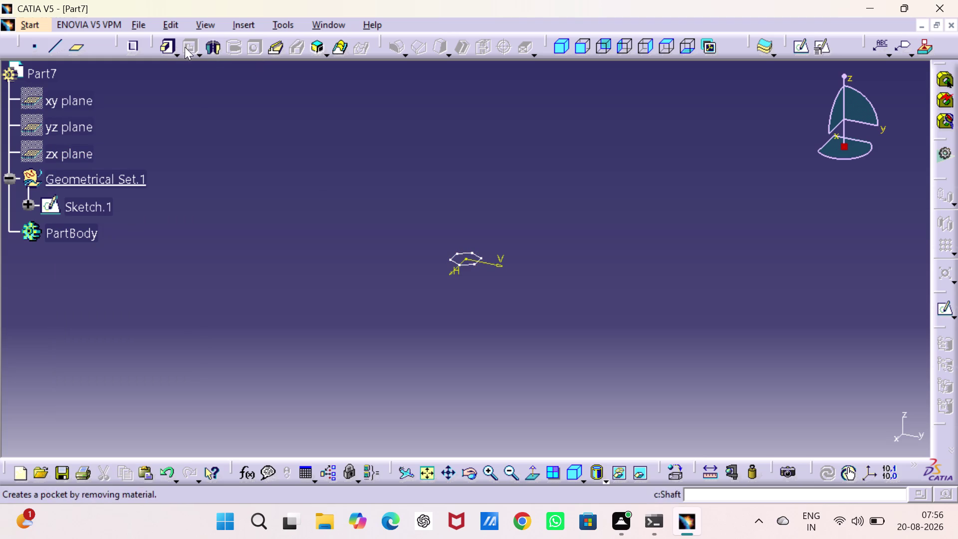
click(166, 47)
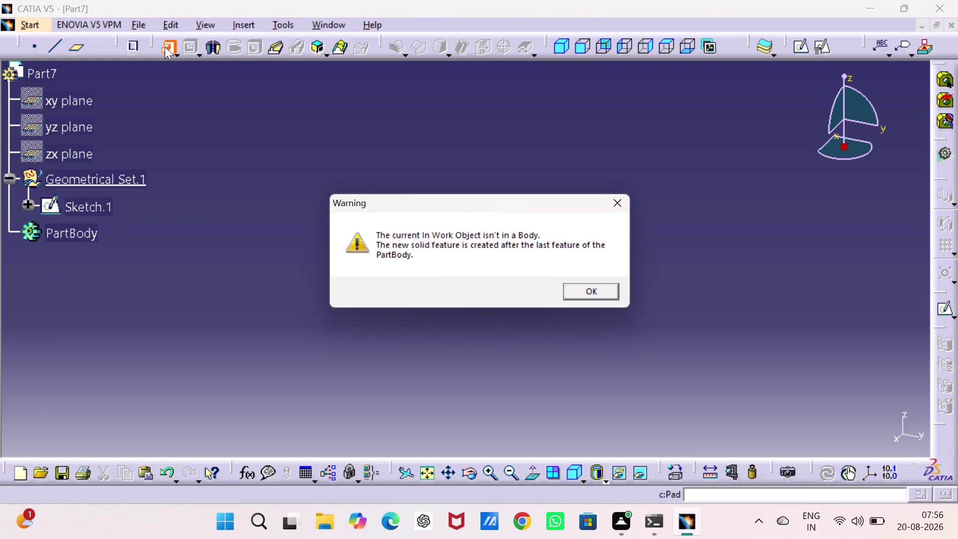
click(583, 290)
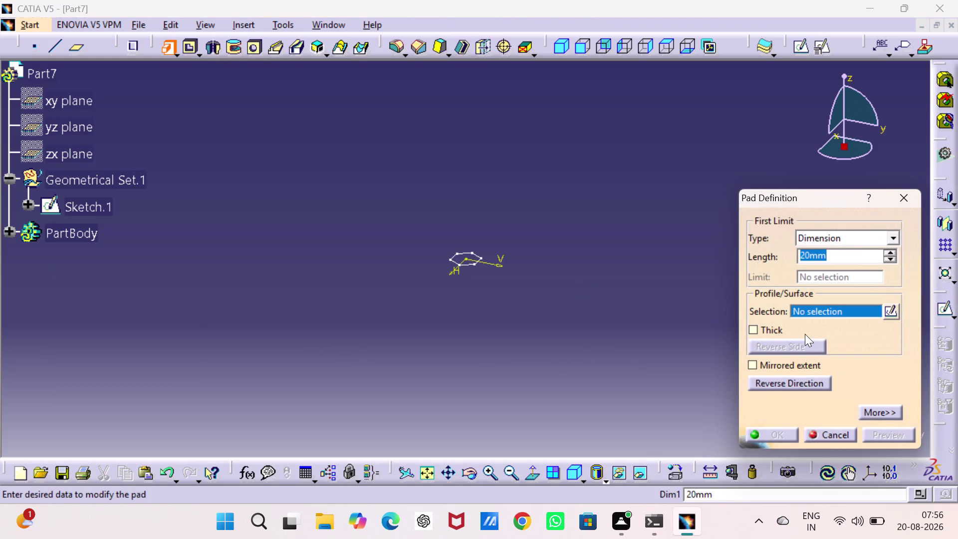
key(3)
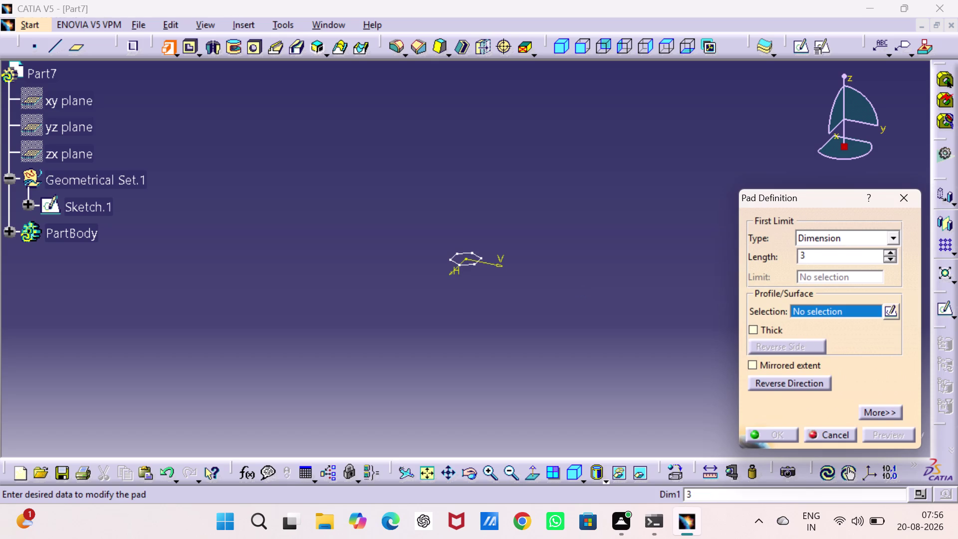
key(period)
key(7)
key(5)
key(Return)
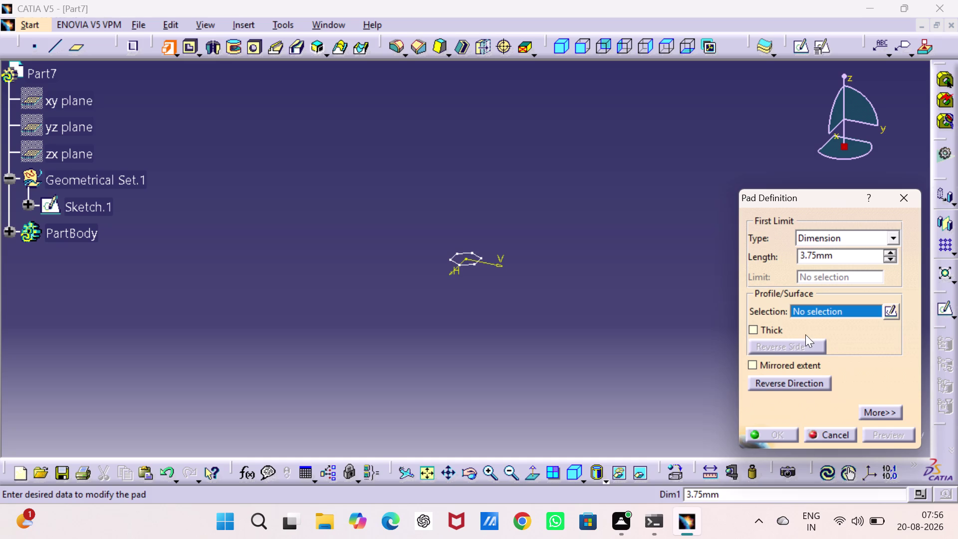
click(466, 264)
key(Return)
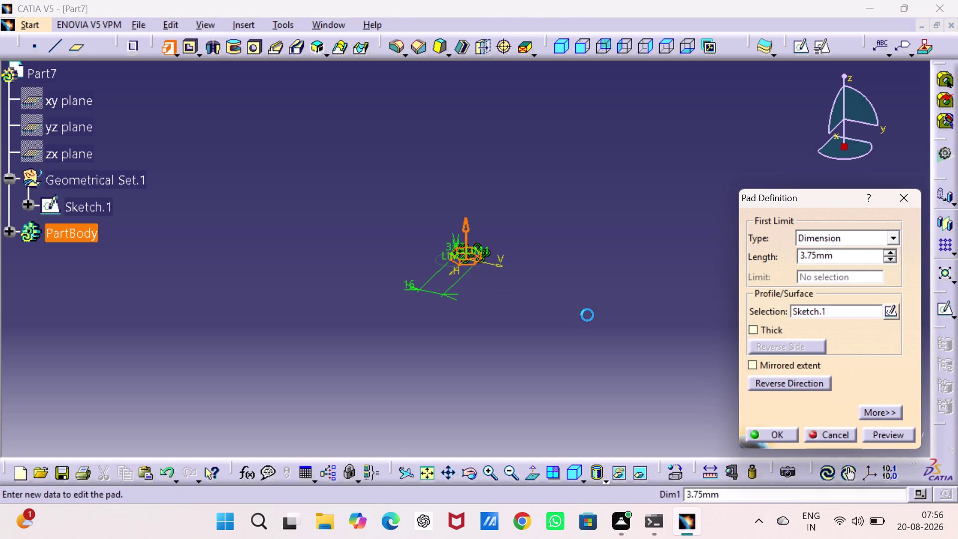
click(607, 287)
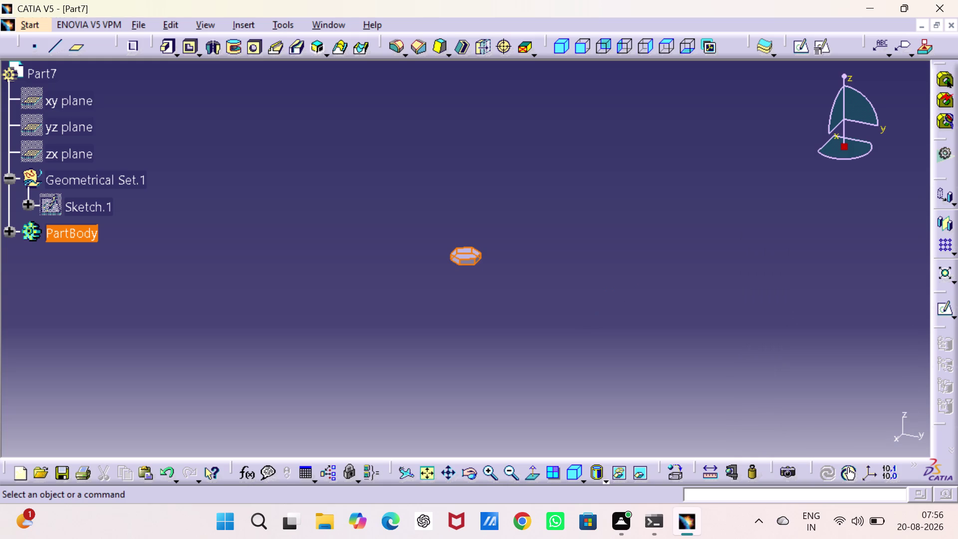
Sketch a small circle centred at the origin on the hexagon face.
click(467, 253)
click(801, 42)
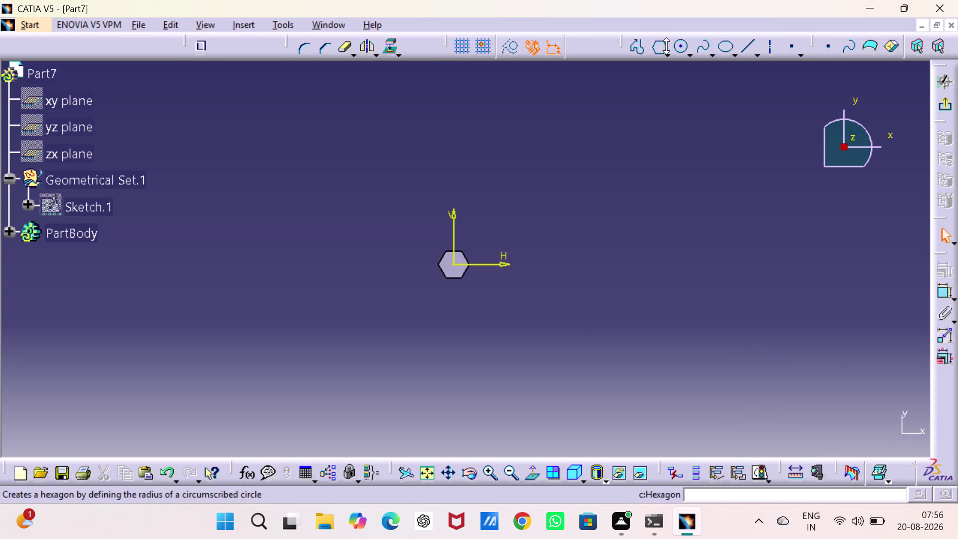
click(675, 48)
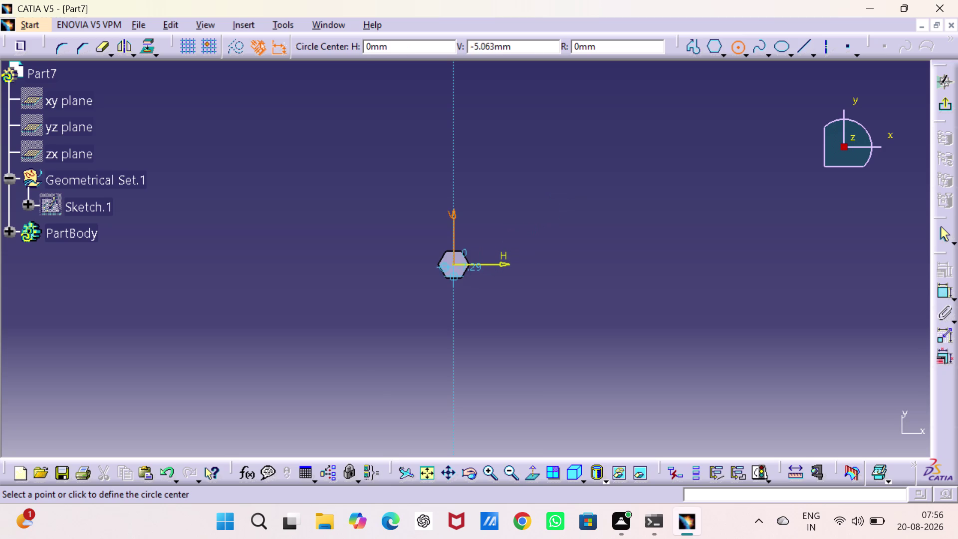
click(454, 263)
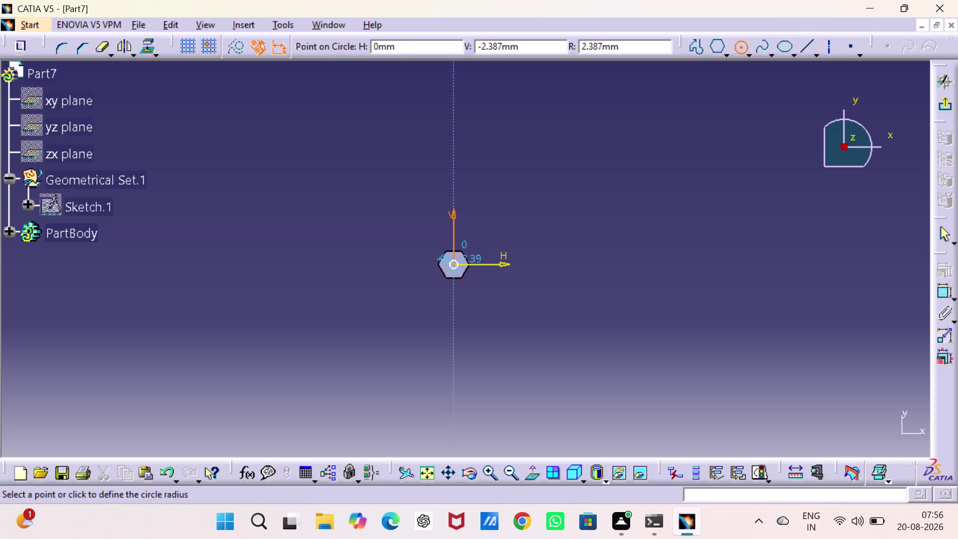
click(459, 272)
click(430, 473)
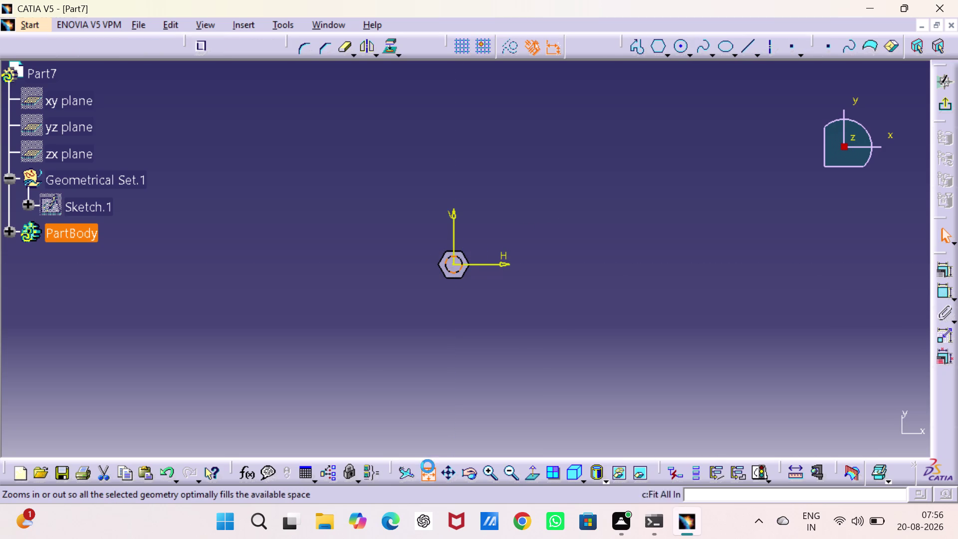
Constrain the circle's diameter to 2.5 mm.
click(943, 290)
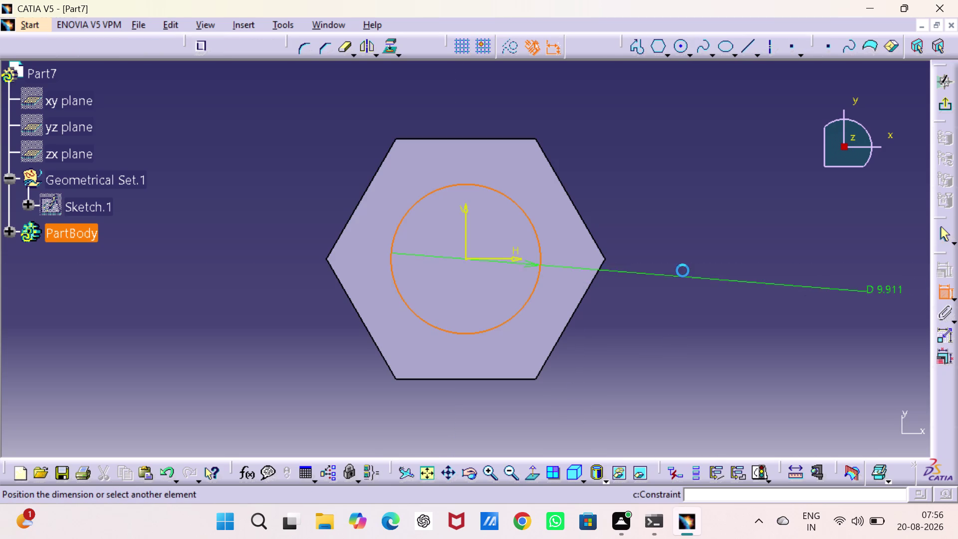
click(681, 218)
double_click(681, 218)
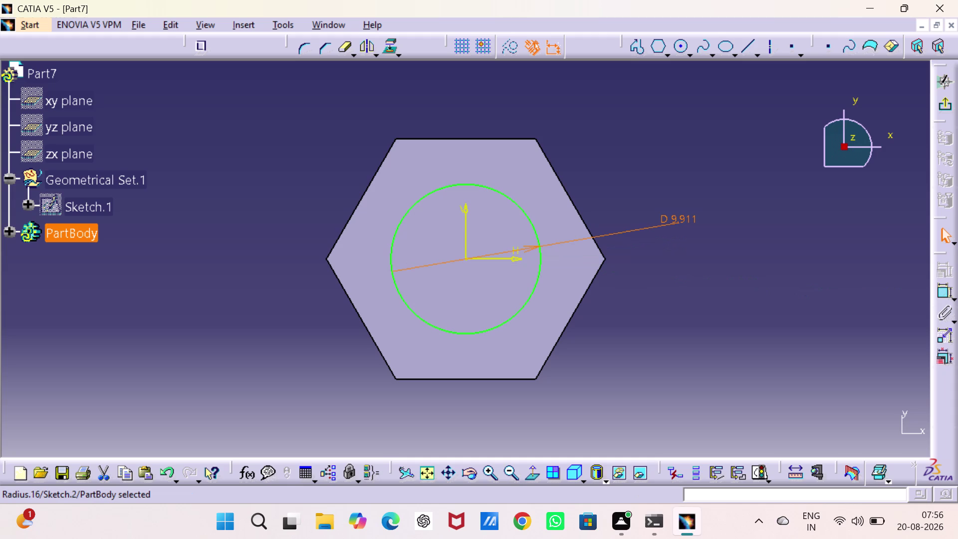
double_click(682, 218)
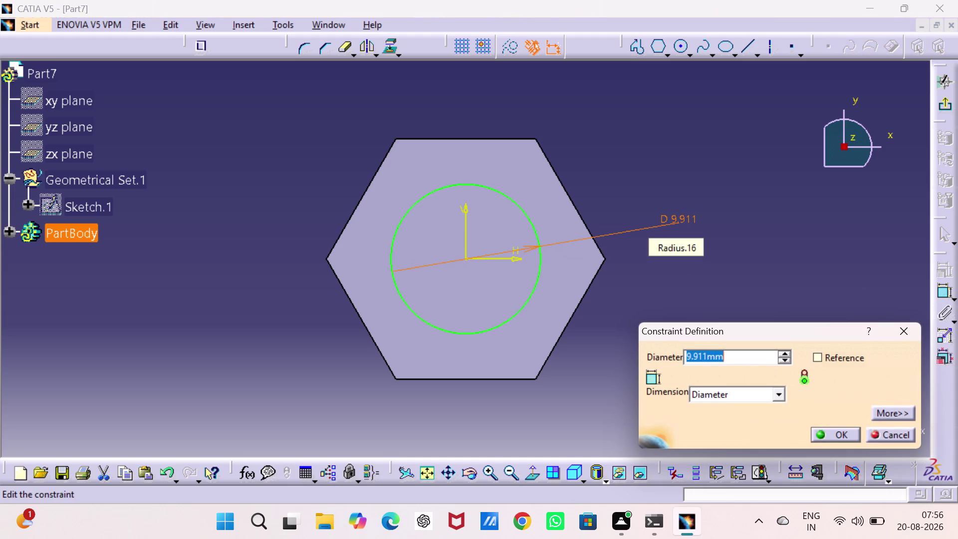
key(2)
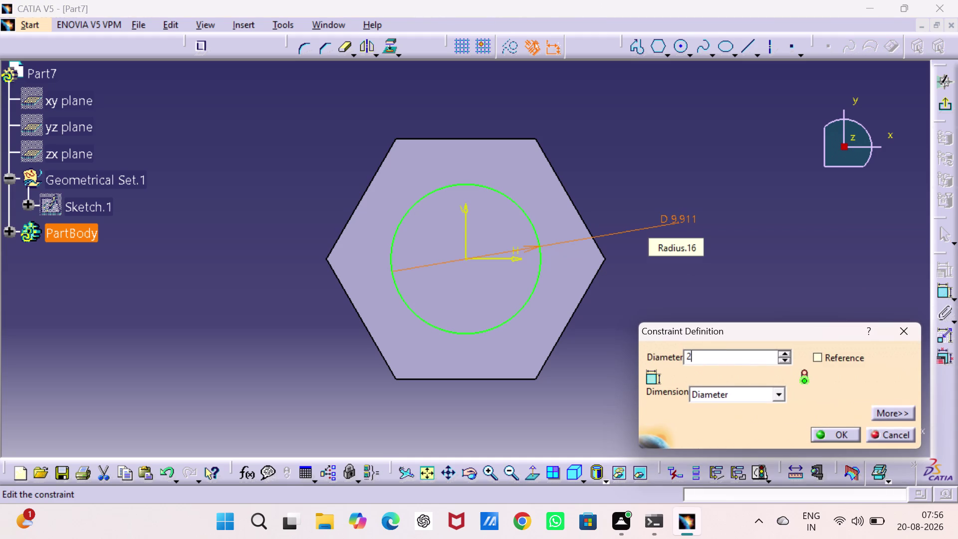
text(.5)
key(Return)
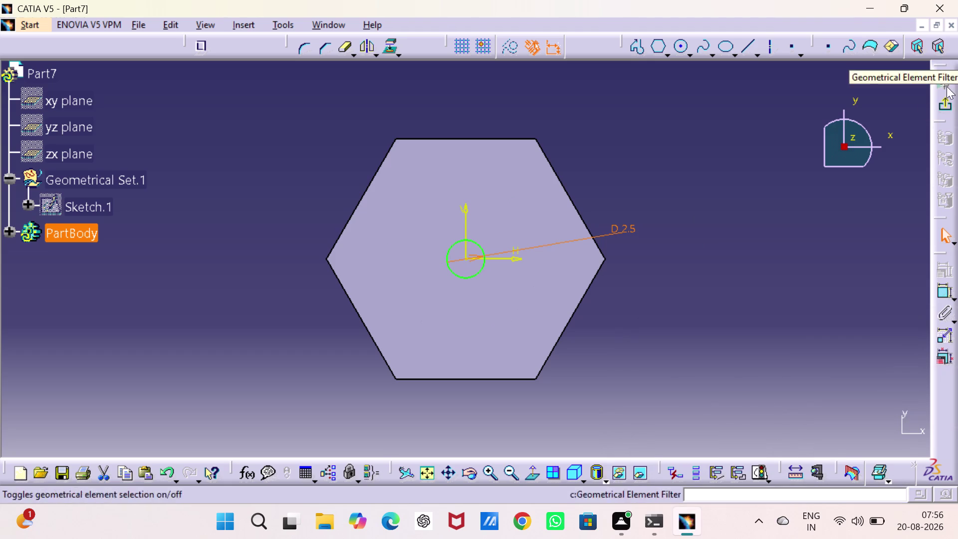
Exit the sketch and pad the circle 30 mm to form the shank.
click(947, 102)
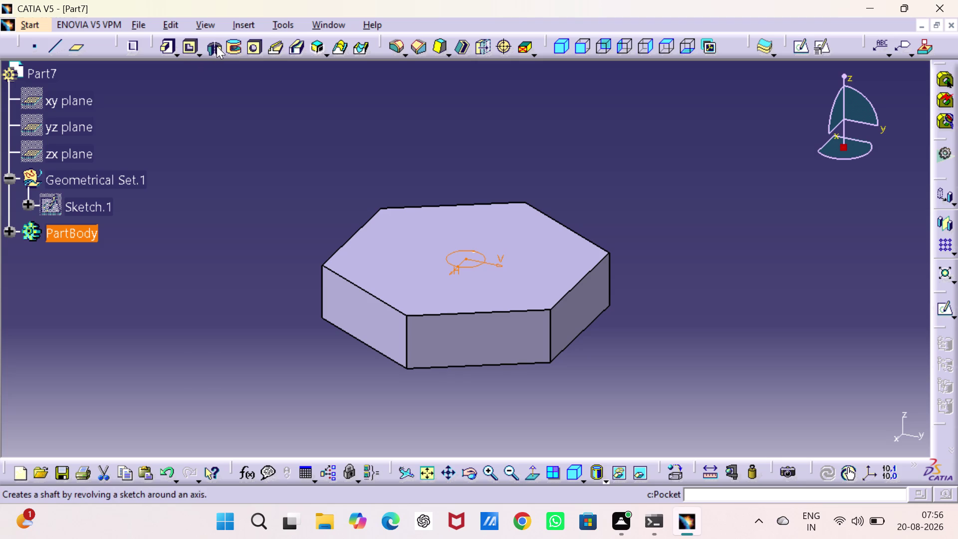
click(164, 56)
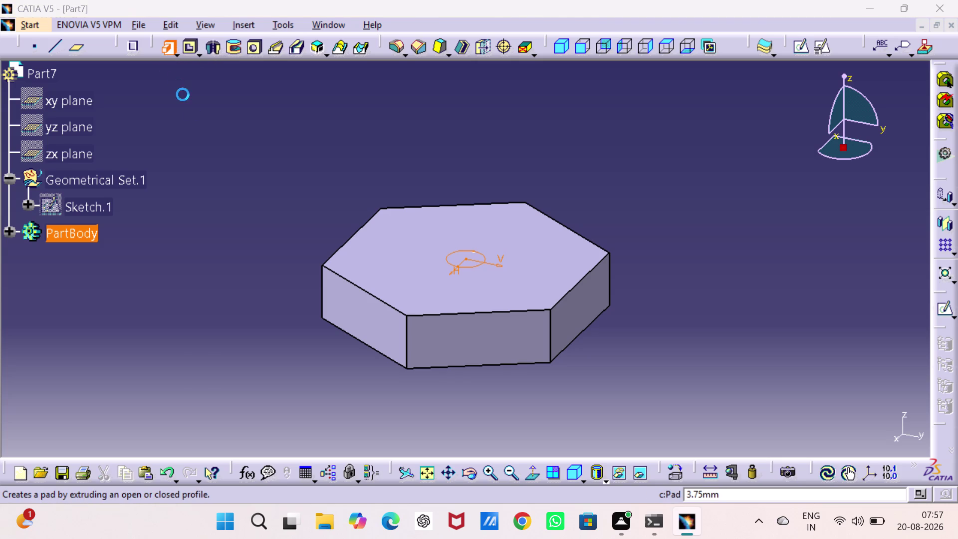
text(30)
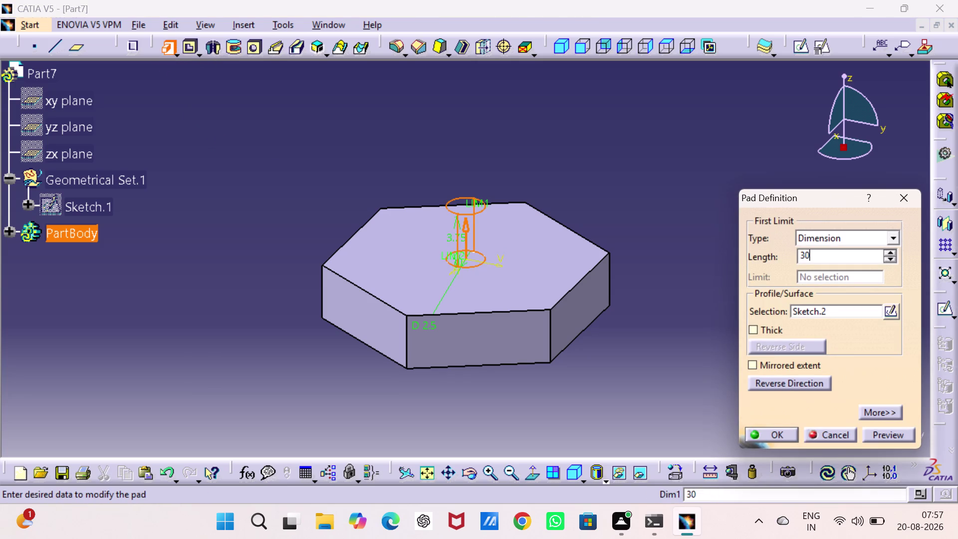
key(Return)
click(755, 209)
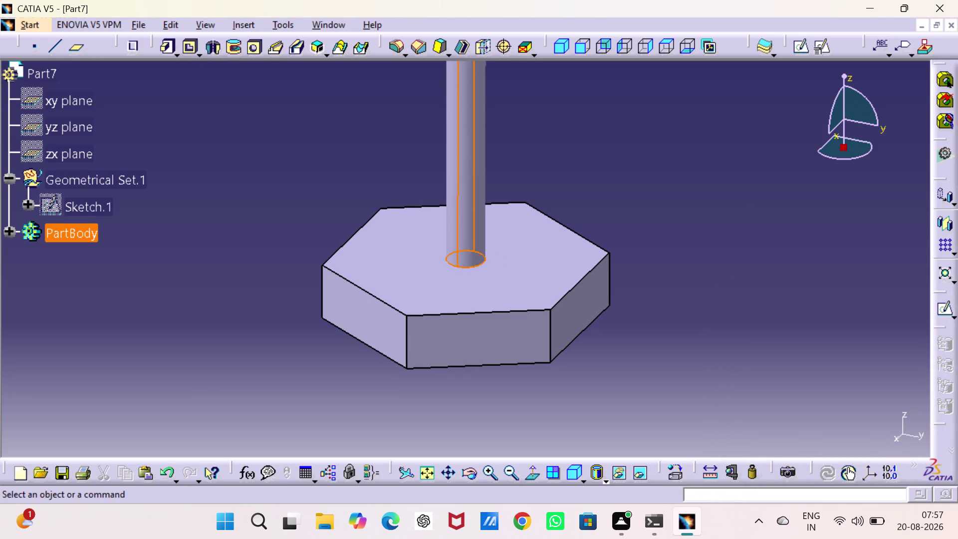
click(679, 471)
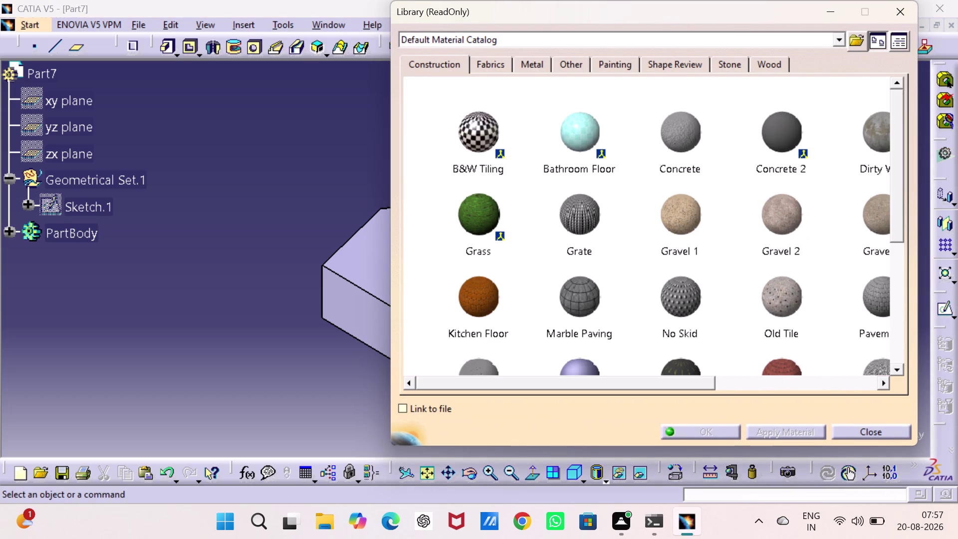
Apply Yellow Brass from the Metal materials to PartBody.
click(546, 62)
scroll(down, 3)
scroll(down, 3)
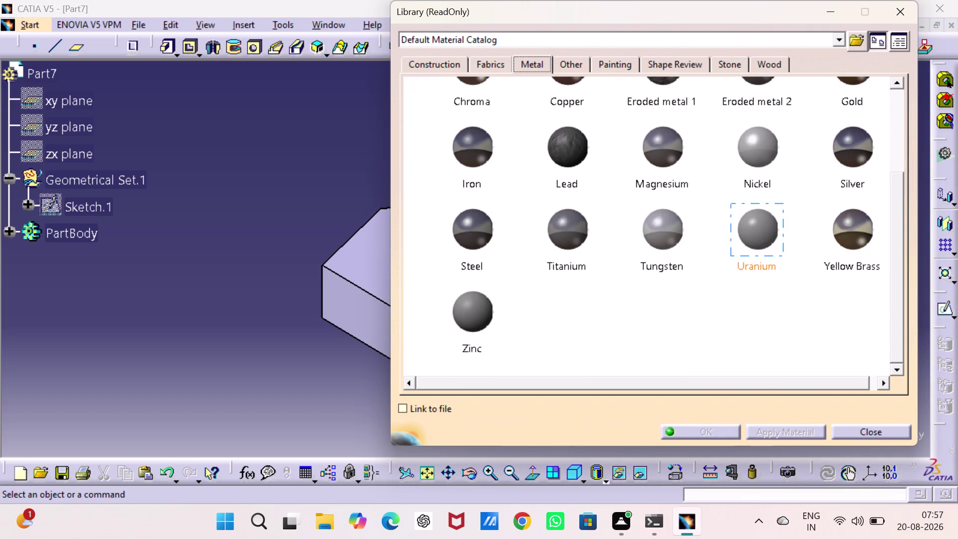
click(849, 232)
click(60, 236)
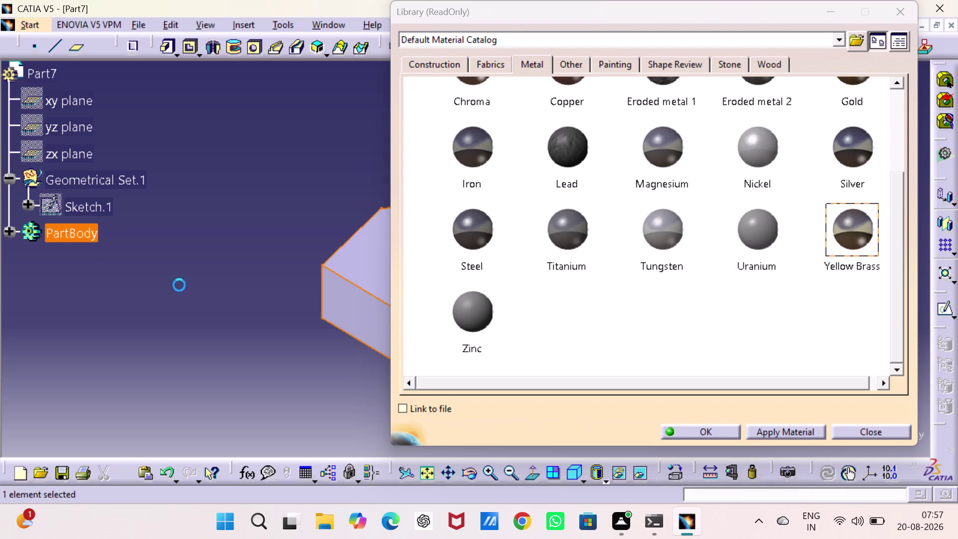
click(714, 433)
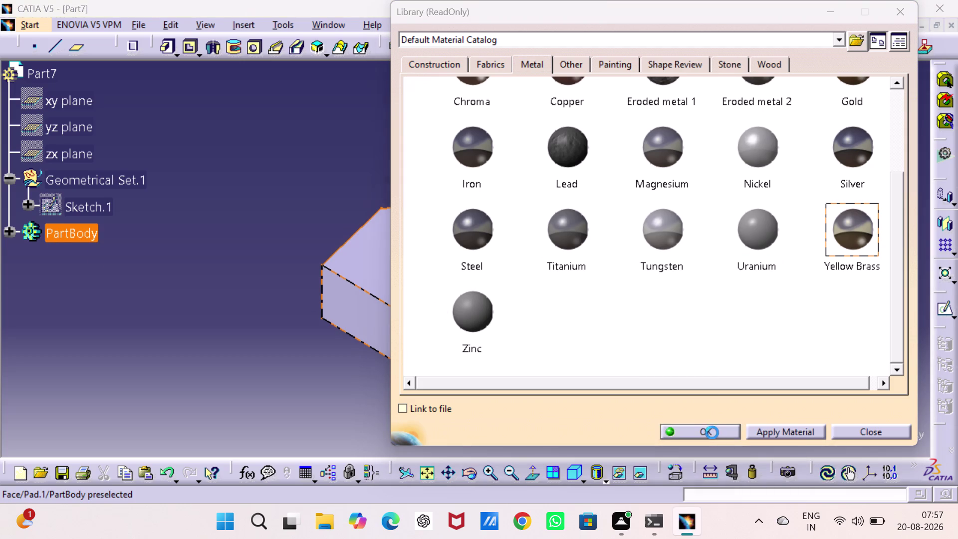
click(730, 324)
key(ctrl+s)
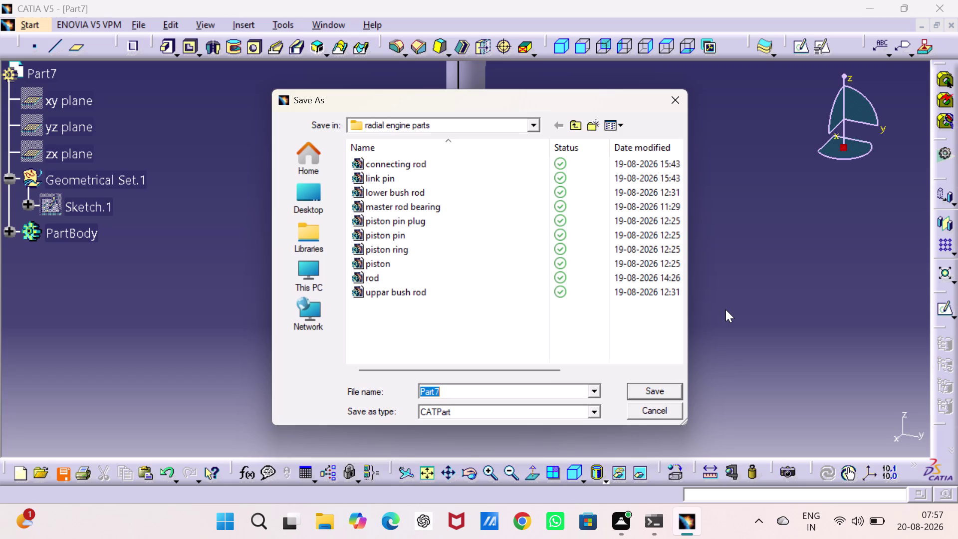
Save as 'turn screw.CATPart' inside Catia projects' pulley supported assy folder.
text(turn s)
text(crew)
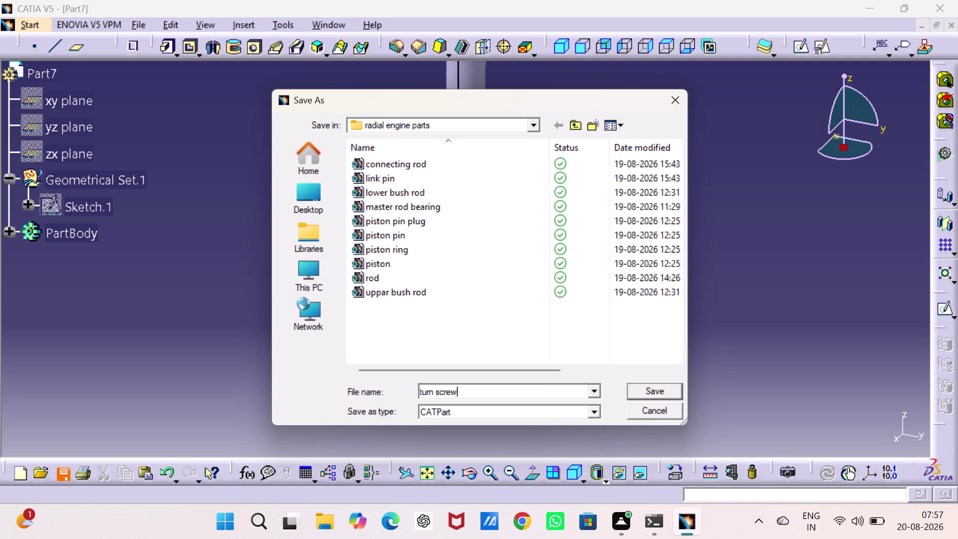
click(571, 124)
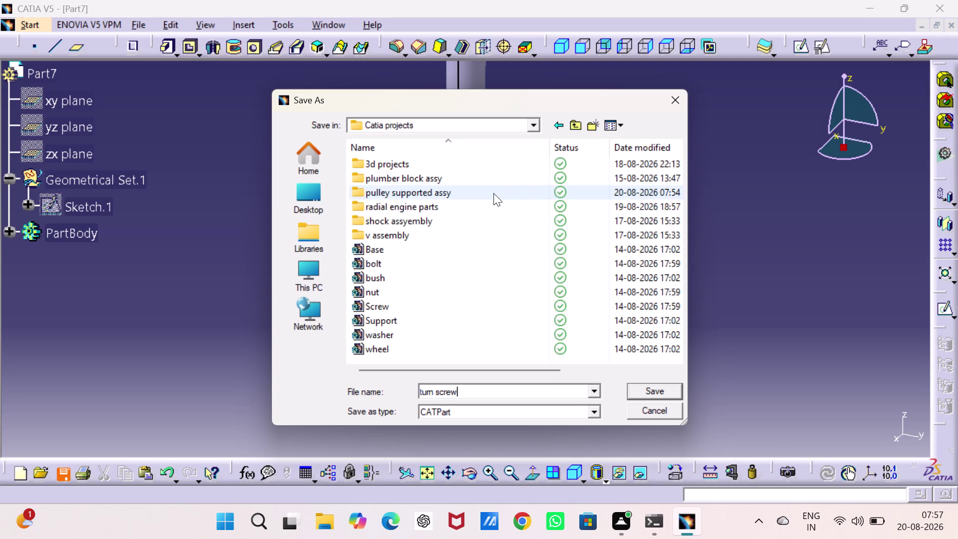
double_click(493, 195)
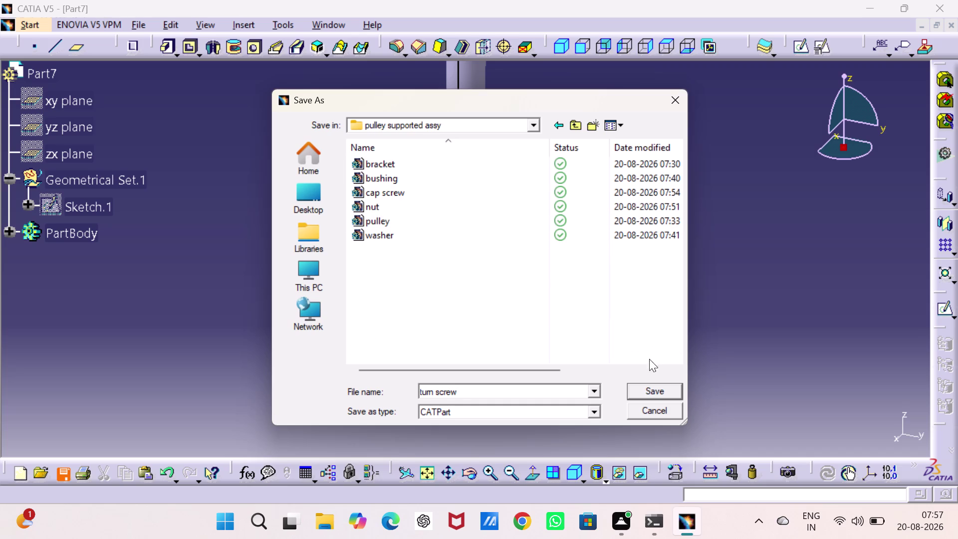
click(658, 391)
click(737, 275)
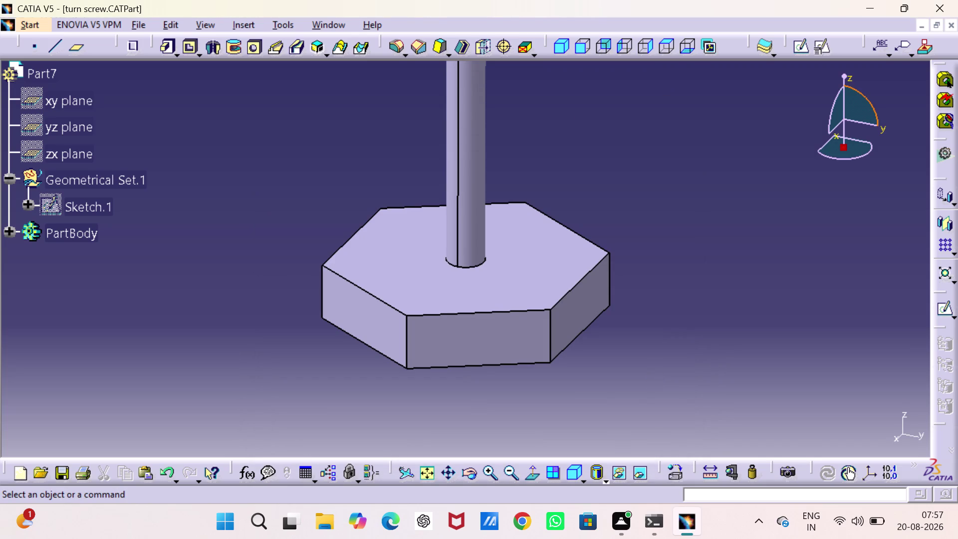
Cancel the new-document prompt and open the Start menu's workbench list.
key(ctrl+n)
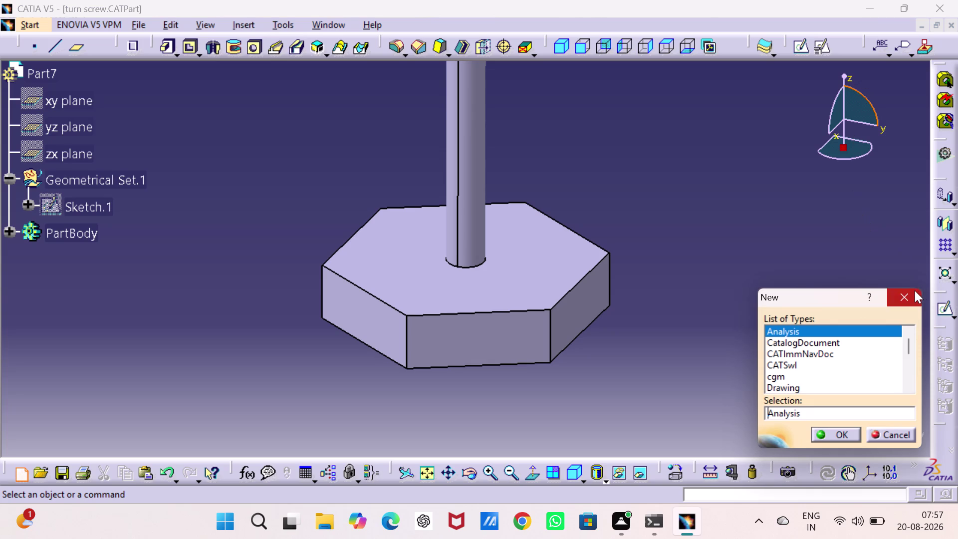
drag(915, 291, 909, 287)
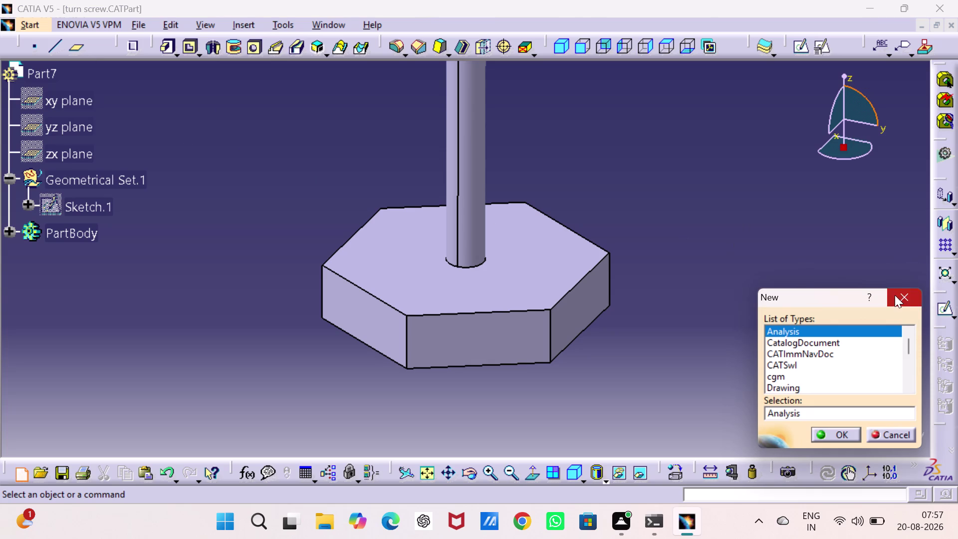
click(894, 295)
drag(588, 158, 587, 162)
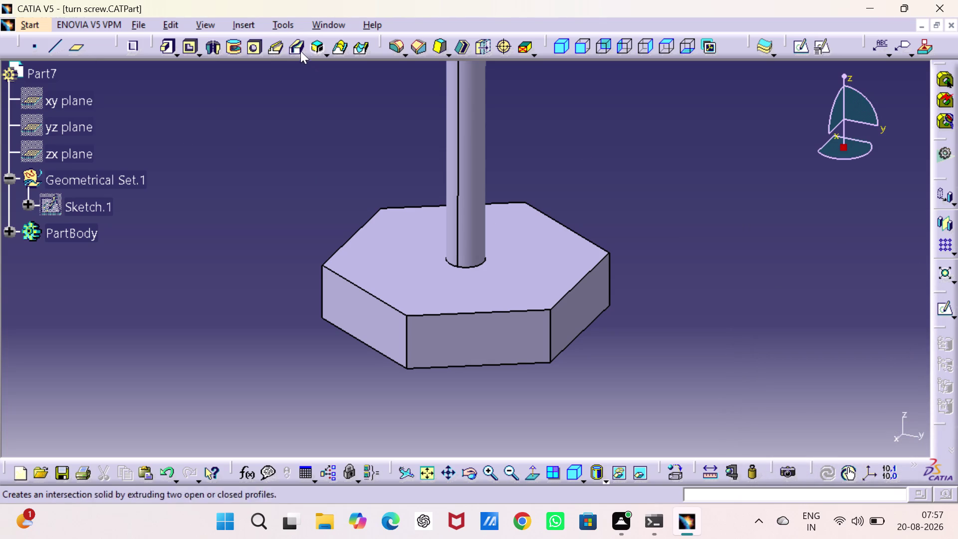
click(21, 25)
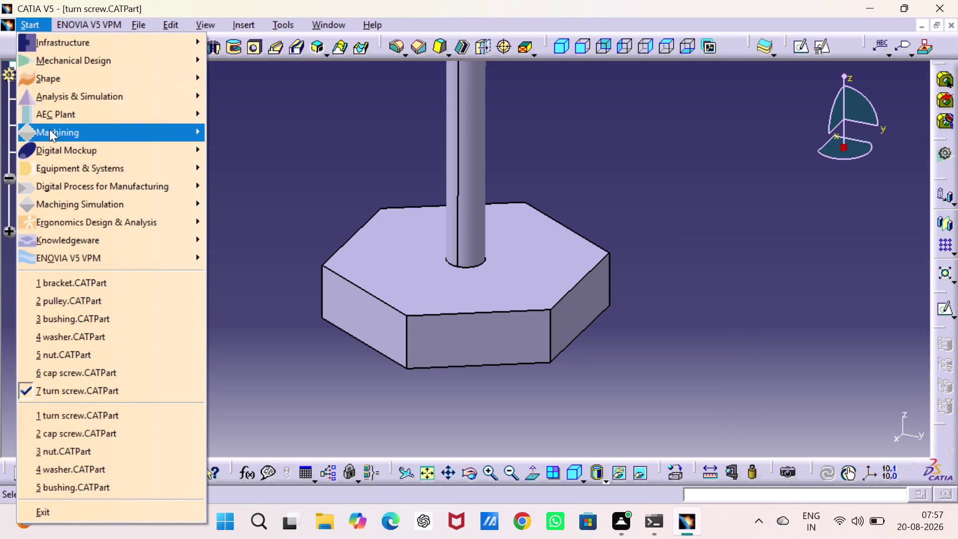